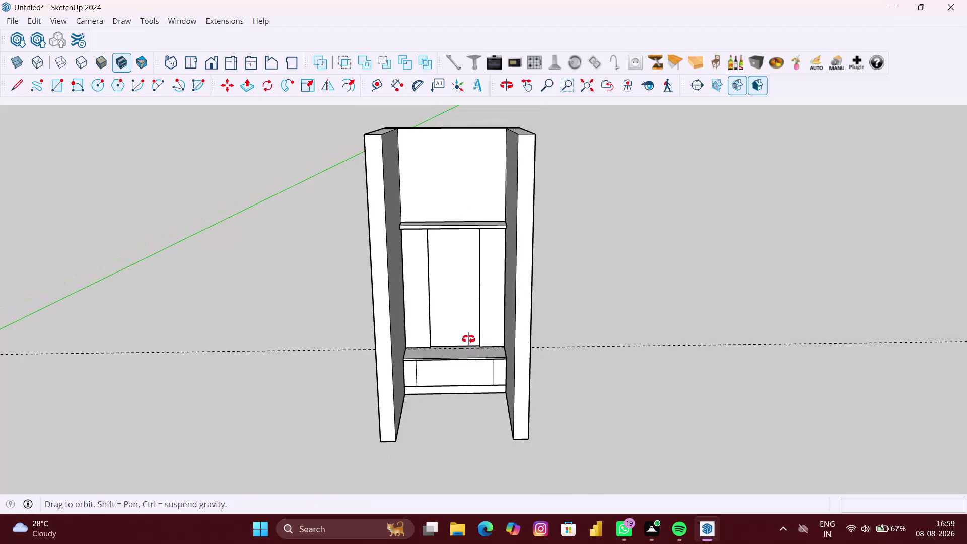
Place a guide line 18 mm in from the base shelf's back edge.
scroll(up, 3)
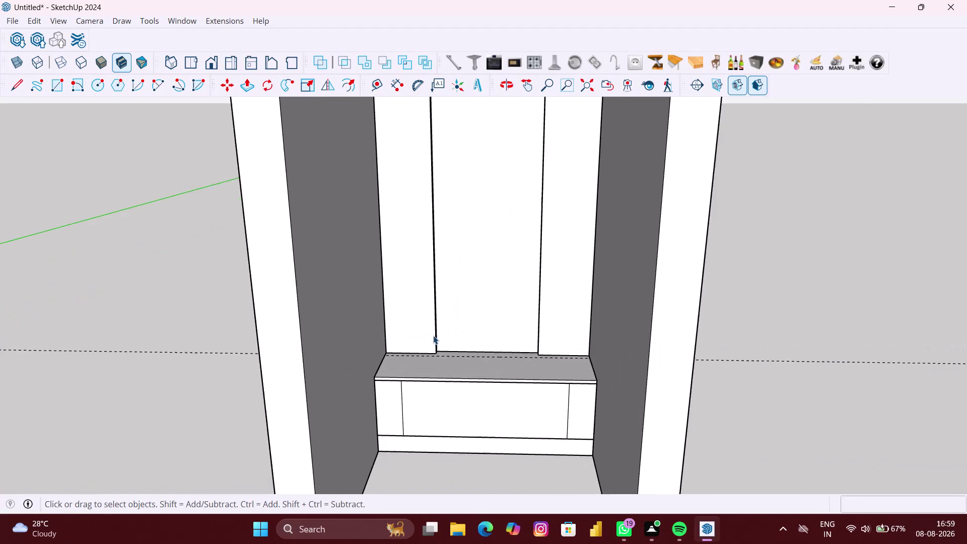
scroll(up, 3)
middle_click(434, 335)
scroll(up, 3)
middle_drag(464, 368, 465, 380)
scroll(down, 3)
scroll(down, 3)
middle_click(465, 380)
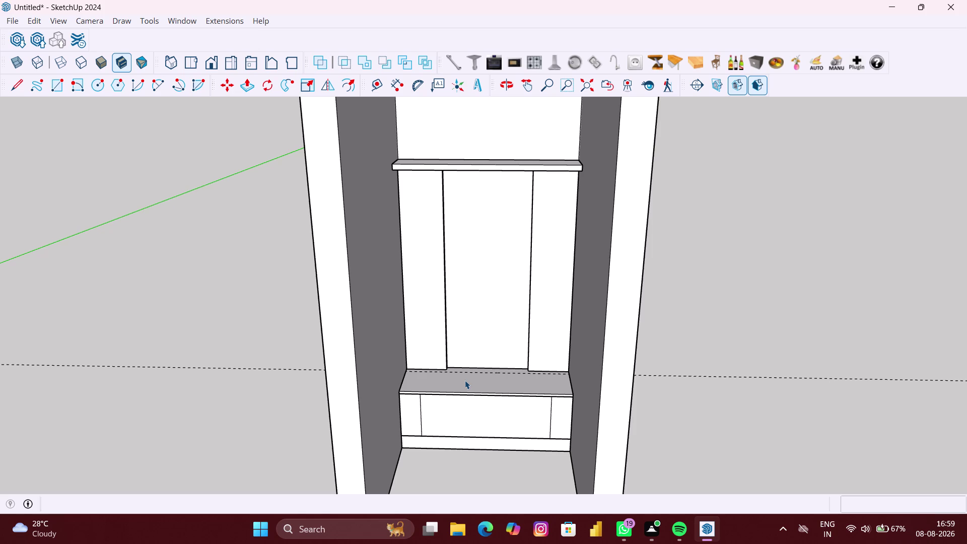
scroll(up, 3)
middle_drag(460, 369, 458, 392)
scroll(up, 3)
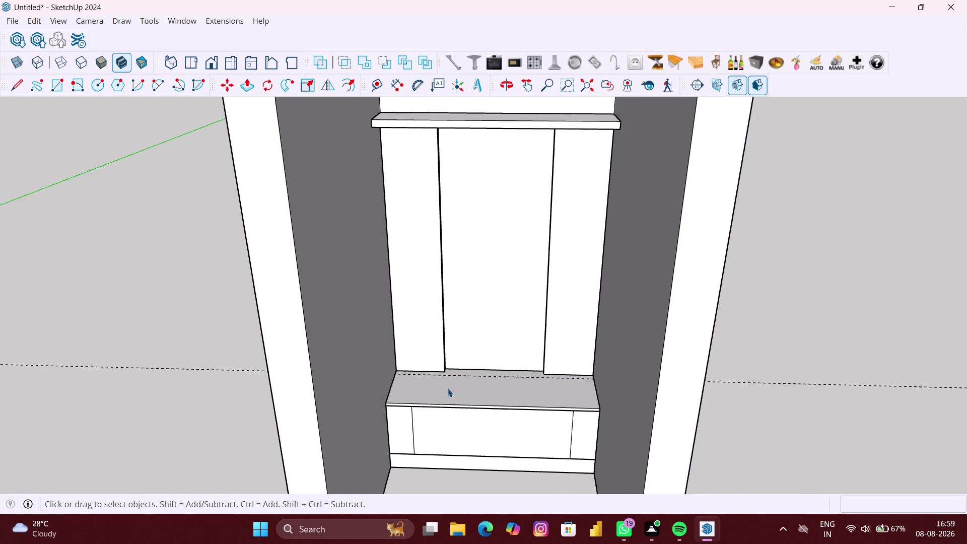
scroll(up, 3)
middle_drag(455, 371, 445, 372)
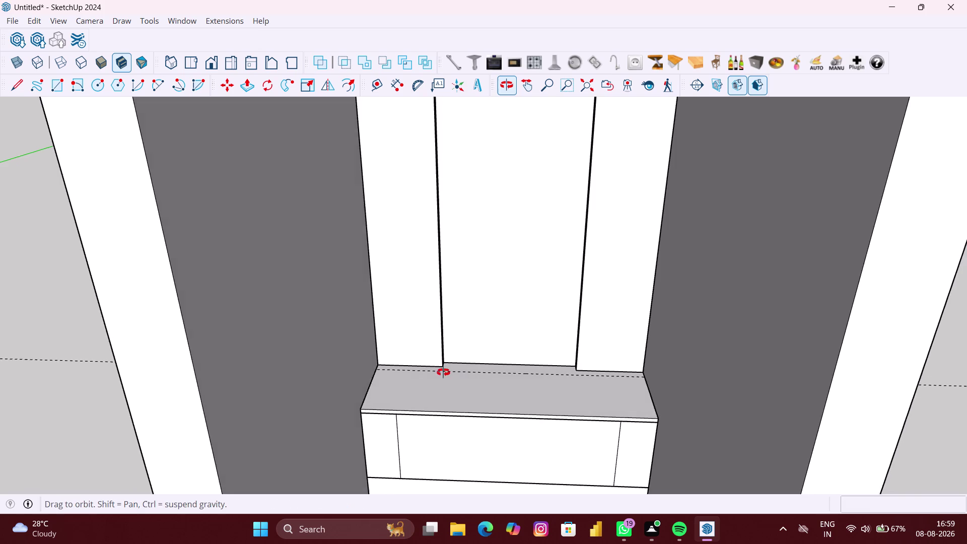
middle_drag(445, 372, 457, 381)
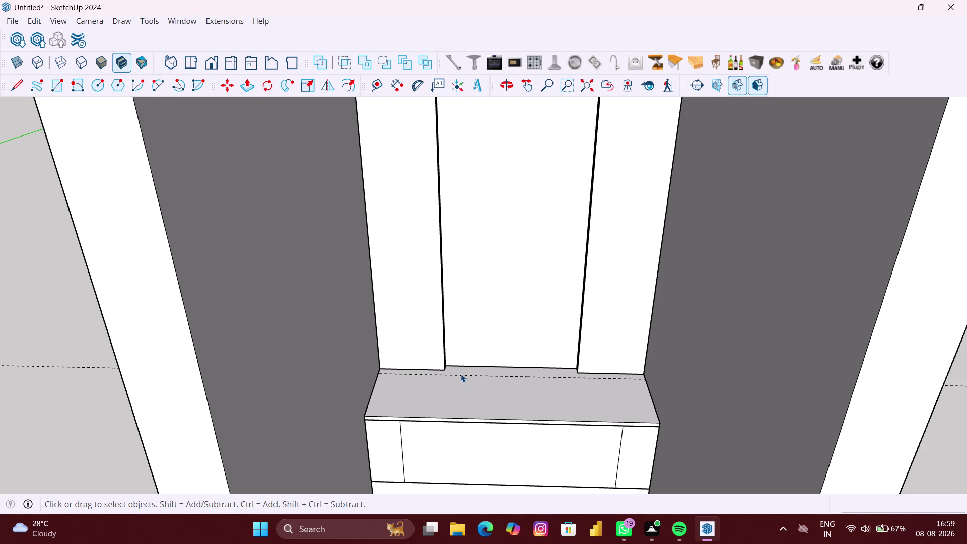
scroll(up, 3)
scroll(up, 3)
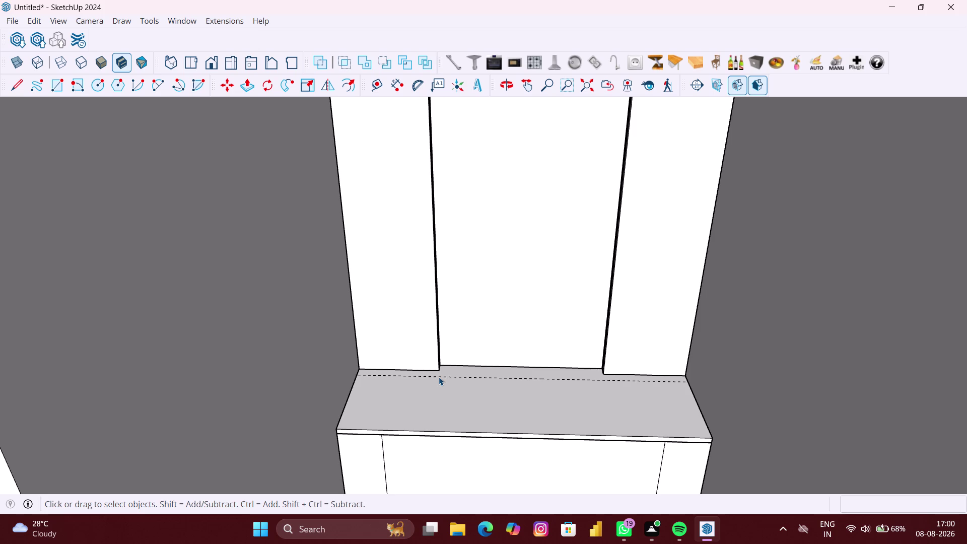
scroll(up, 3)
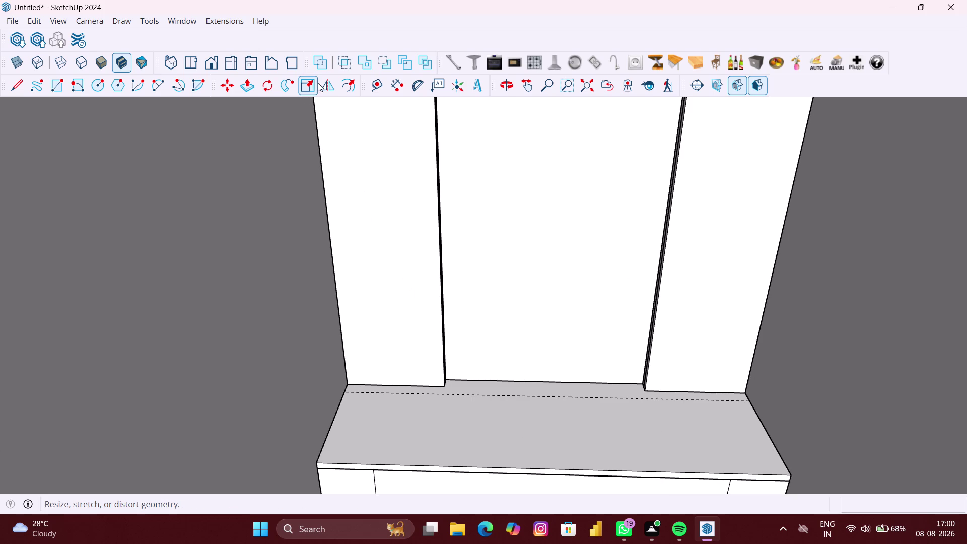
scroll(down, 3)
scroll(down, 3)
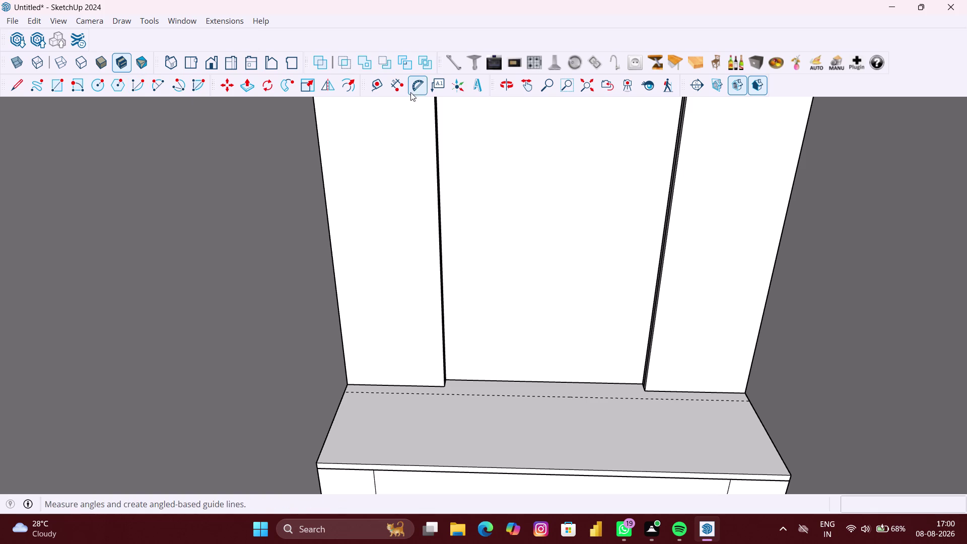
click(383, 86)
scroll(up, 3)
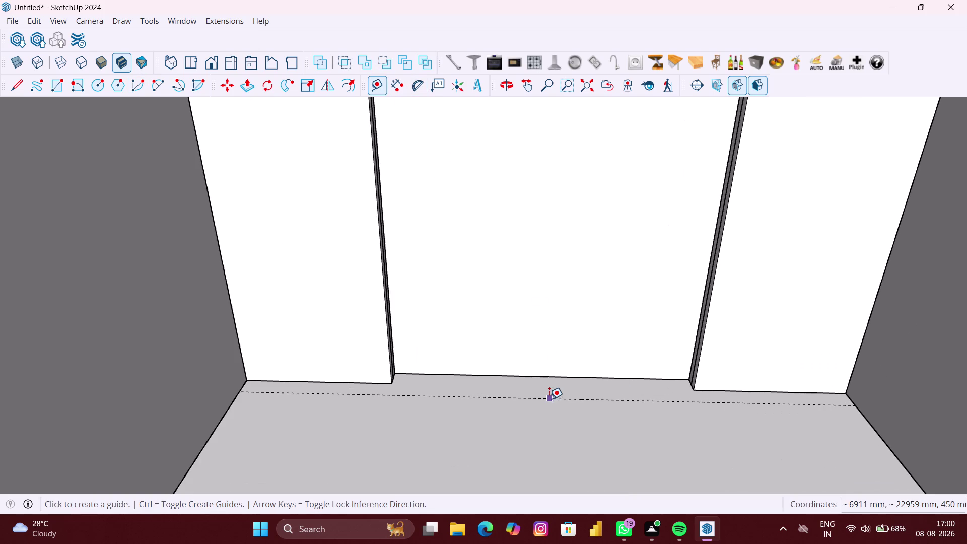
click(549, 399)
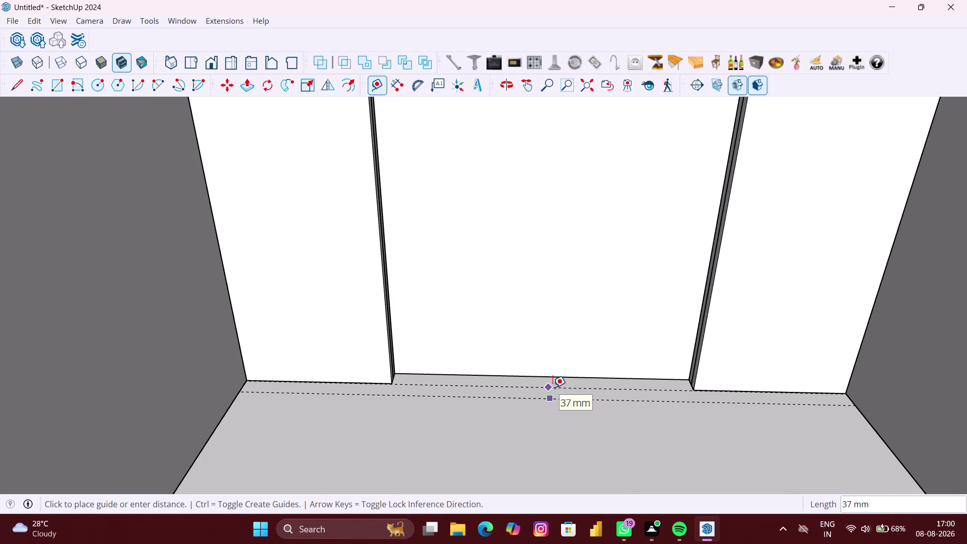
text(18)
text(M)
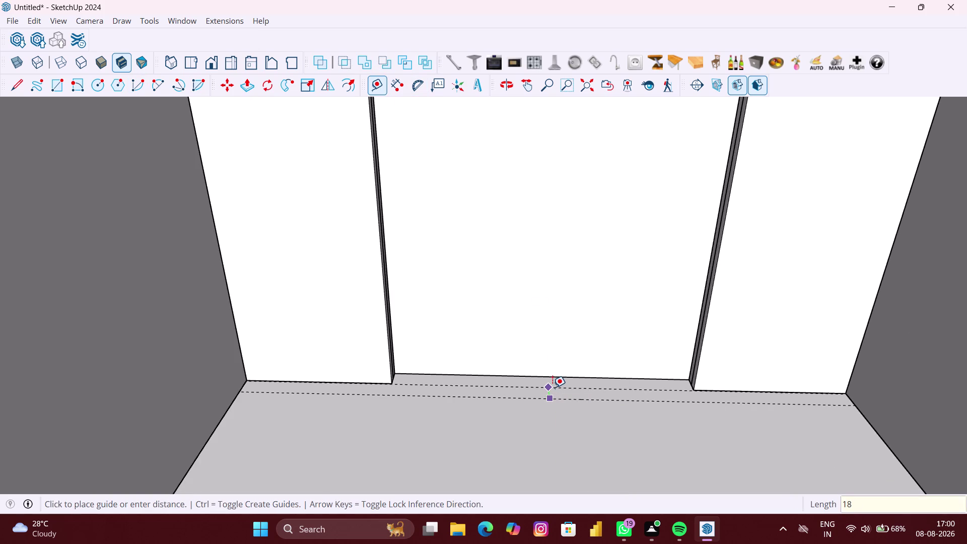
text(M)
key(Return)
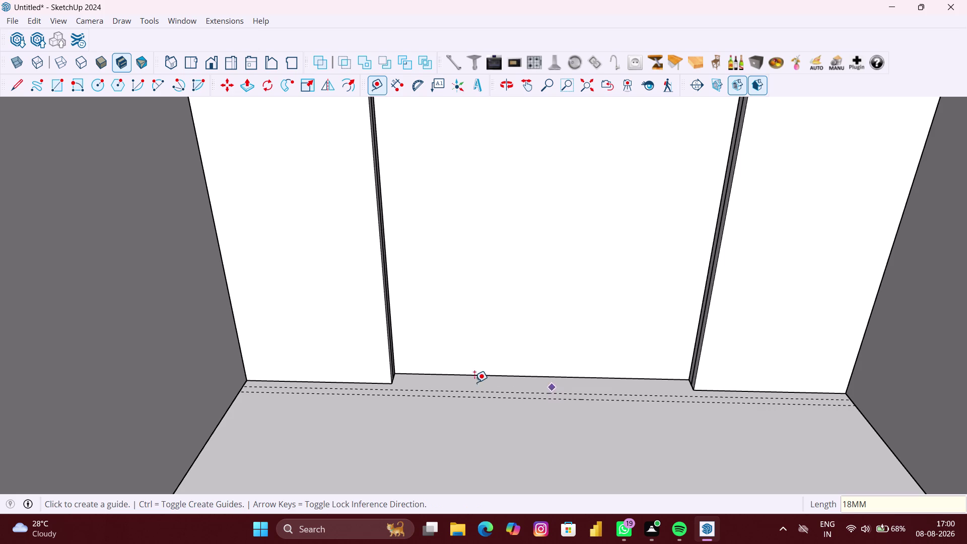
Place a guide line 6 mm out from the left divider panel's corner.
scroll(up, 3)
scroll(up, 3)
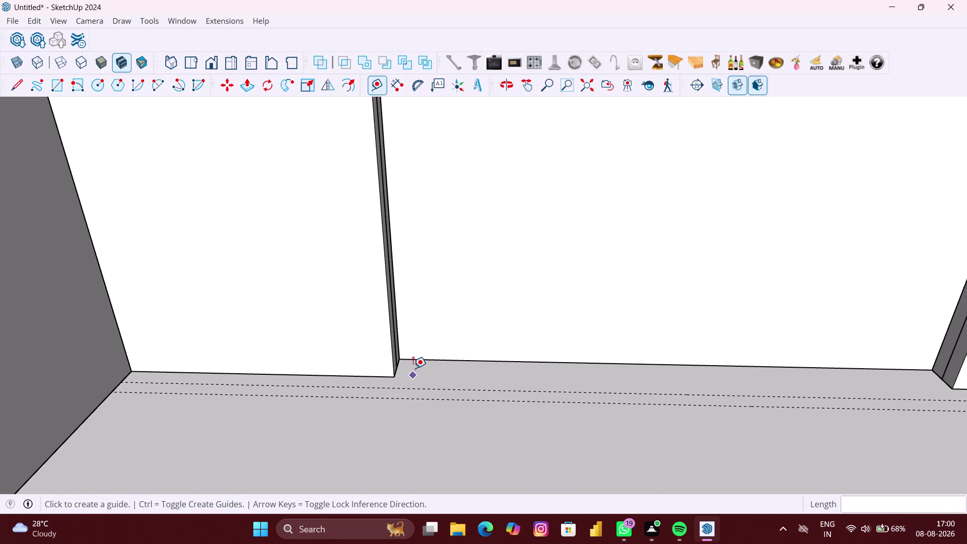
scroll(up, 3)
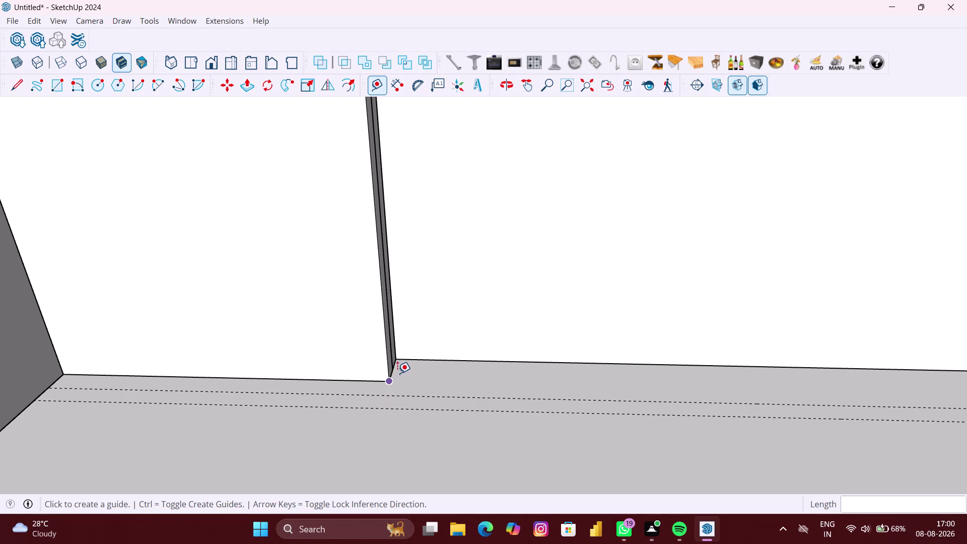
scroll(up, 3)
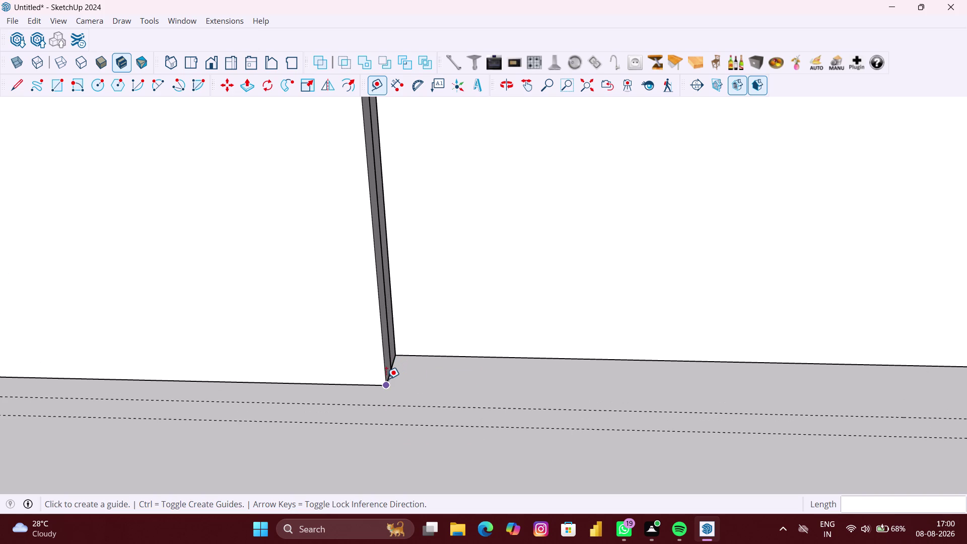
scroll(up, 3)
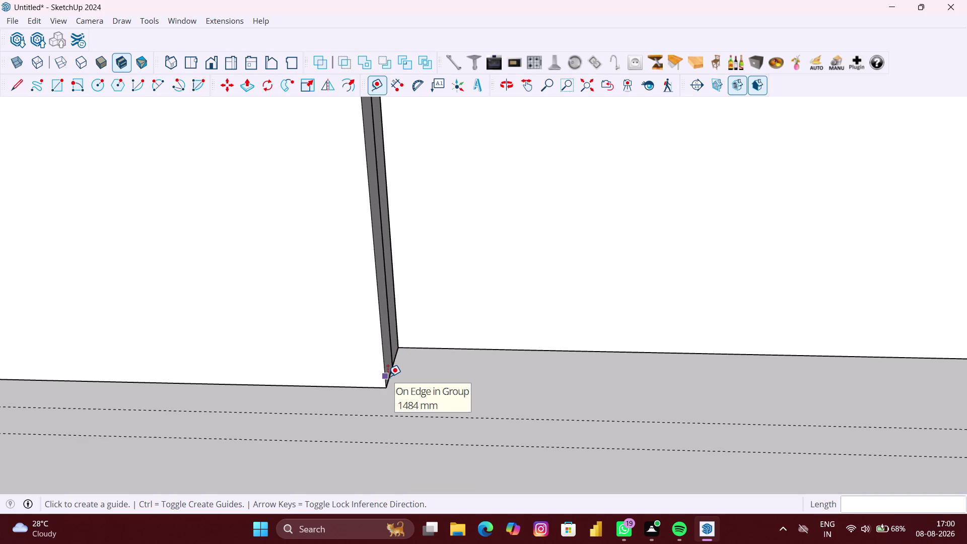
scroll(up, 3)
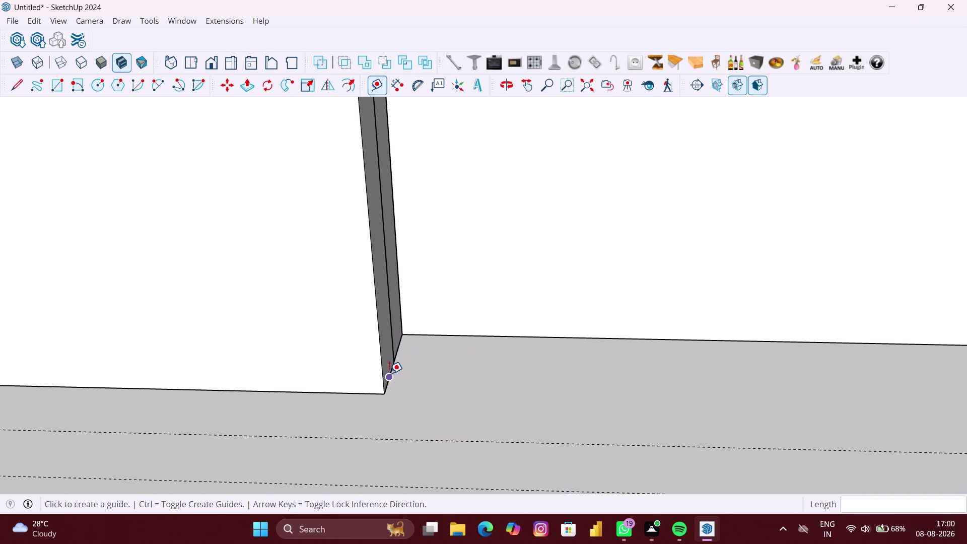
scroll(up, 3)
click(389, 370)
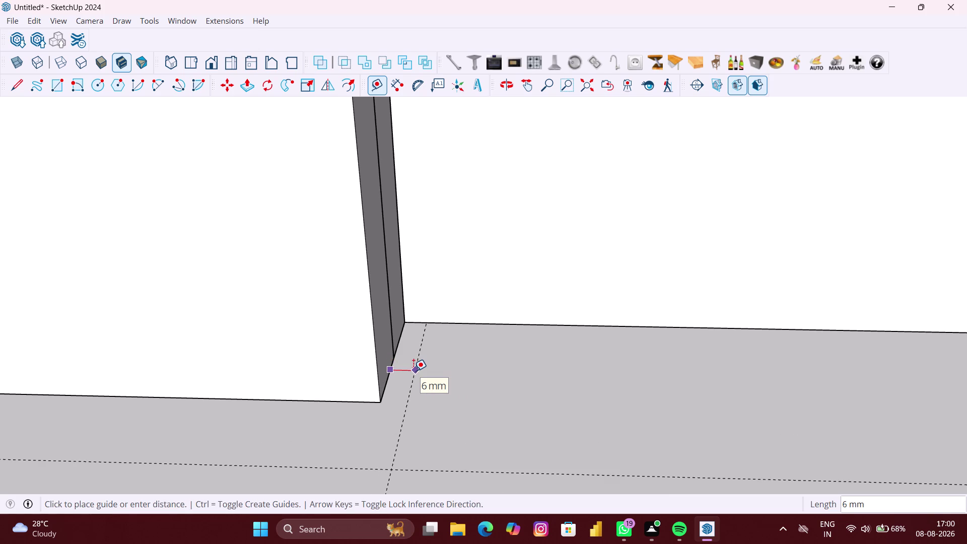
key(6)
text(MM)
key(Return)
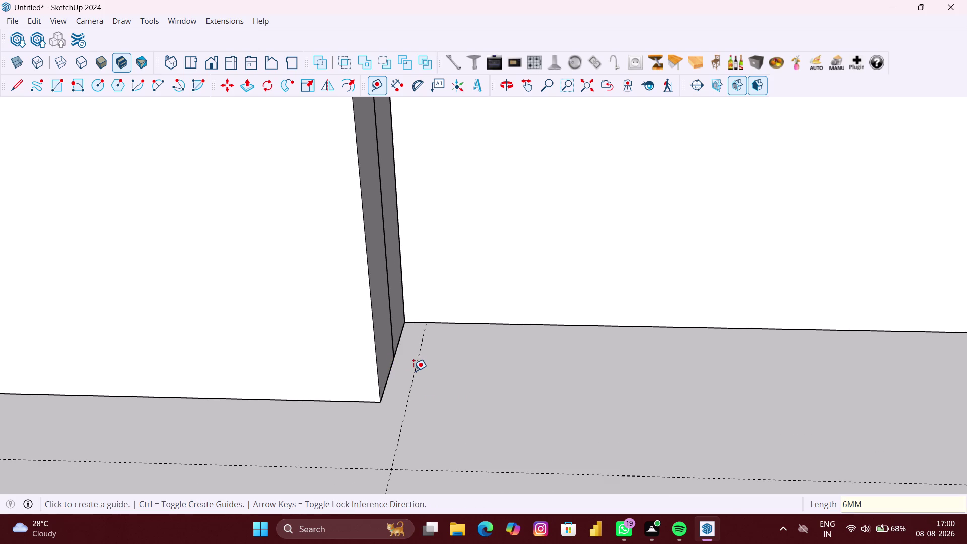
scroll(down, 3)
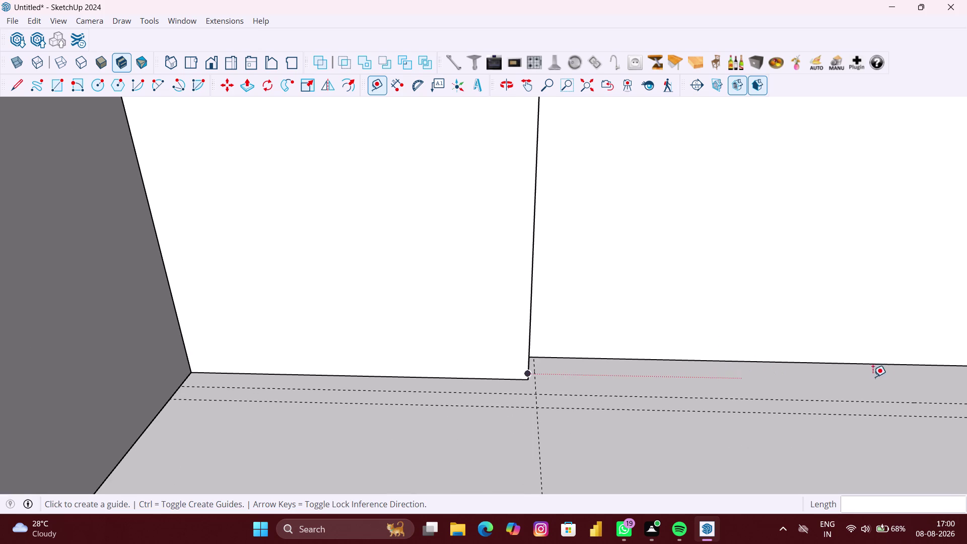
Add a 6 mm guide beside the right divider panel's corner and exit Tape Measure.
middle_drag(879, 377, 765, 361)
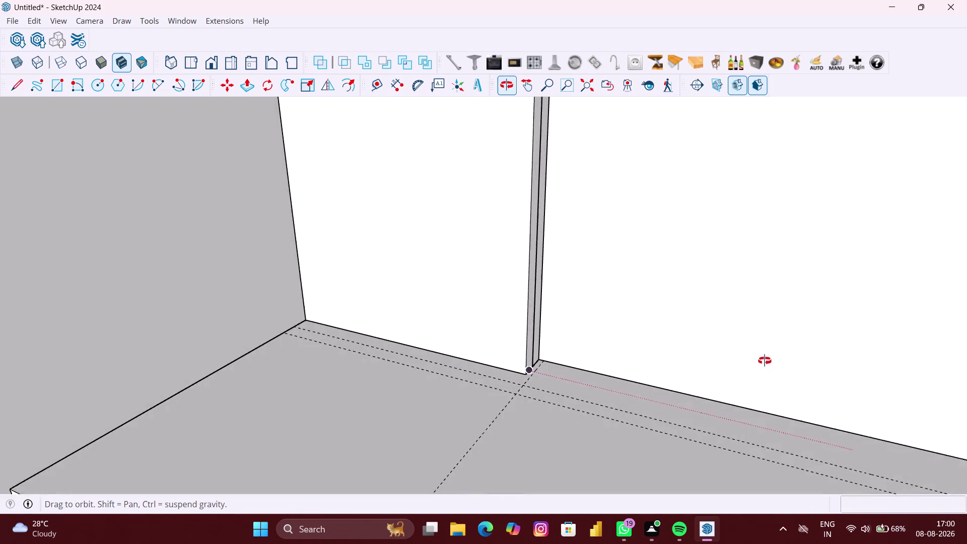
middle_drag(764, 360, 865, 390)
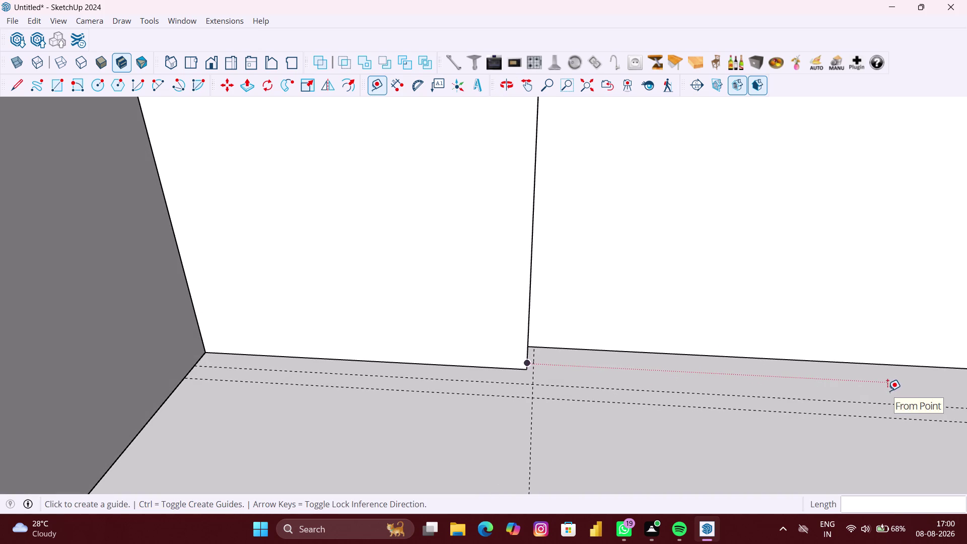
middle_click(888, 391)
middle_drag(886, 393, 376, 361)
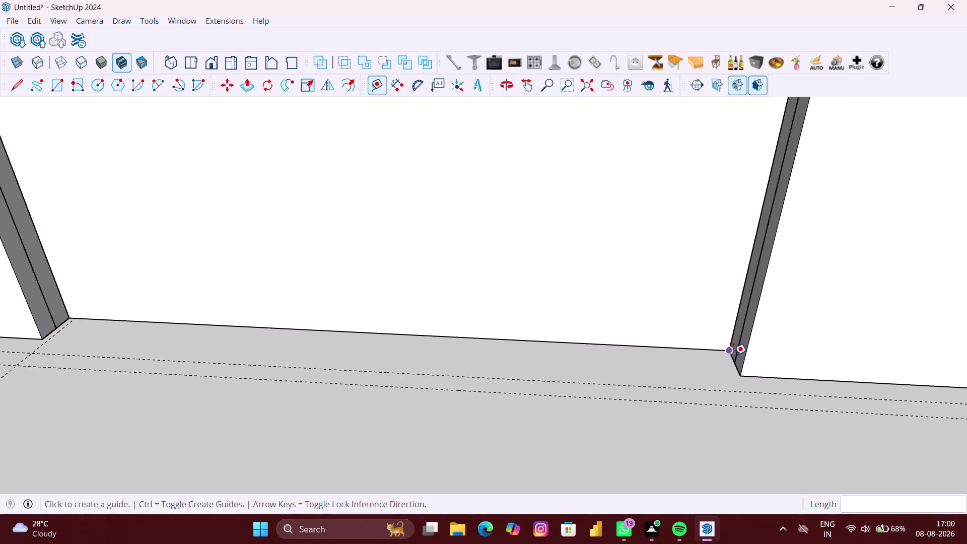
scroll(up, 3)
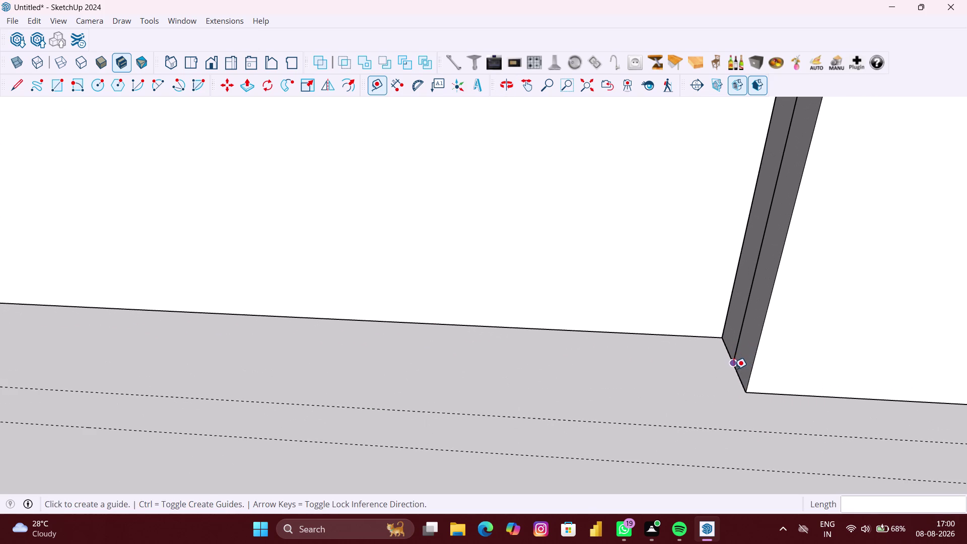
scroll(up, 3)
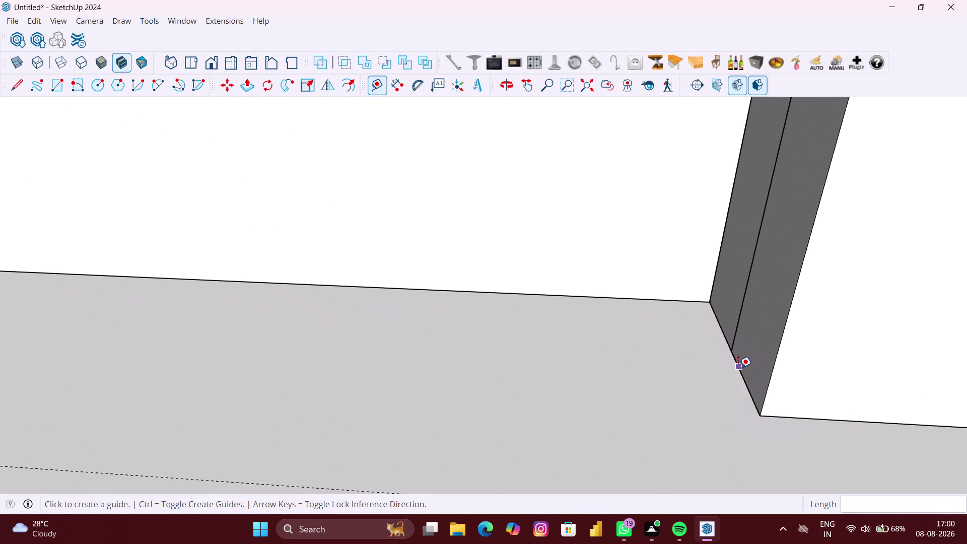
click(739, 368)
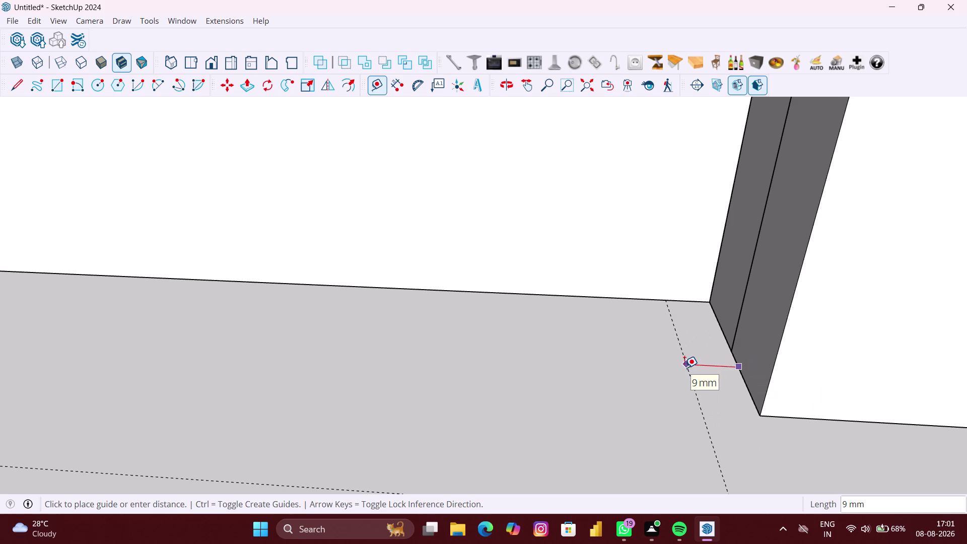
key(6)
text(MM)
key(Return)
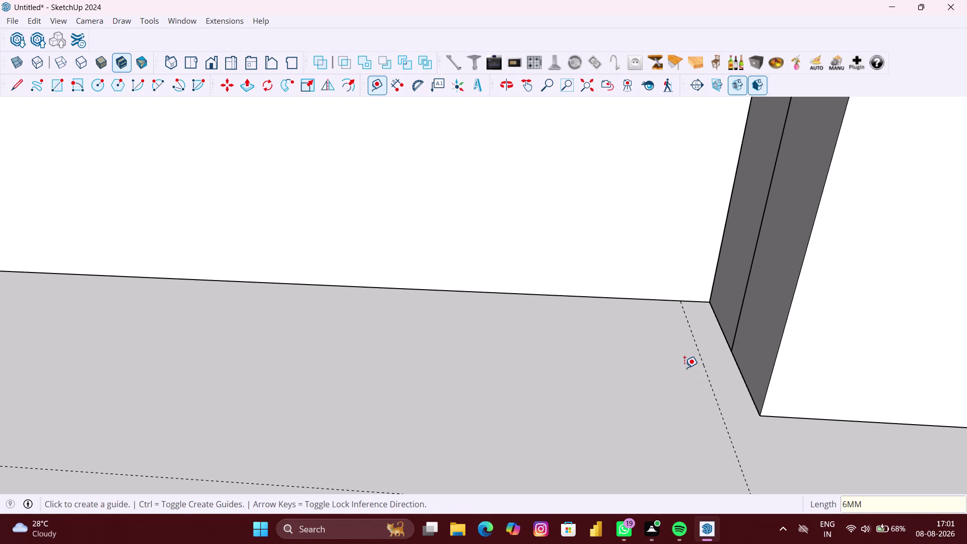
key(space)
Zoom out and bring up the context actions for the shelf group.
scroll(down, 3)
scroll(down, 3)
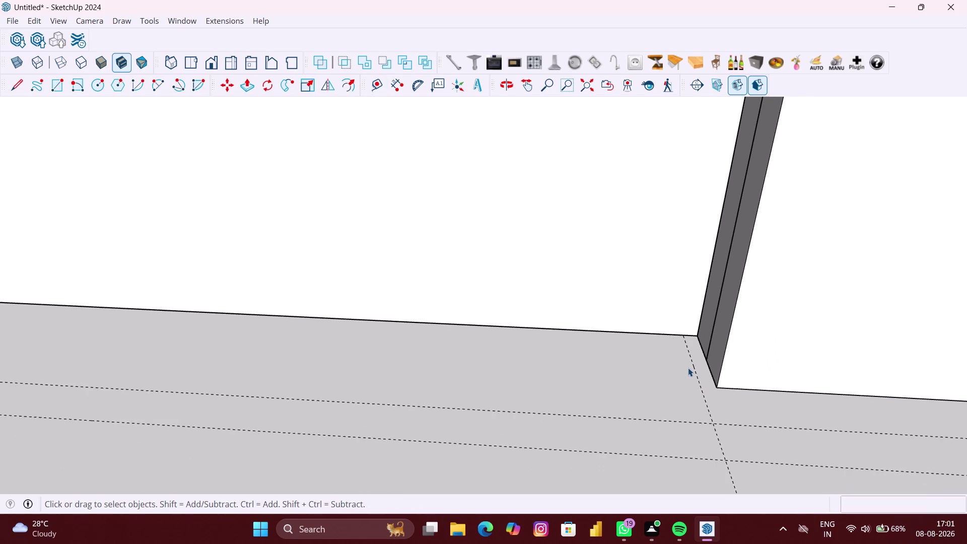
scroll(down, 3)
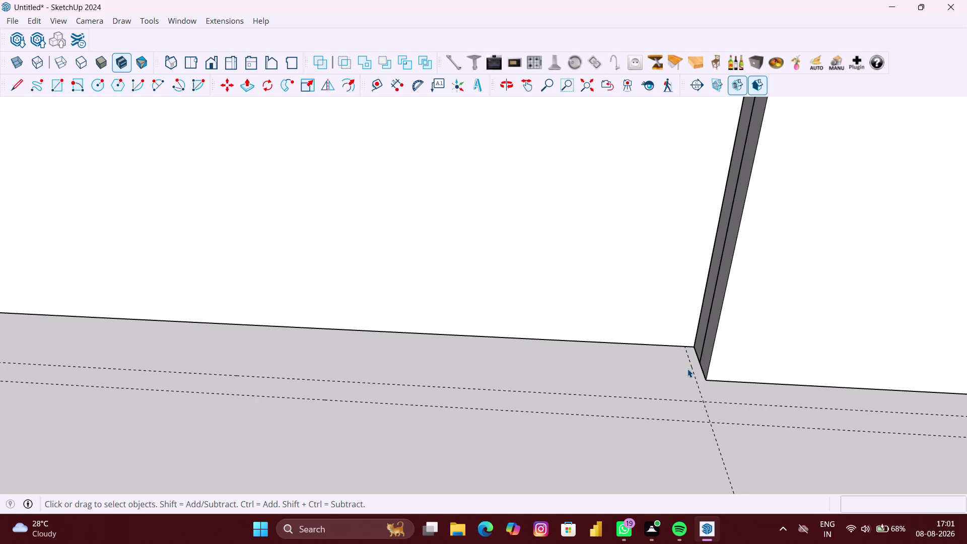
scroll(down, 3)
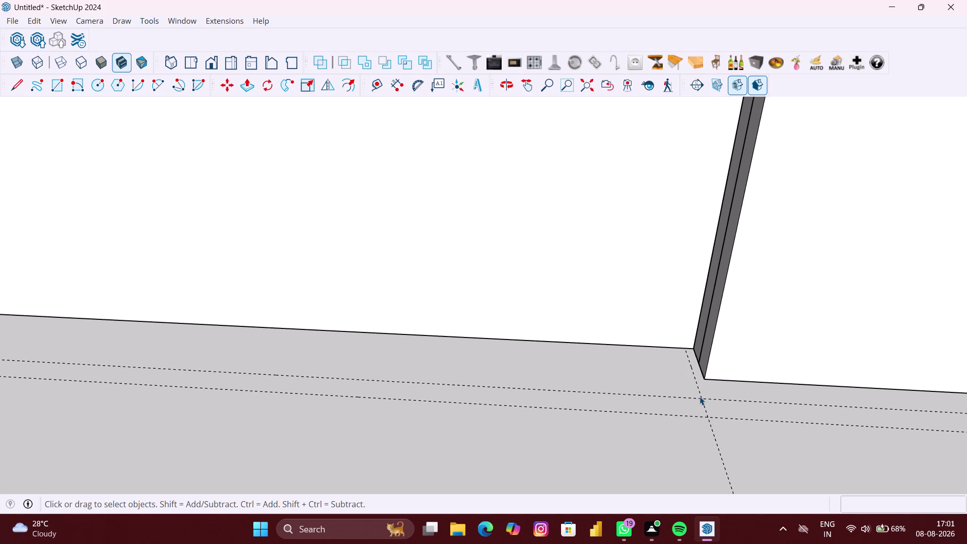
right_click(787, 434)
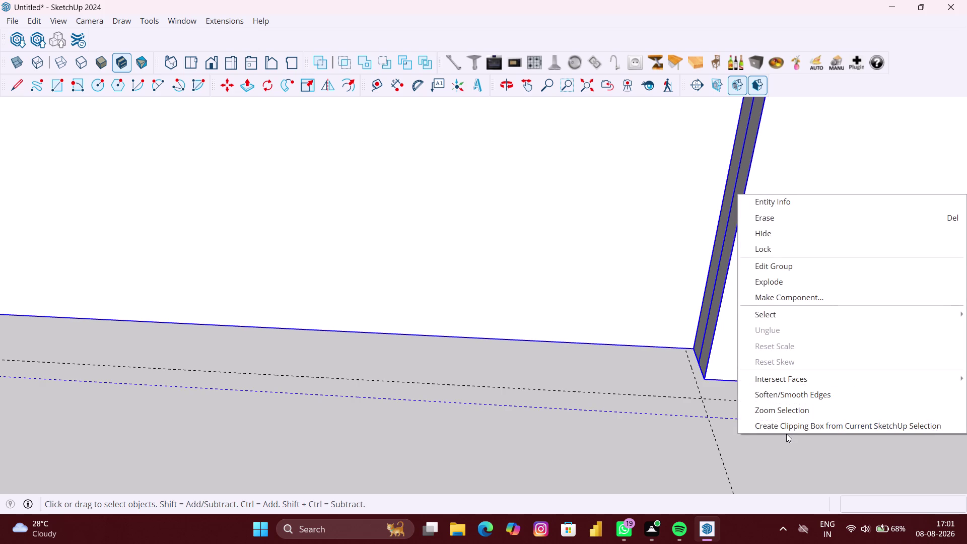
click(695, 349)
click(680, 402)
scroll(down, 3)
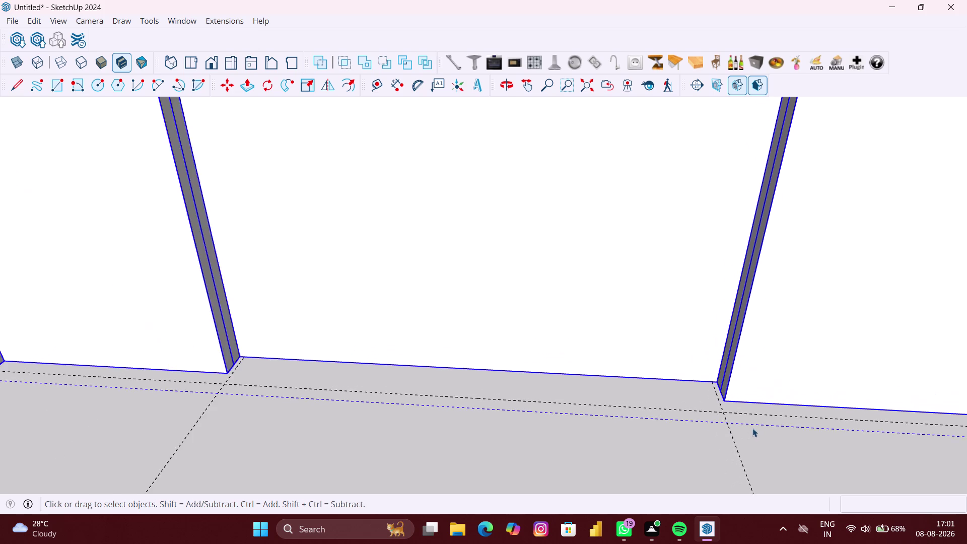
scroll(down, 3)
click(490, 402)
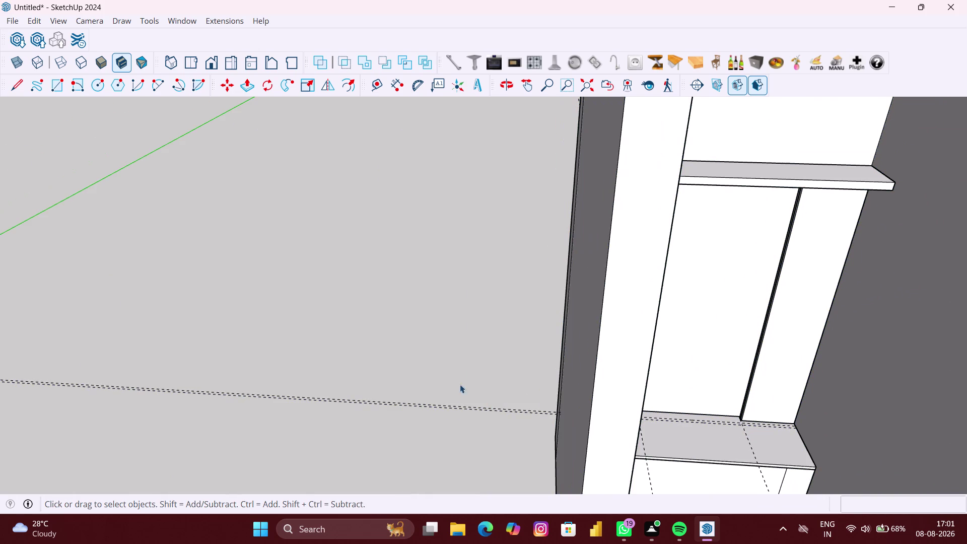
right_click(469, 359)
click(499, 396)
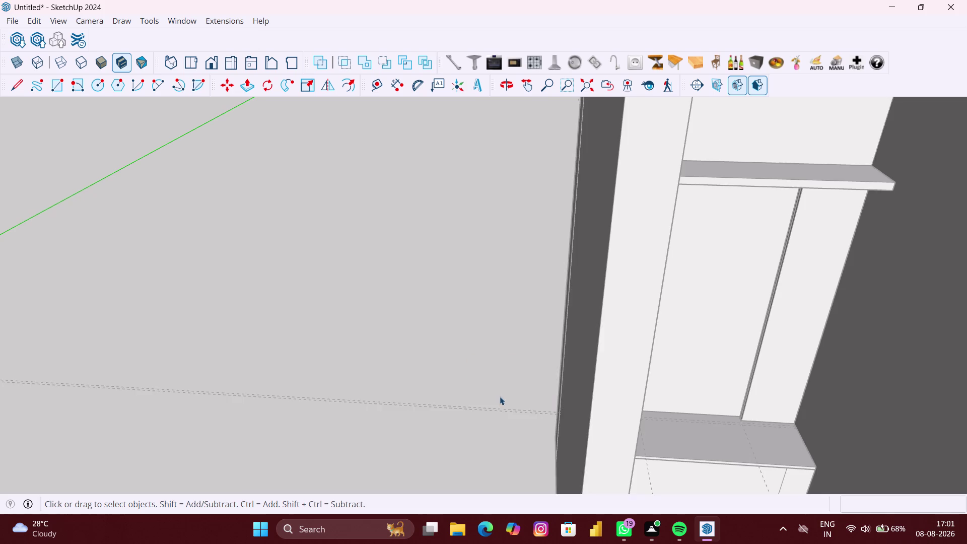
scroll(up, 3)
middle_drag(721, 426, 686, 427)
scroll(up, 3)
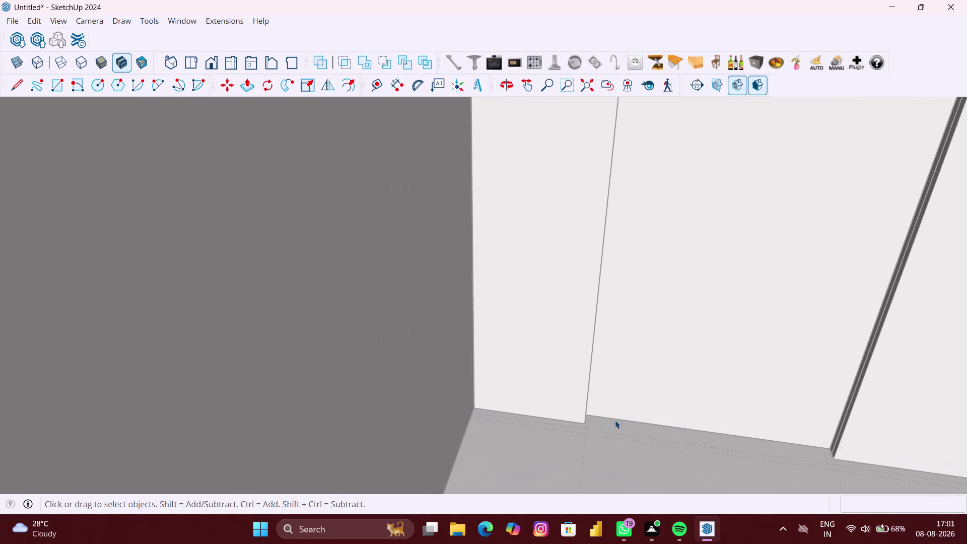
scroll(up, 3)
Draw a small rectangle at the base of the first divider panel.
key(r)
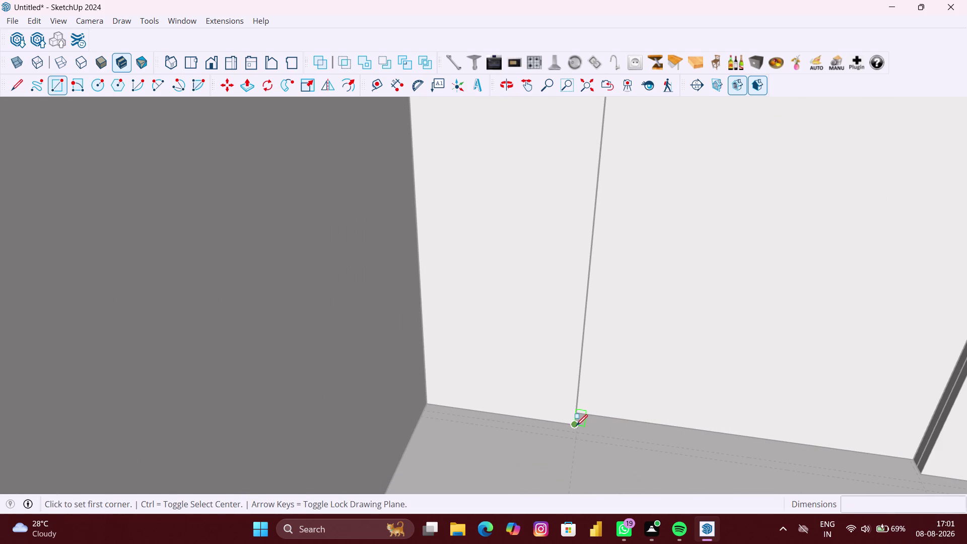
scroll(up, 3)
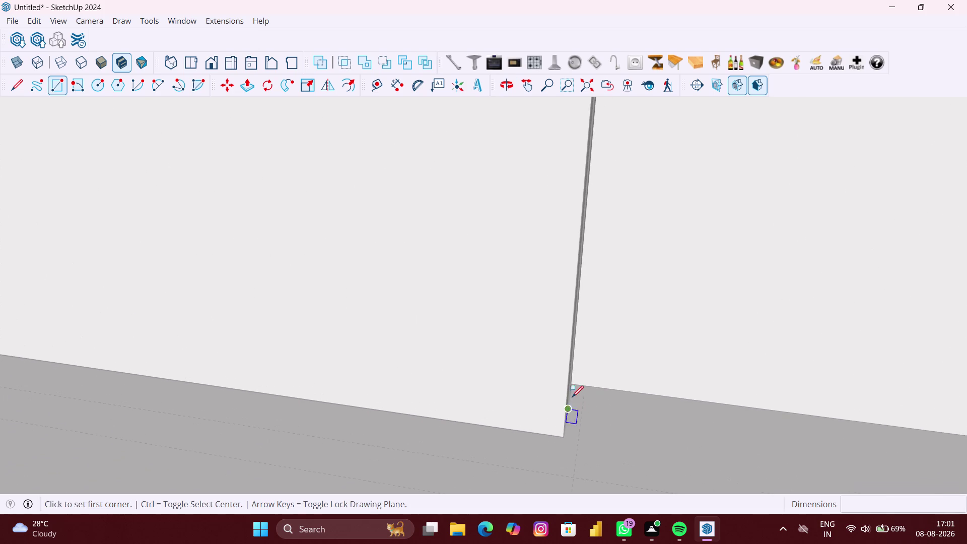
middle_drag(572, 389, 550, 399)
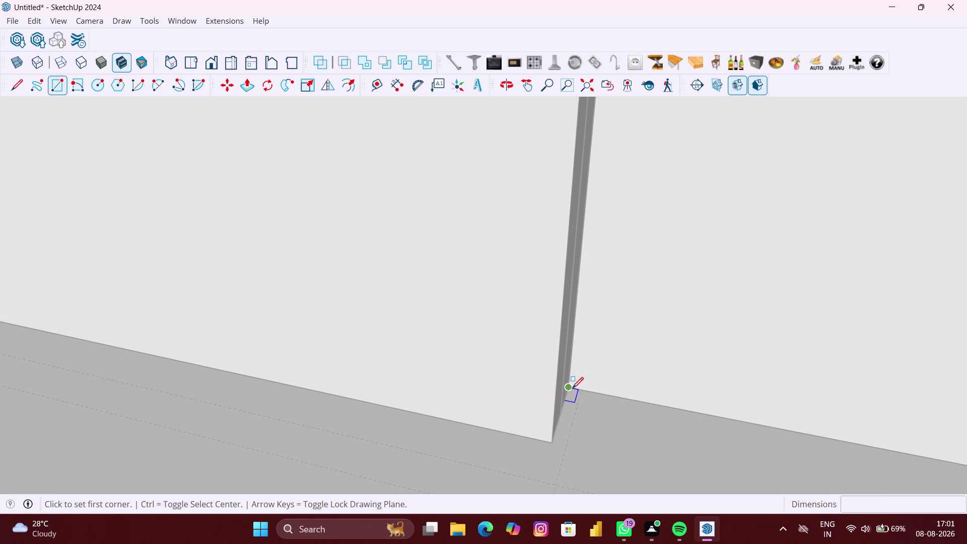
click(572, 387)
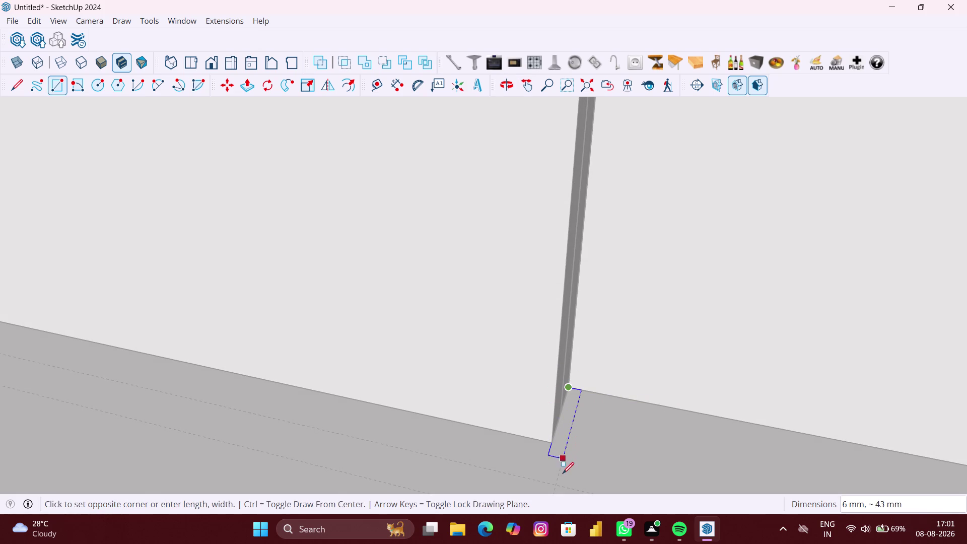
click(553, 486)
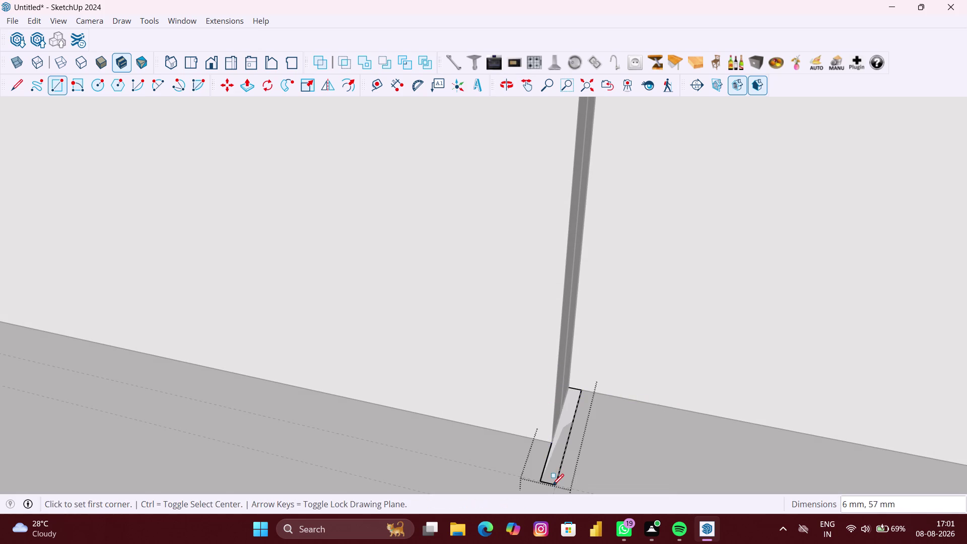
scroll(down, 3)
middle_drag(590, 470, 585, 445)
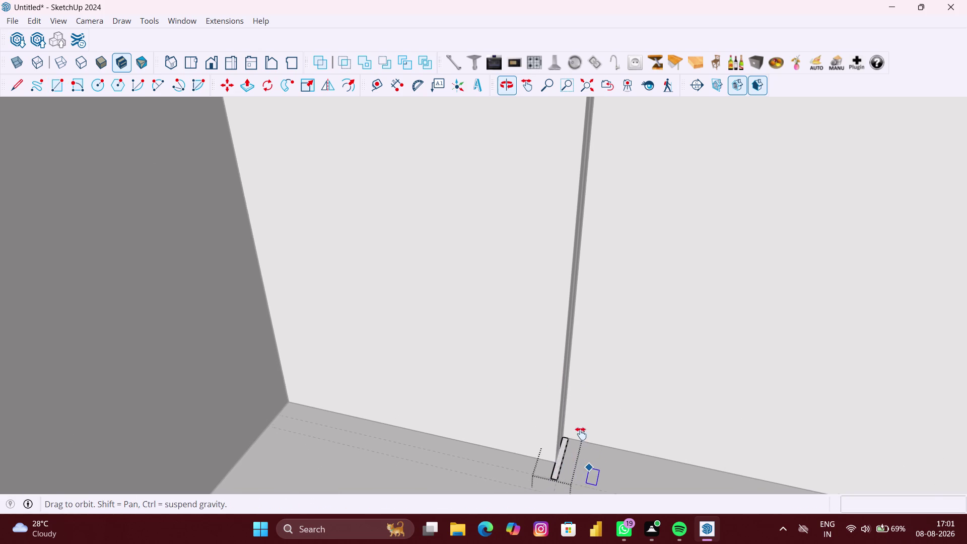
middle_drag(585, 445, 459, 295)
middle_drag(907, 375, 695, 332)
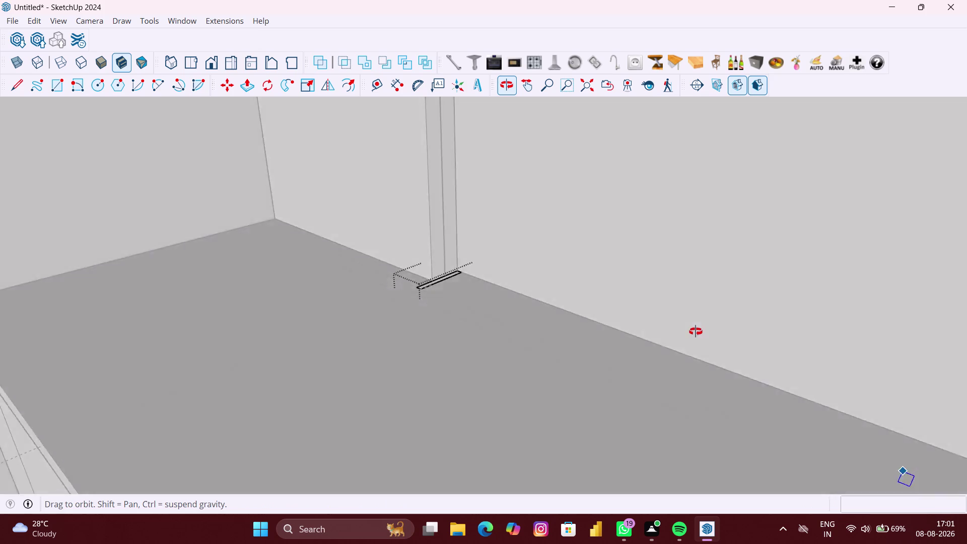
middle_drag(696, 332, 946, 363)
middle_drag(927, 364, 916, 377)
drag(947, 374, 925, 372)
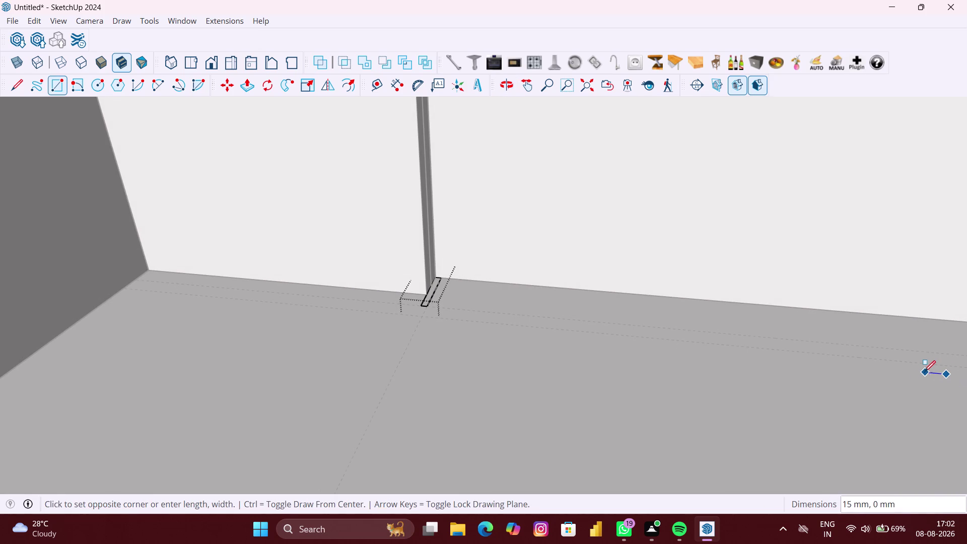
drag(925, 372, 924, 372)
scroll(down, 3)
scroll(down, 3)
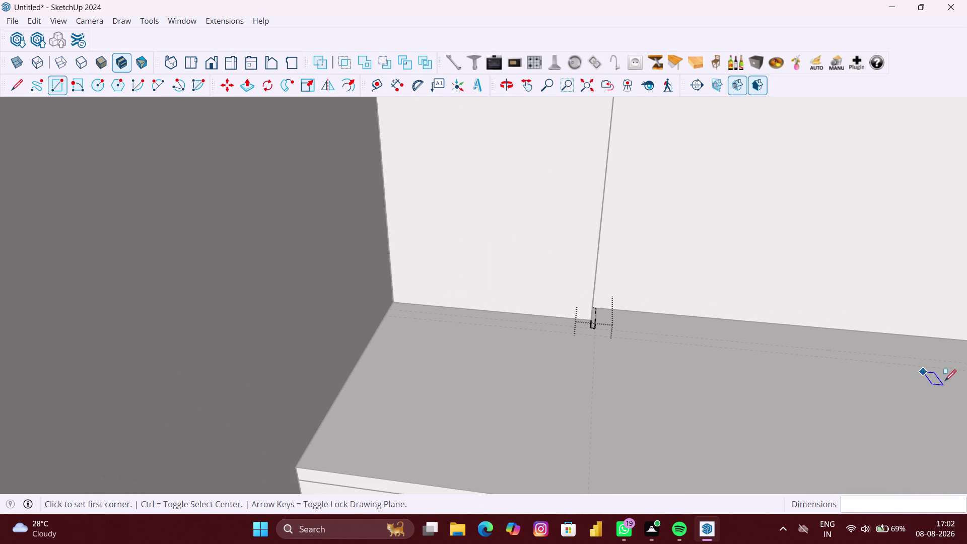
Draw a matching rectangle at the second divider panel's base, then return to Select.
middle_drag(896, 394, 542, 374)
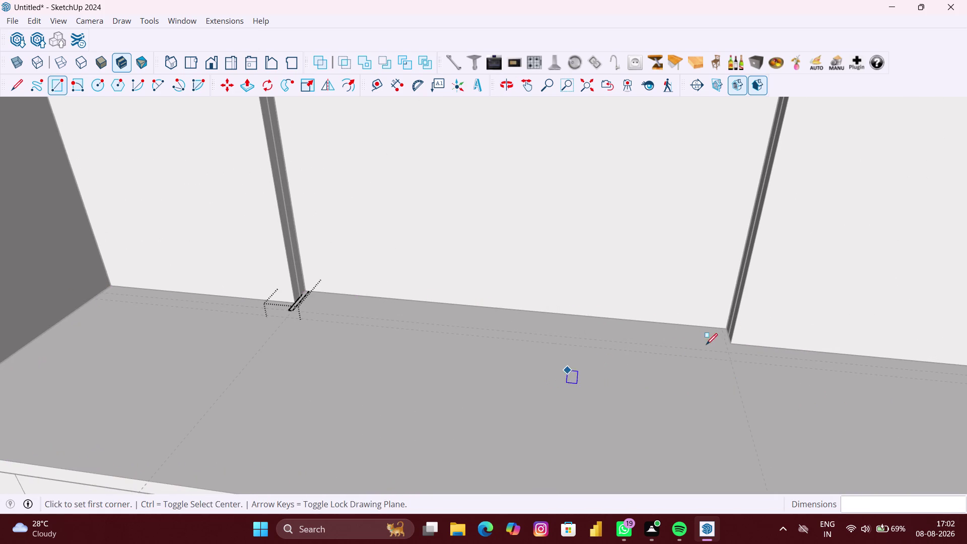
scroll(up, 3)
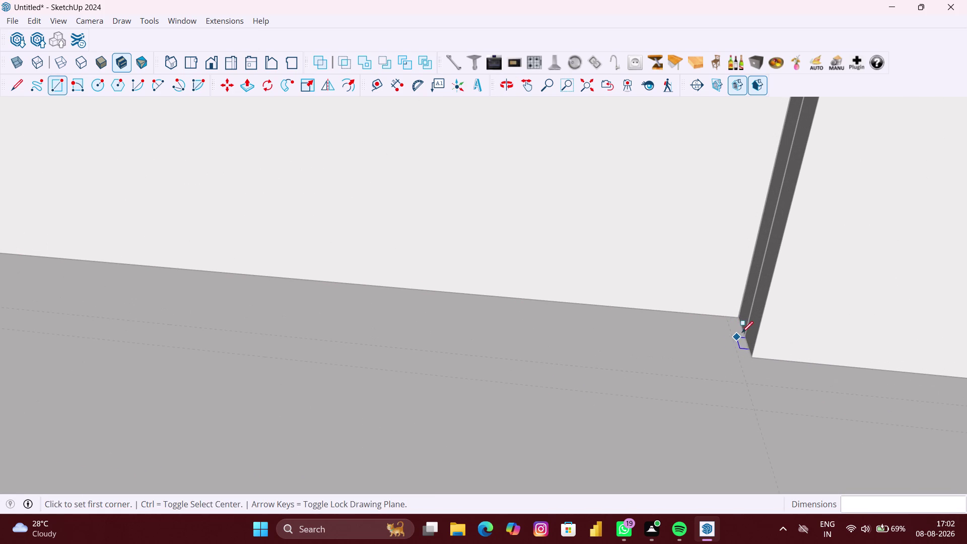
click(730, 320)
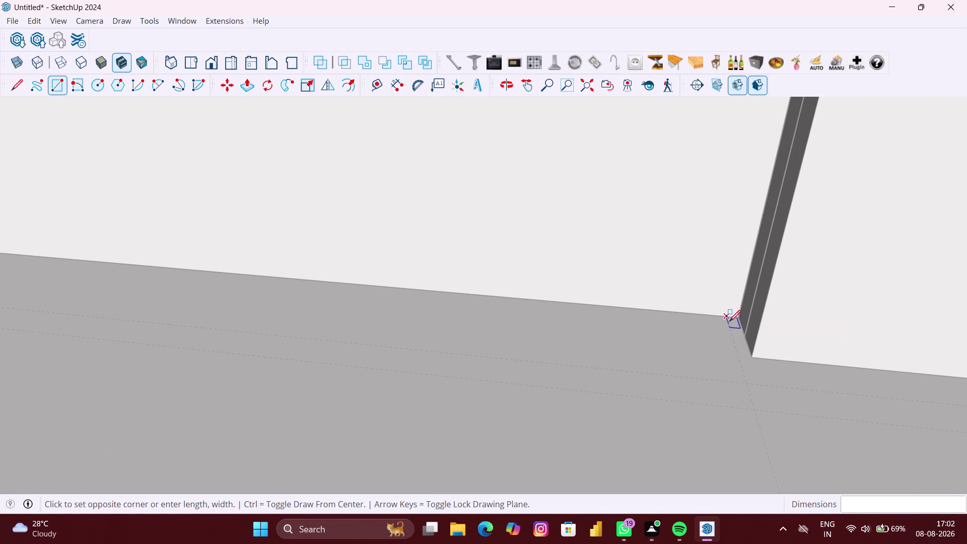
click(758, 385)
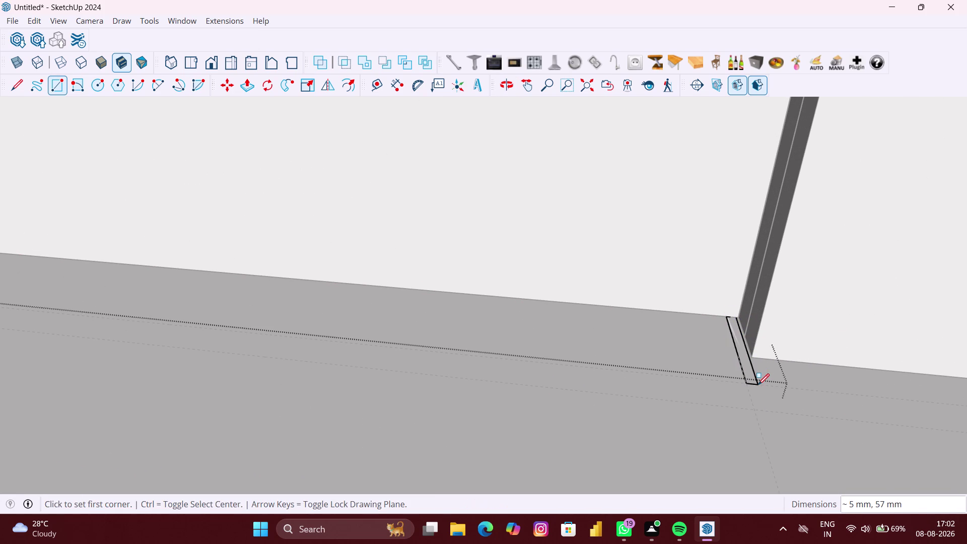
scroll(down, 3)
scroll(down, 3)
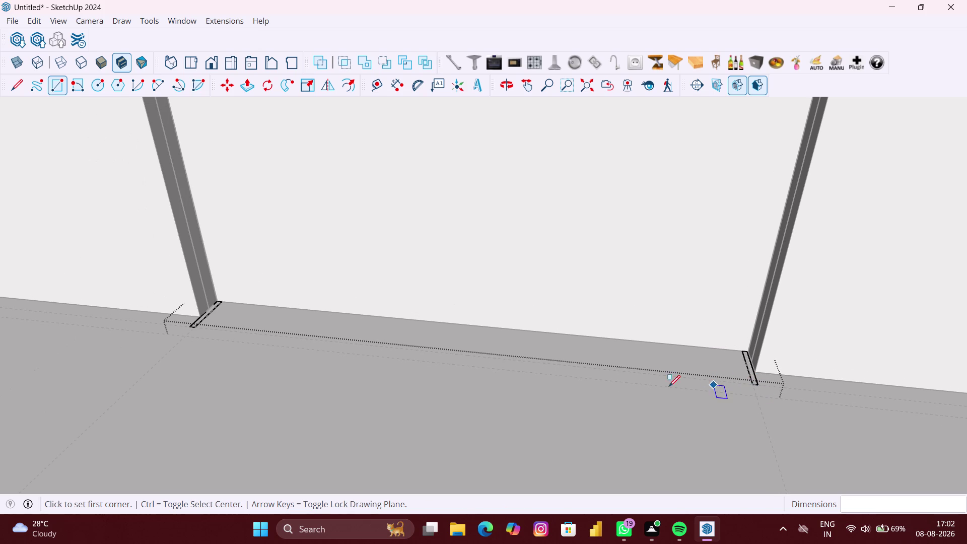
middle_drag(240, 364, 242, 446)
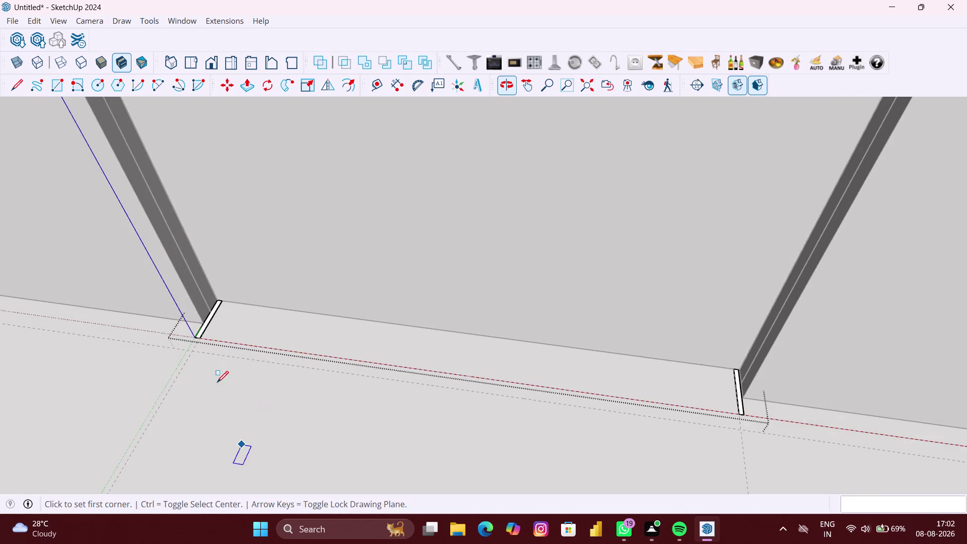
scroll(up, 3)
key(space)
click(230, 352)
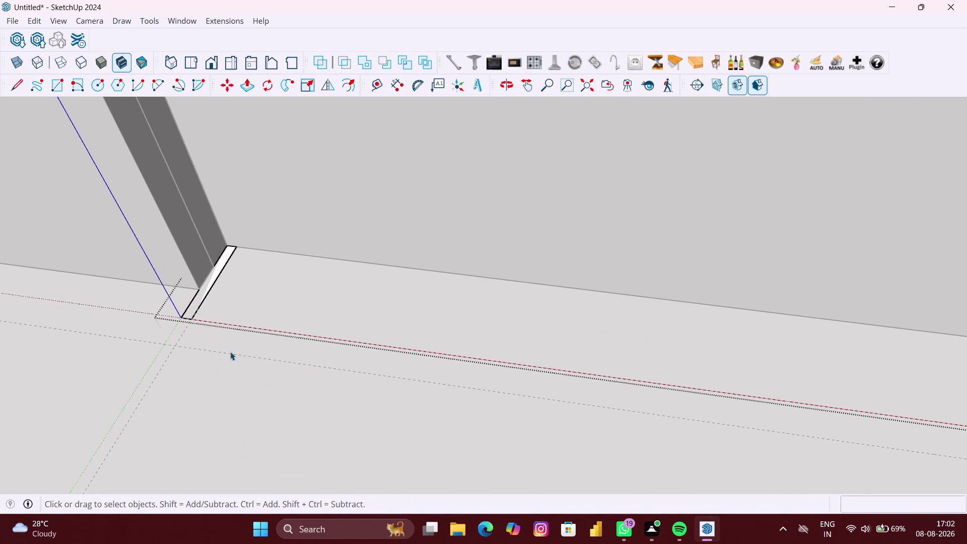
scroll(down, 3)
scroll(down, 3)
scroll(down, 3)
scroll(down, 3)
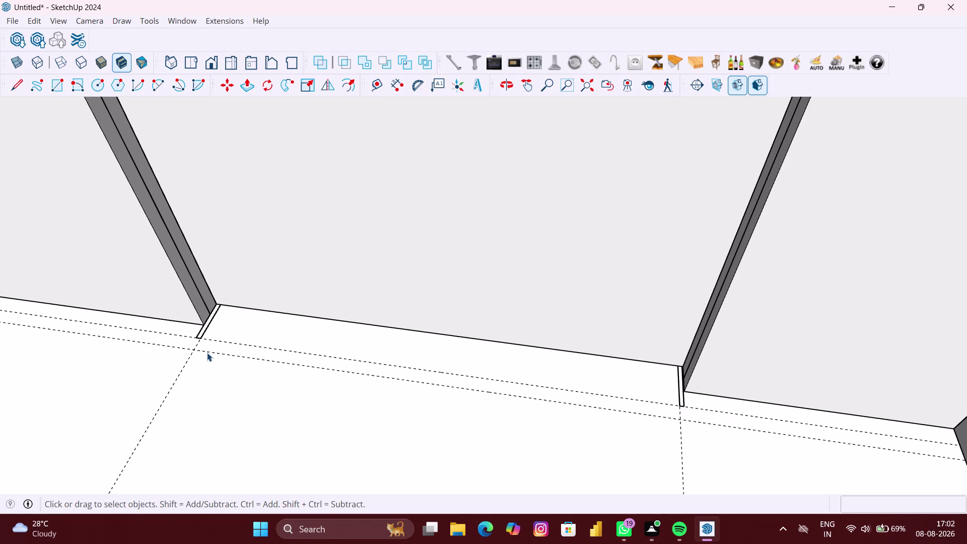
scroll(down, 3)
middle_drag(209, 352, 260, 306)
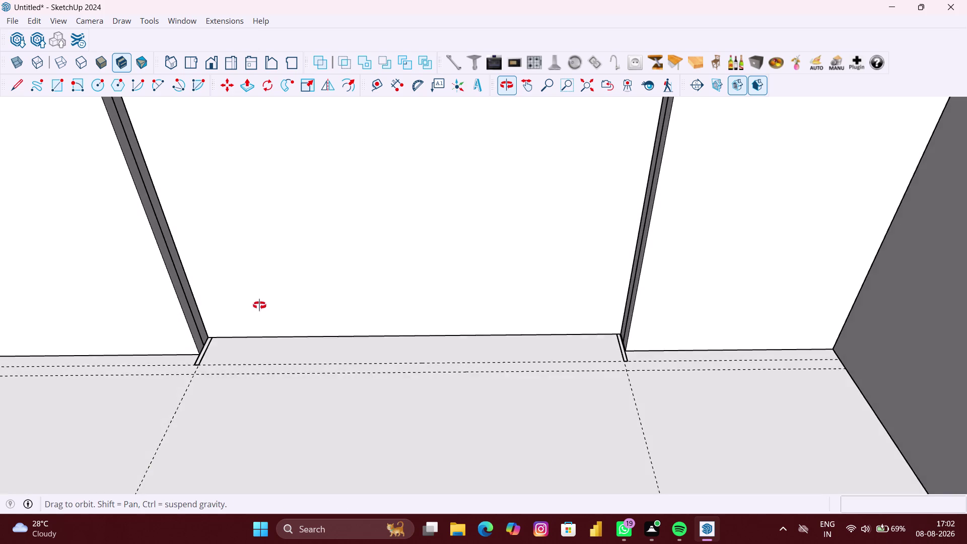
middle_drag(260, 305, 265, 304)
scroll(down, 3)
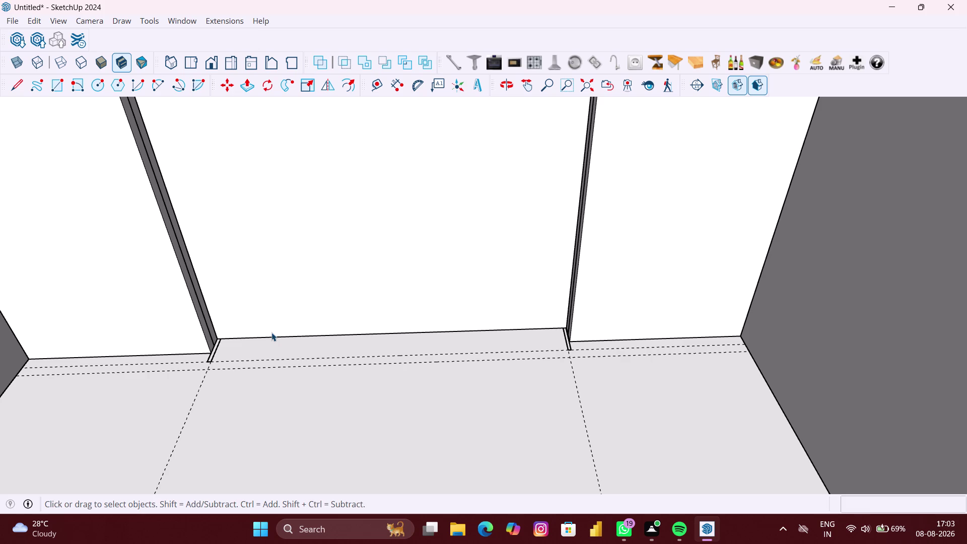
scroll(down, 3)
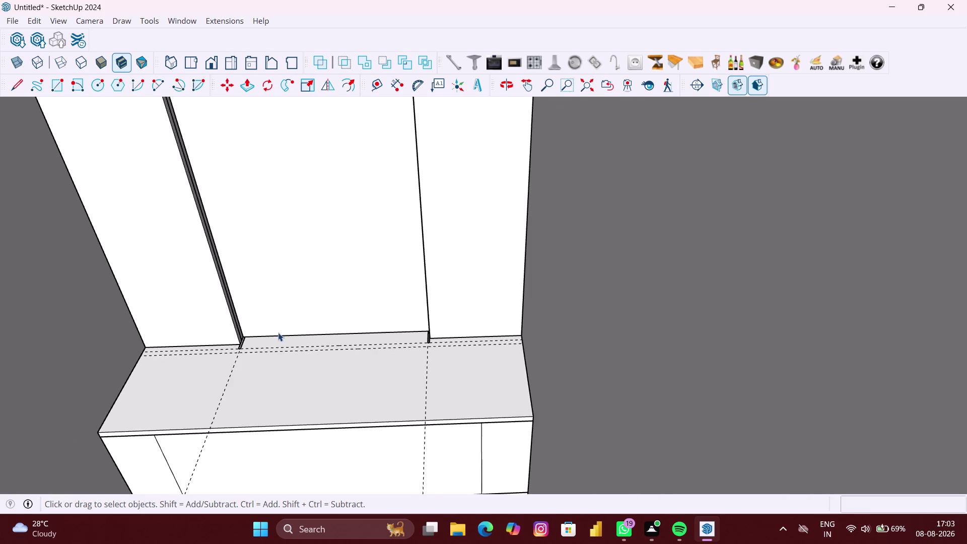
middle_drag(281, 333, 293, 319)
scroll(up, 3)
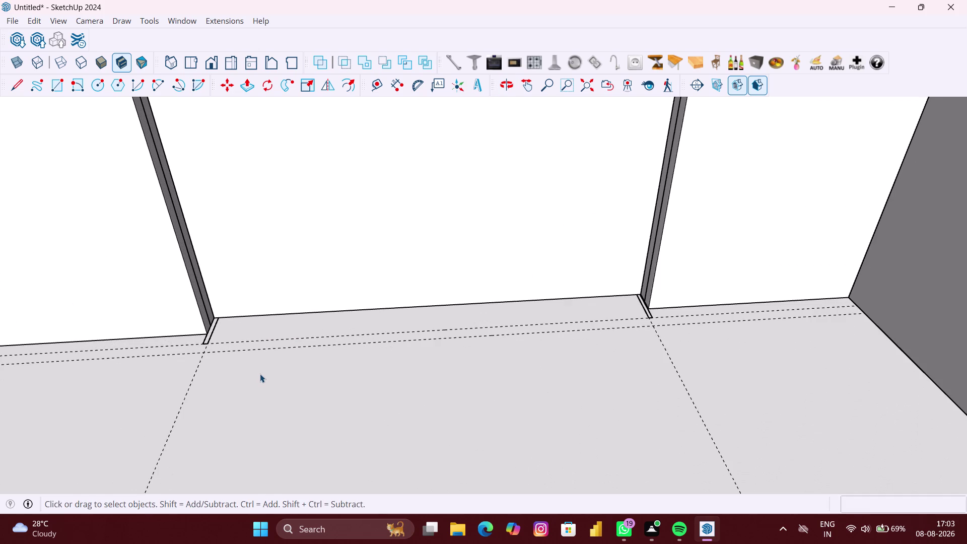
key(r)
Draw a narrow ~599 mm floor strip from the left panel's base to the right panel's base.
click(204, 348)
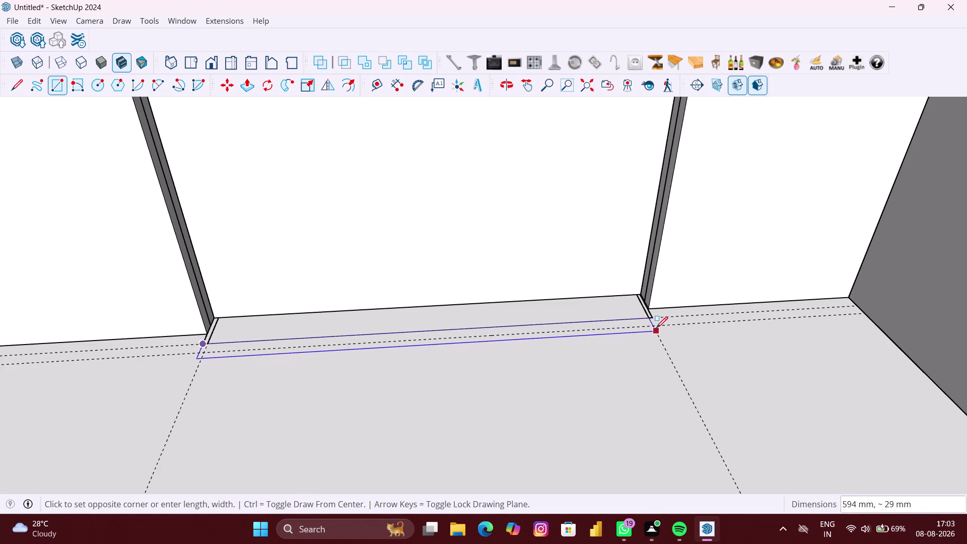
scroll(up, 3)
scroll(up, 3)
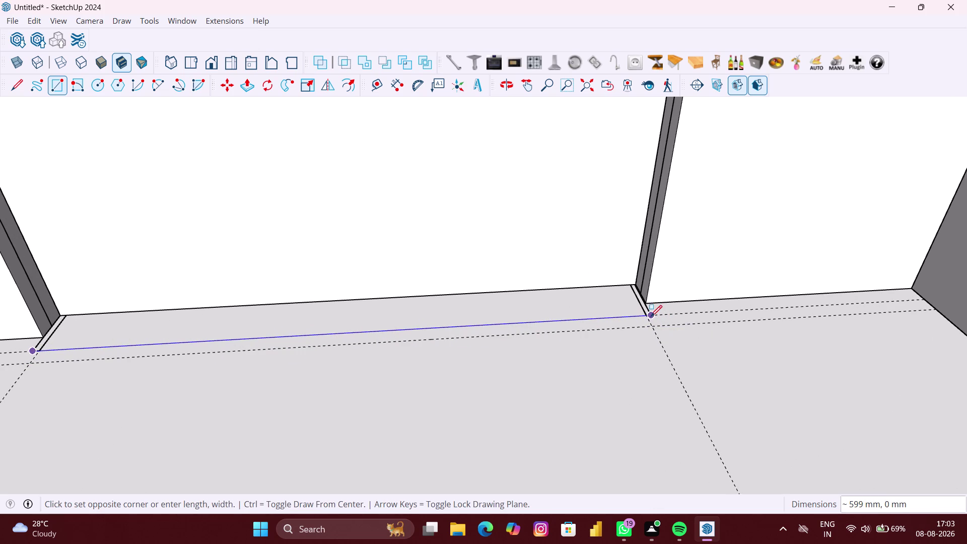
scroll(up, 3)
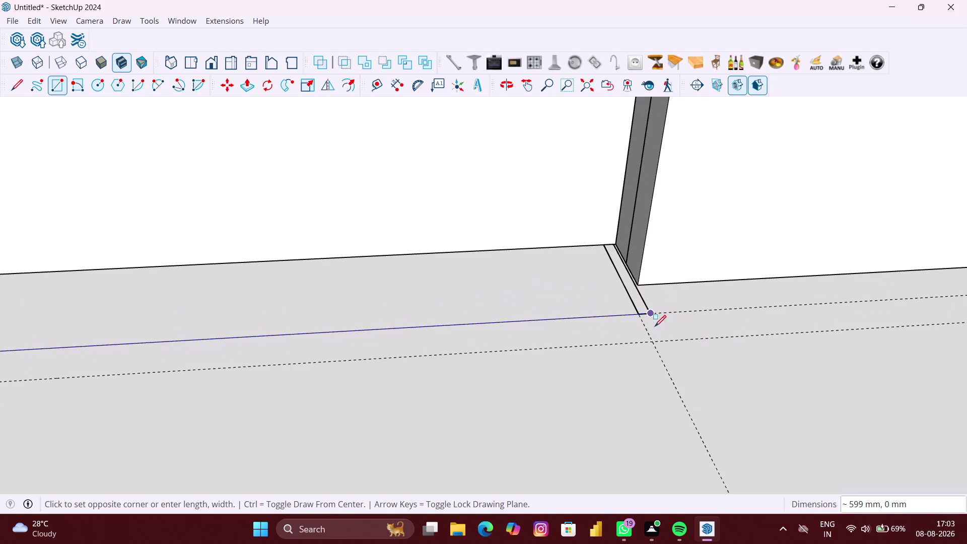
click(663, 342)
scroll(down, 3)
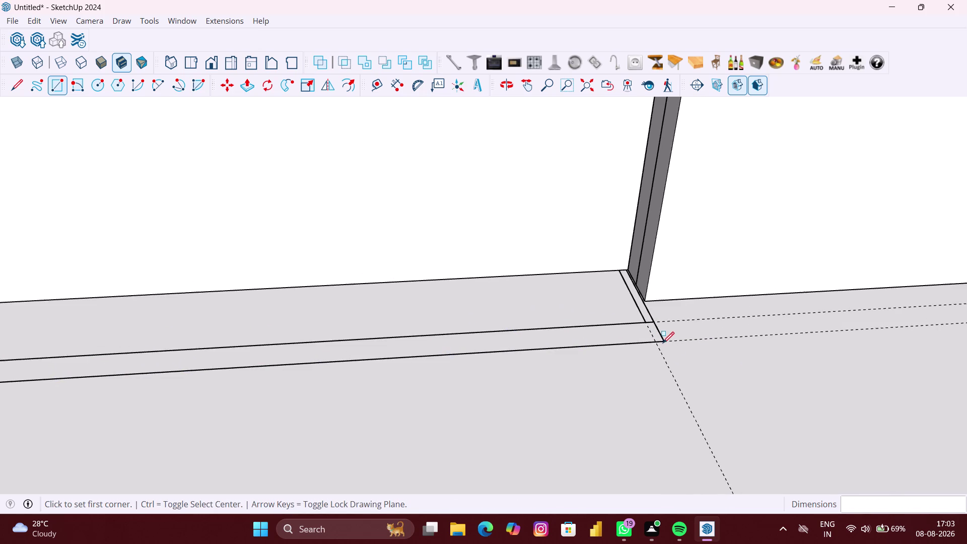
scroll(down, 3)
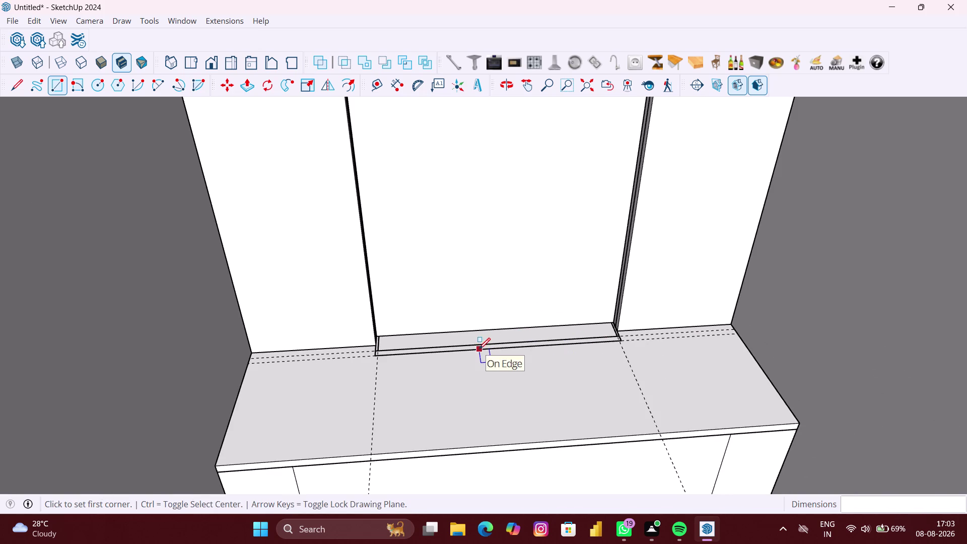
key(space)
scroll(down, 3)
middle_drag(477, 350, 469, 298)
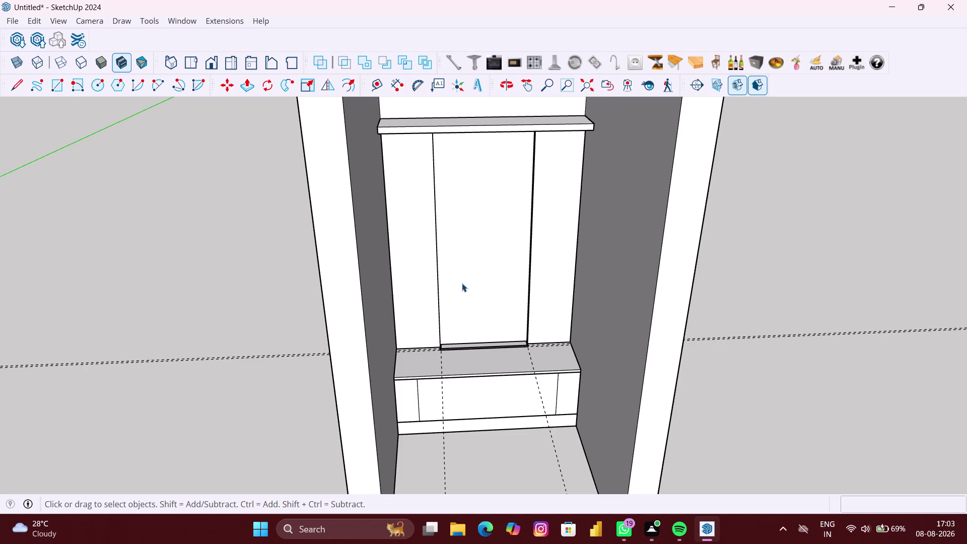
scroll(down, 3)
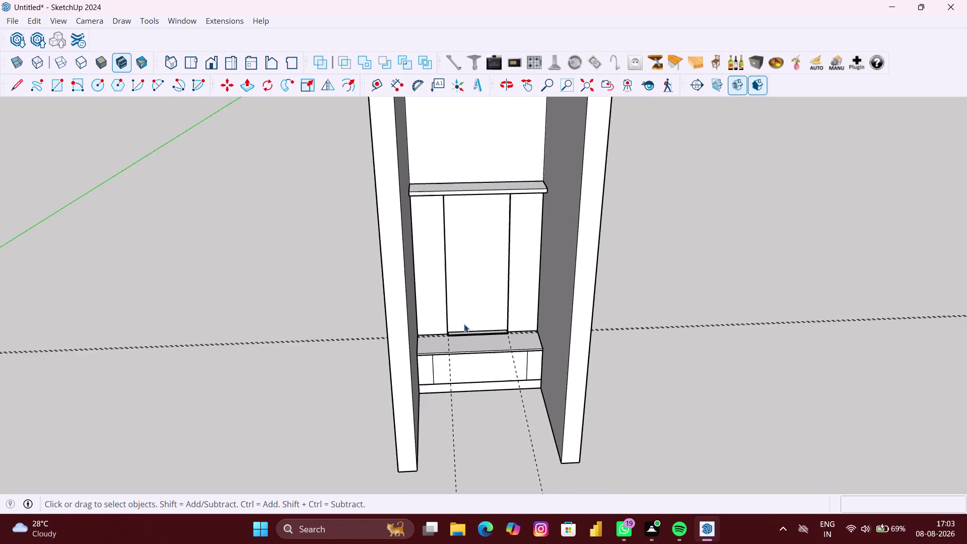
scroll(down, 3)
middle_drag(465, 309, 460, 252)
scroll(up, 3)
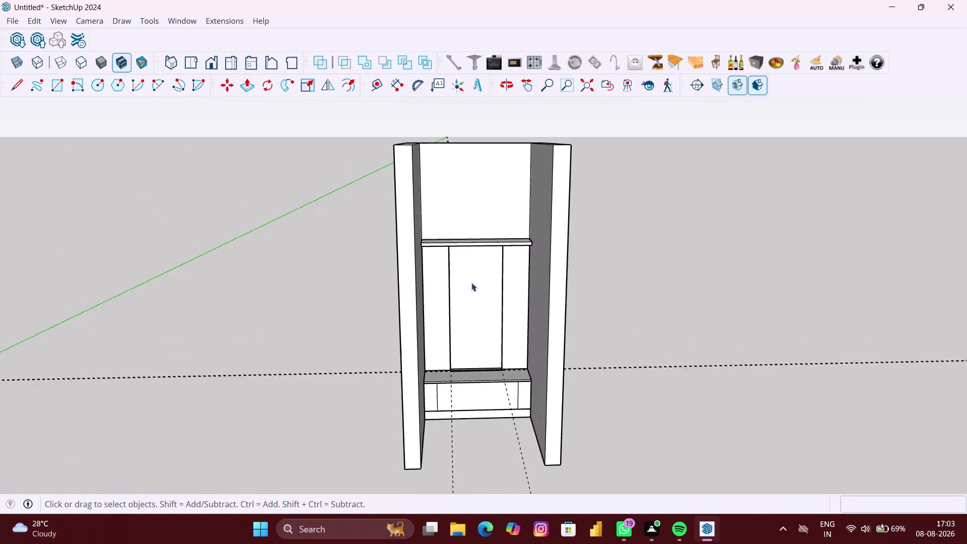
middle_drag(471, 287, 437, 280)
scroll(up, 3)
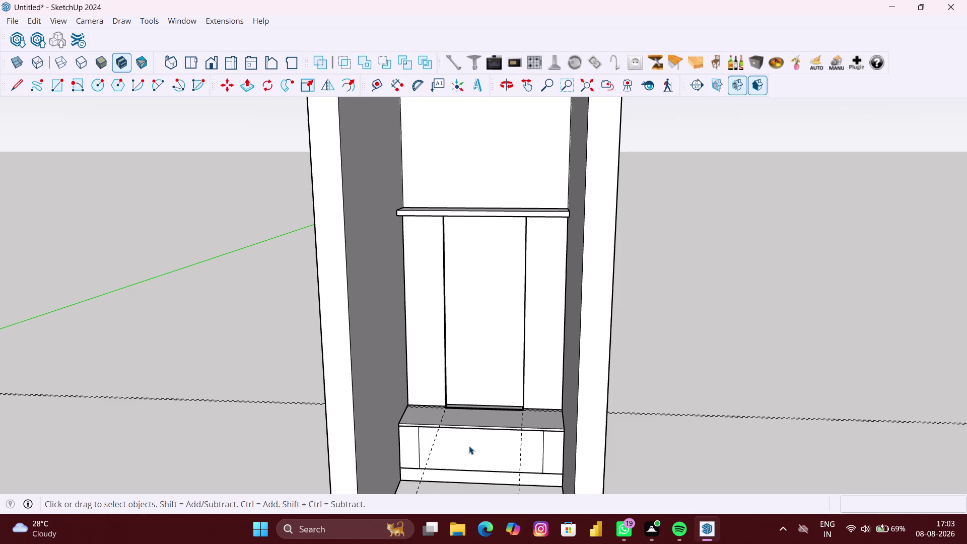
middle_drag(463, 445, 470, 387)
middle_drag(460, 397, 469, 421)
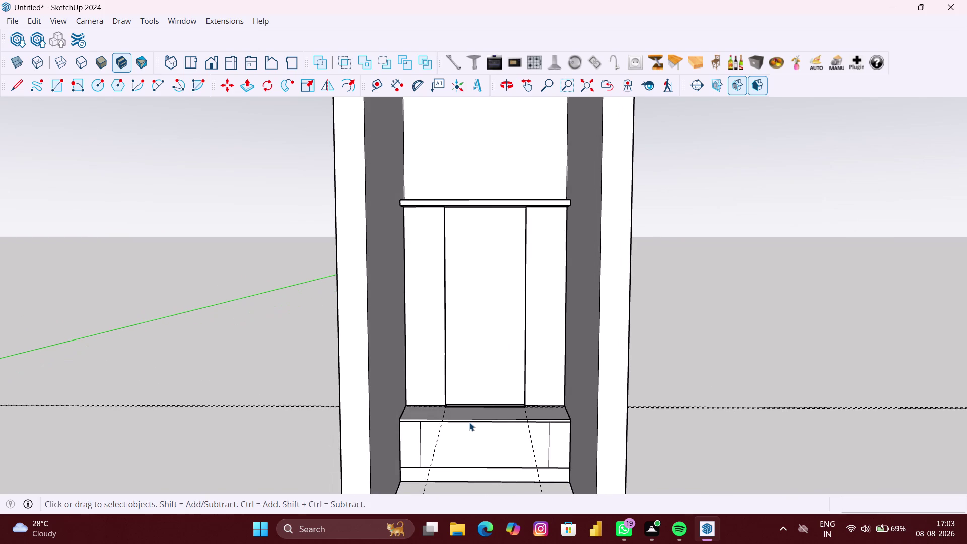
scroll(down, 3)
scroll(down, 3)
middle_drag(470, 423, 464, 425)
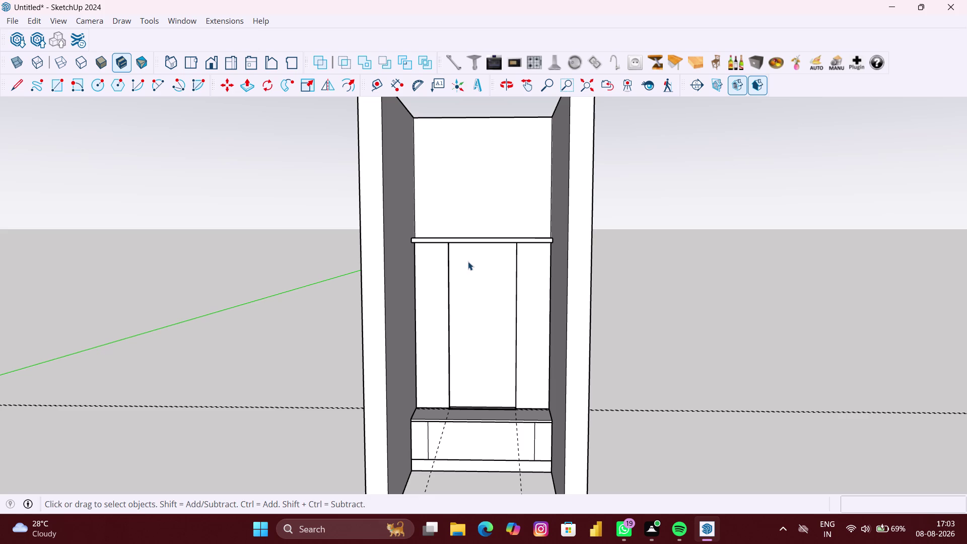
middle_drag(474, 262, 474, 284)
scroll(down, 3)
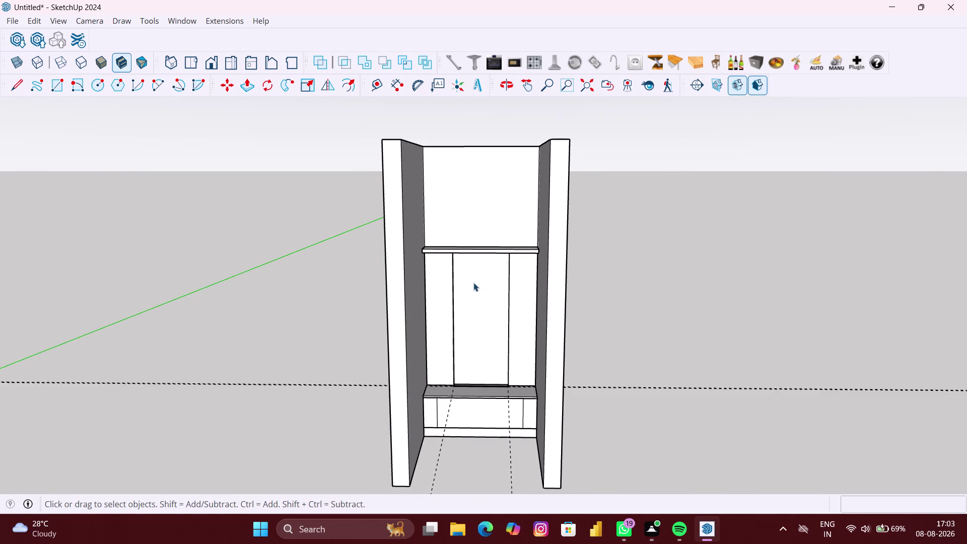
scroll(down, 3)
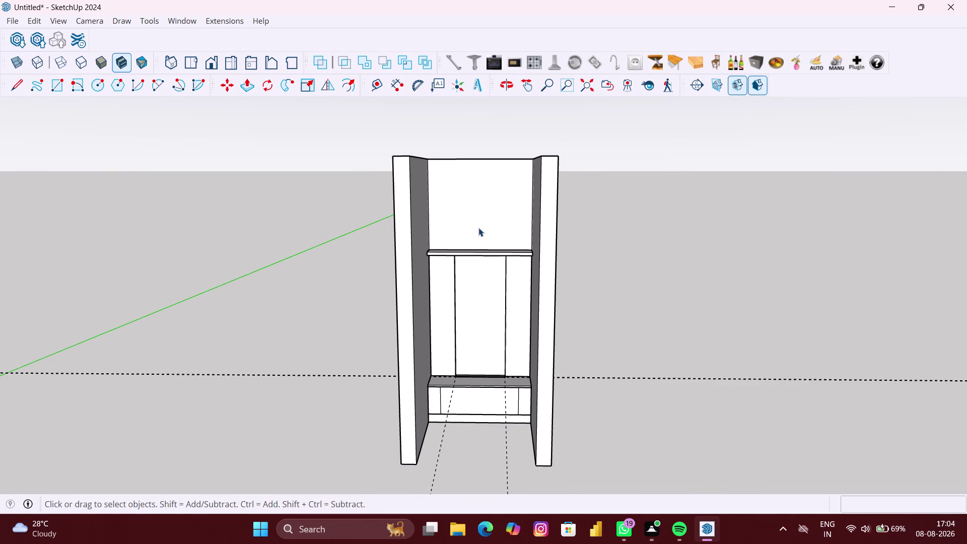
right_click(615, 218)
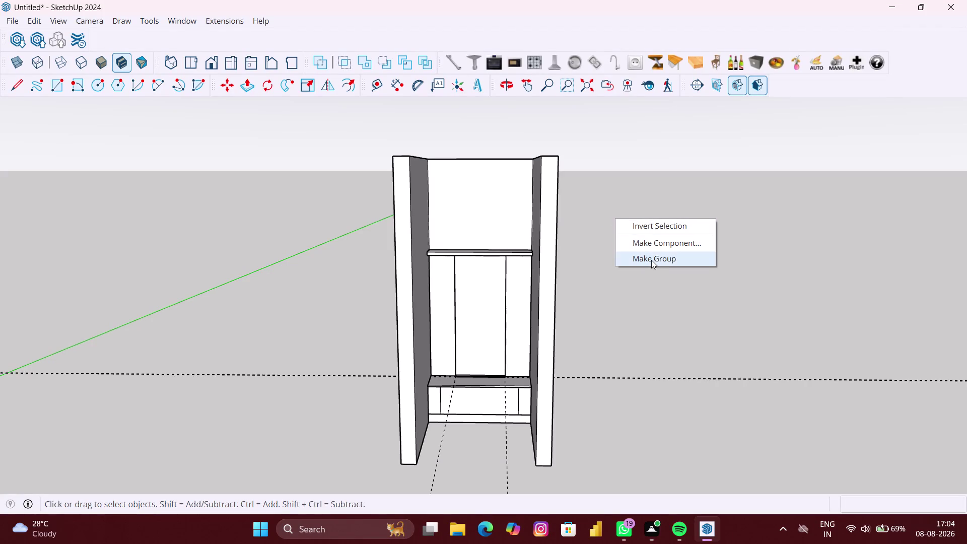
click(652, 260)
key(r)
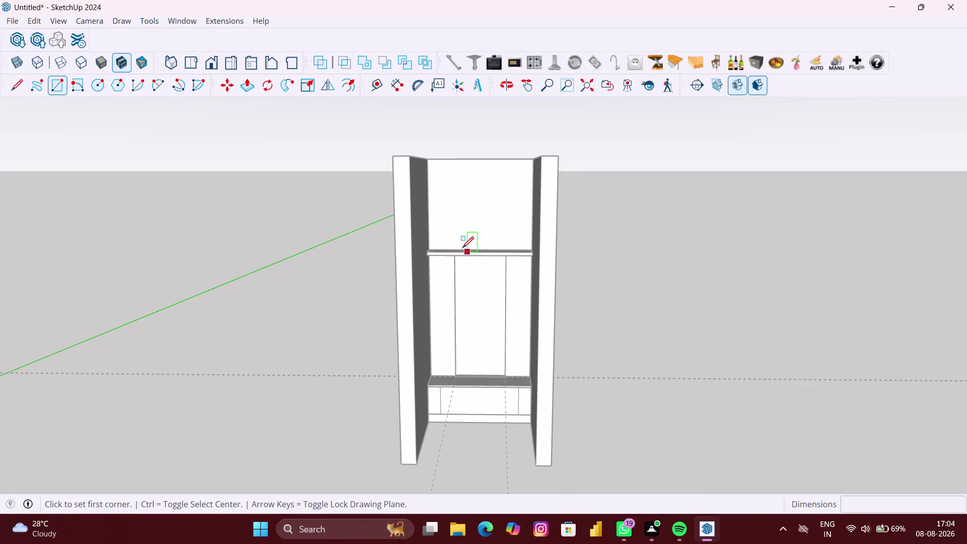
scroll(up, 3)
middle_drag(462, 248, 465, 280)
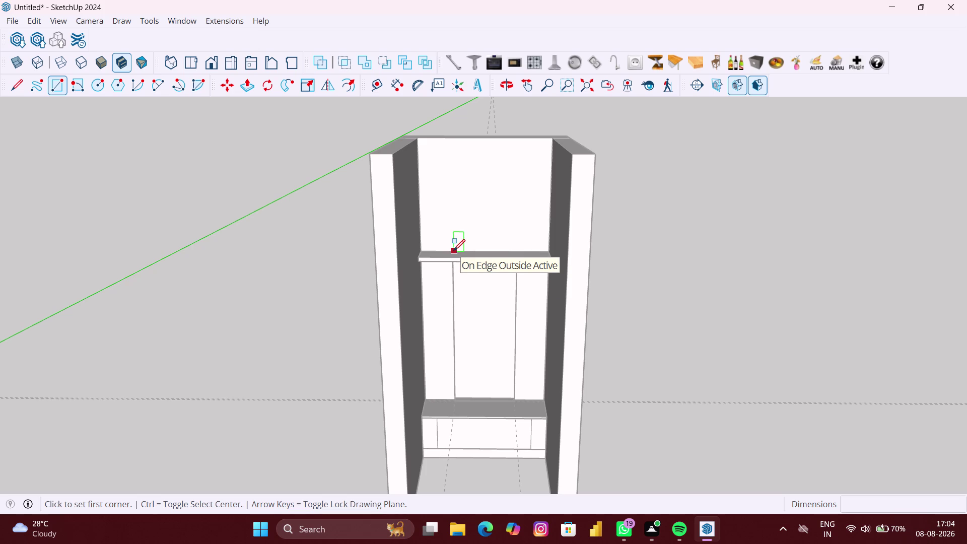
middle_drag(454, 251, 454, 209)
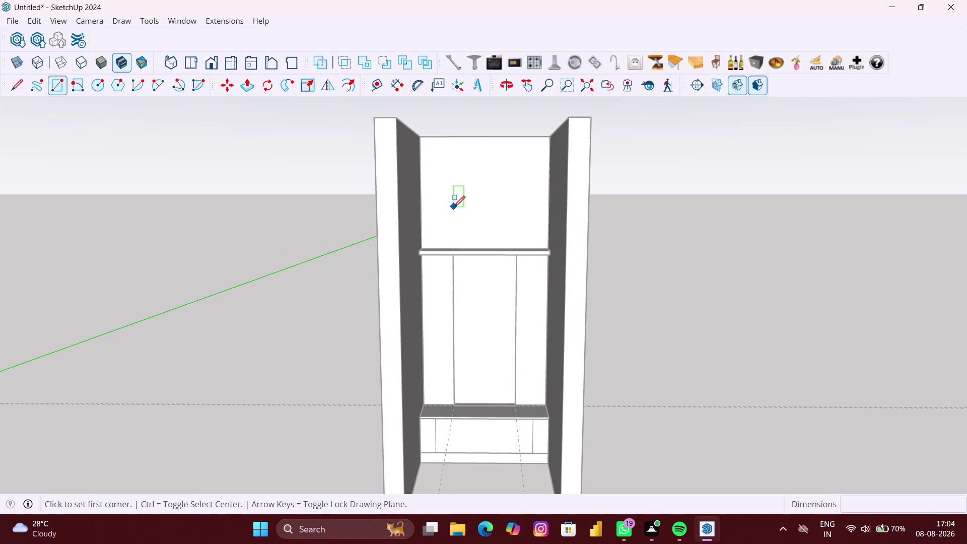
click(452, 247)
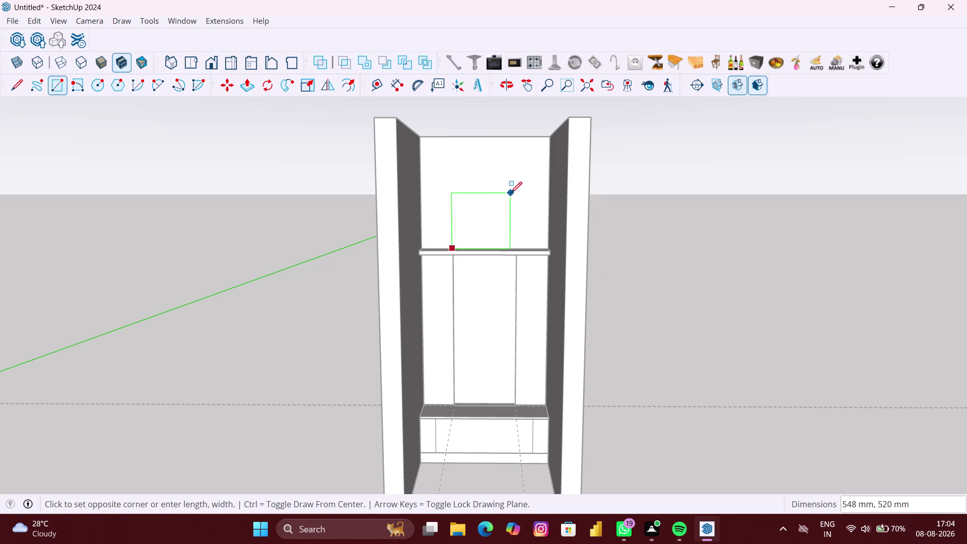
key(space)
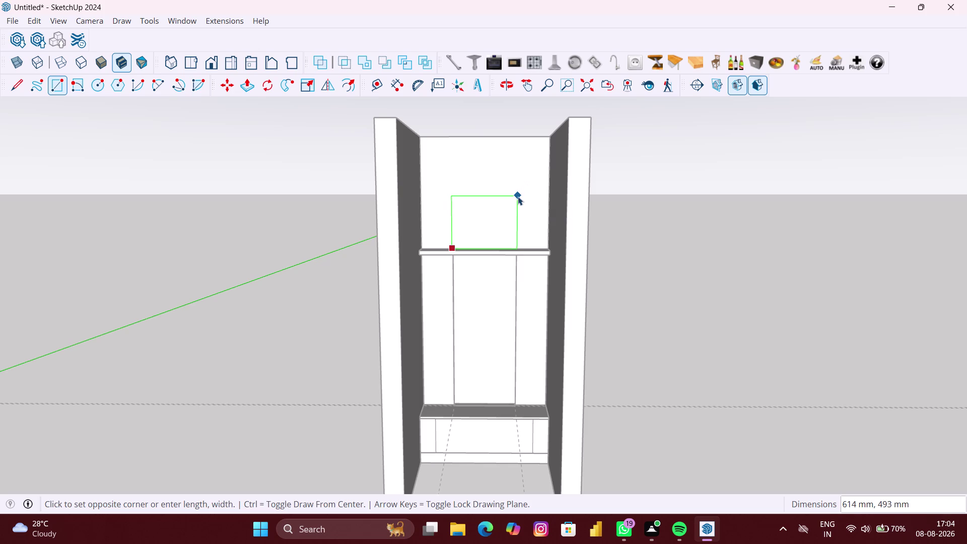
scroll(down, 3)
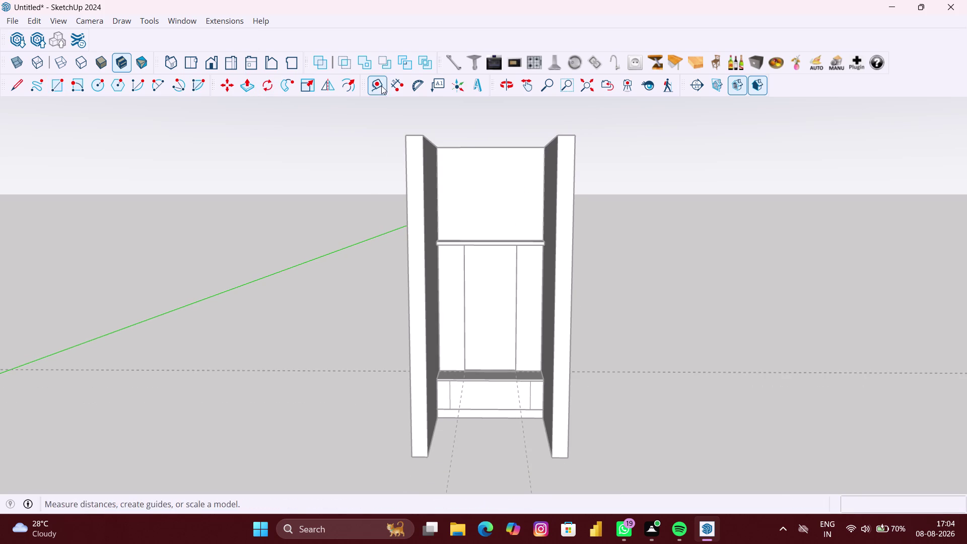
Place a vertical guide about 280 mm in from the back panel's left edge.
click(378, 87)
scroll(up, 3)
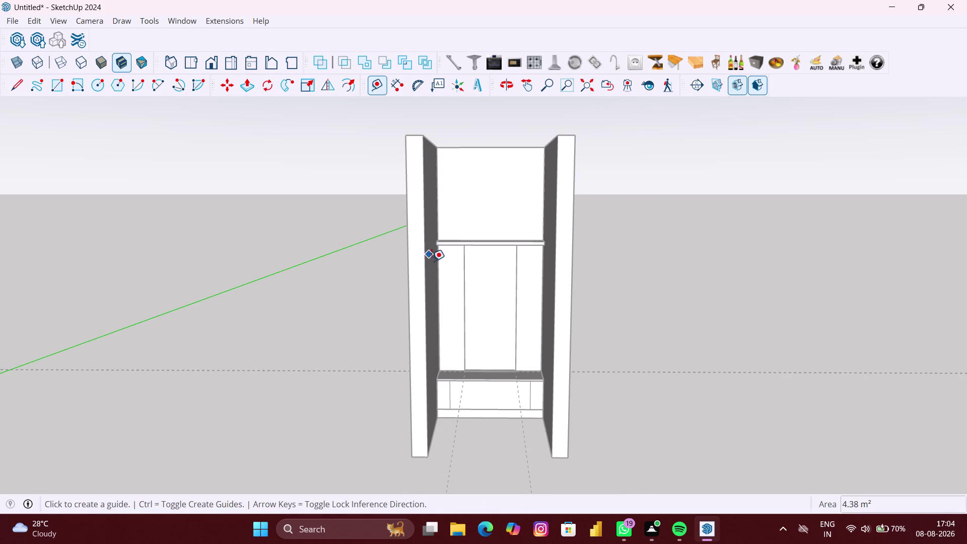
scroll(up, 3)
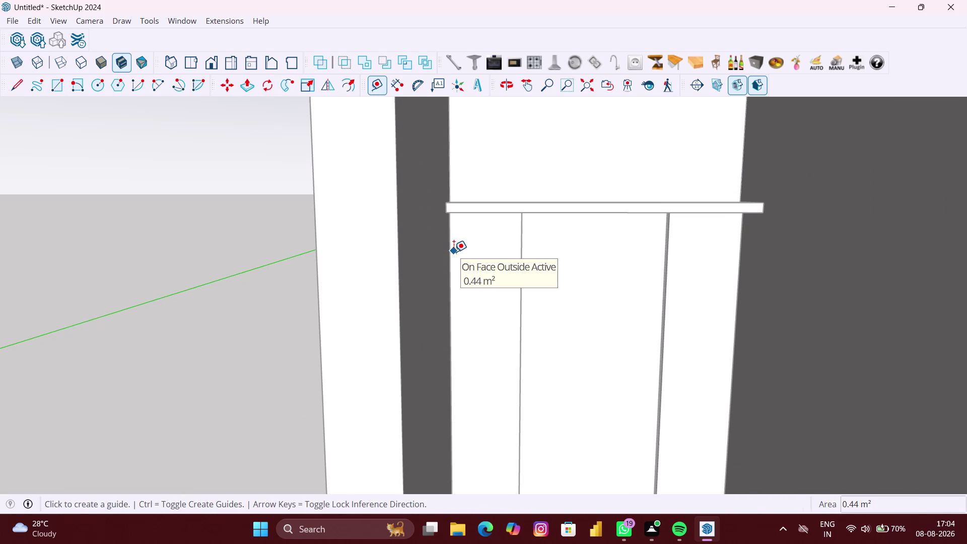
click(449, 252)
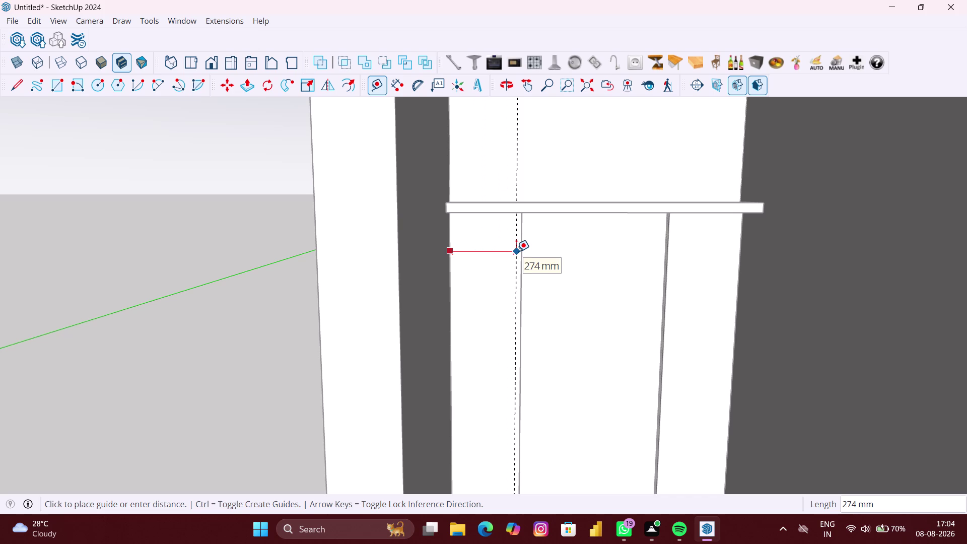
scroll(up, 3)
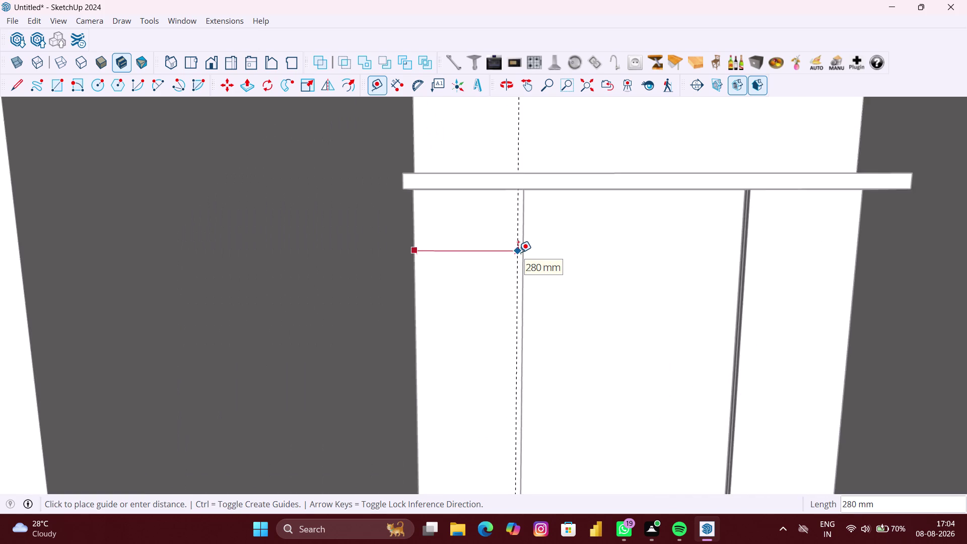
scroll(up, 3)
click(526, 252)
Place a vertical guide about 295 mm in from the right edge and start a shelf guide.
scroll(down, 3)
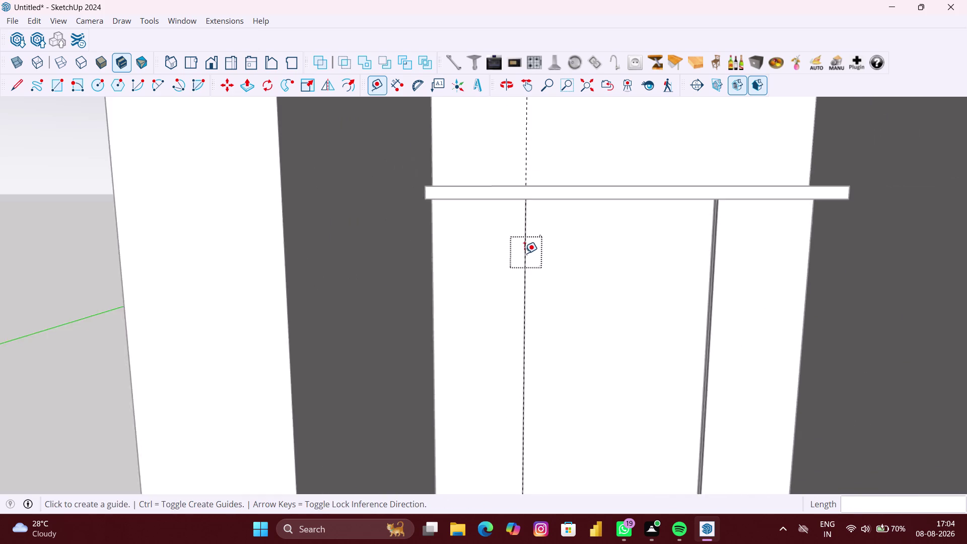
scroll(down, 3)
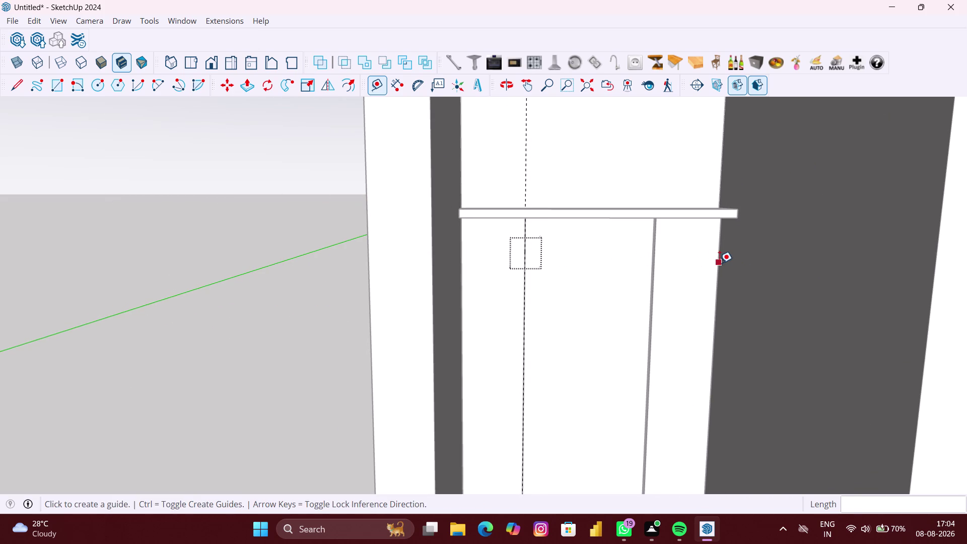
click(719, 263)
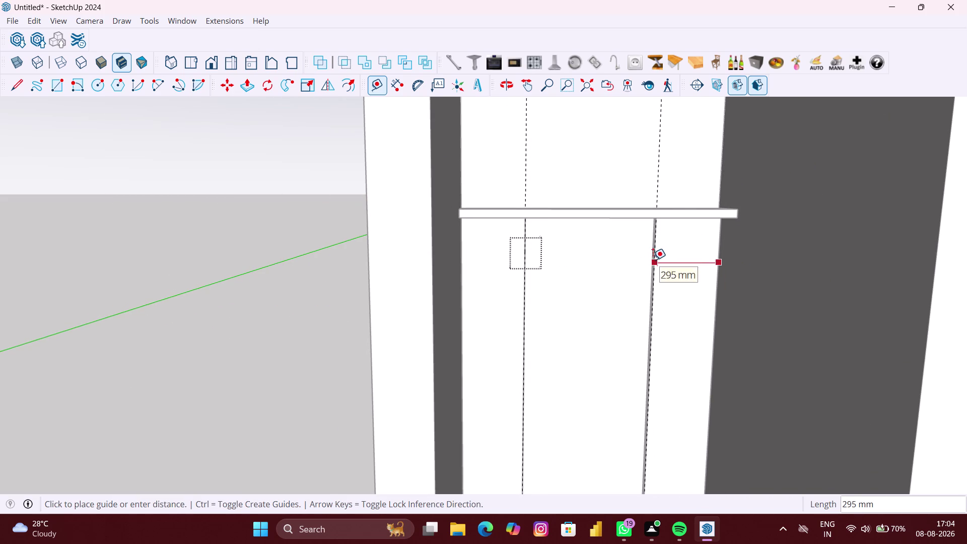
click(651, 260)
scroll(down, 3)
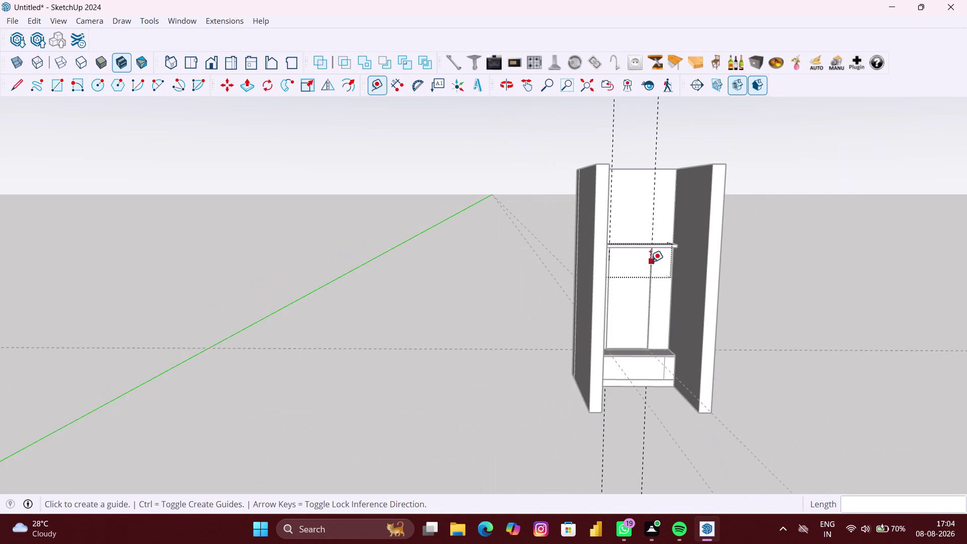
key(v)
click(509, 273)
scroll(down, 3)
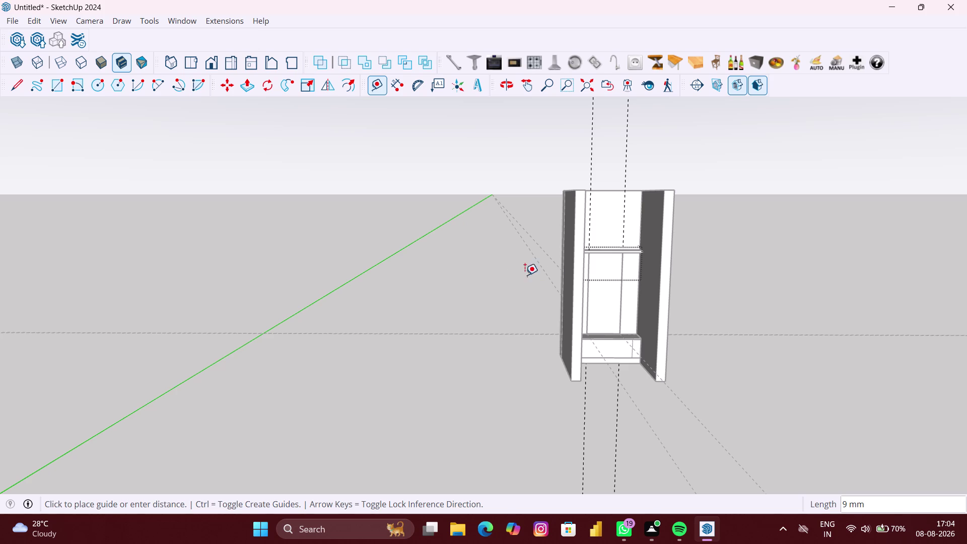
Draw a roughly 600 by 677 mm window rectangle on the back panel above the shelf.
key(r)
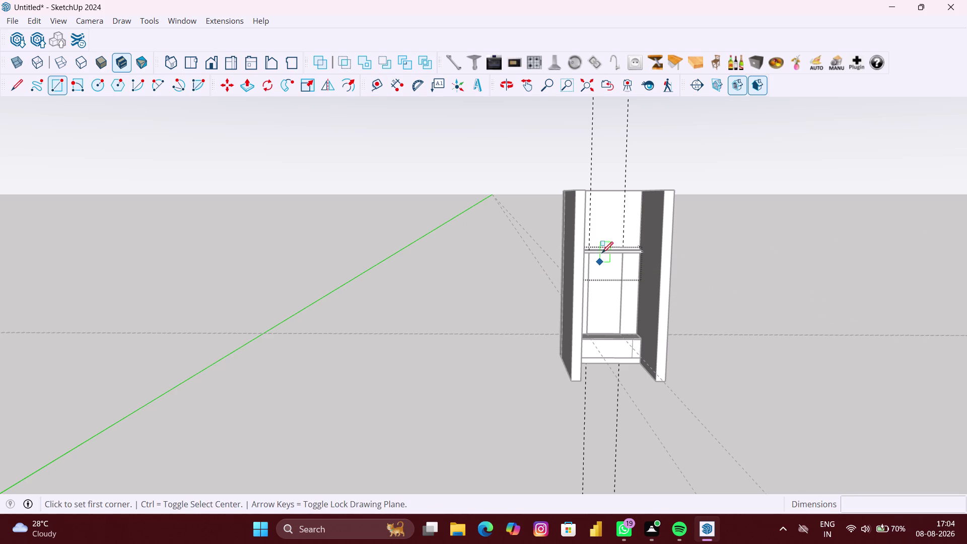
middle_drag(591, 252, 547, 264)
scroll(up, 3)
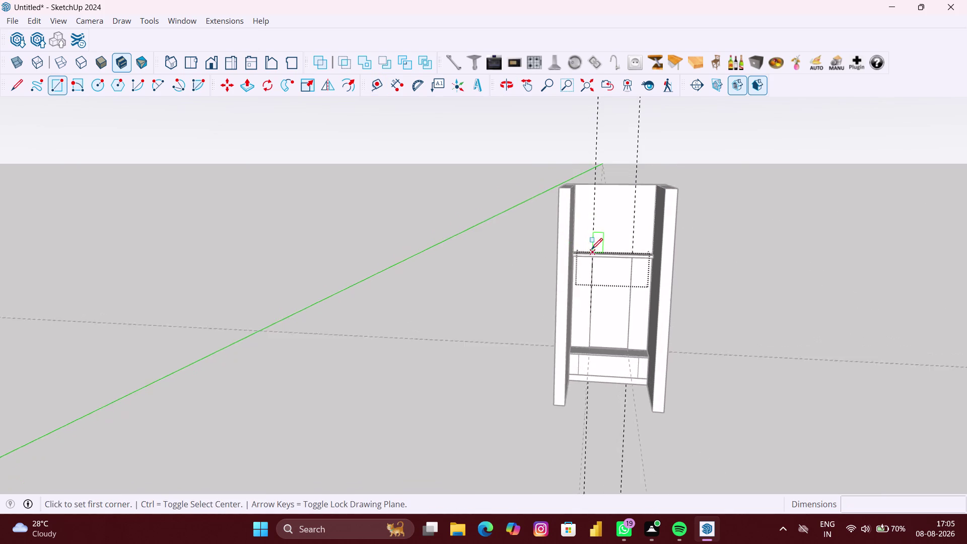
scroll(up, 3)
click(596, 256)
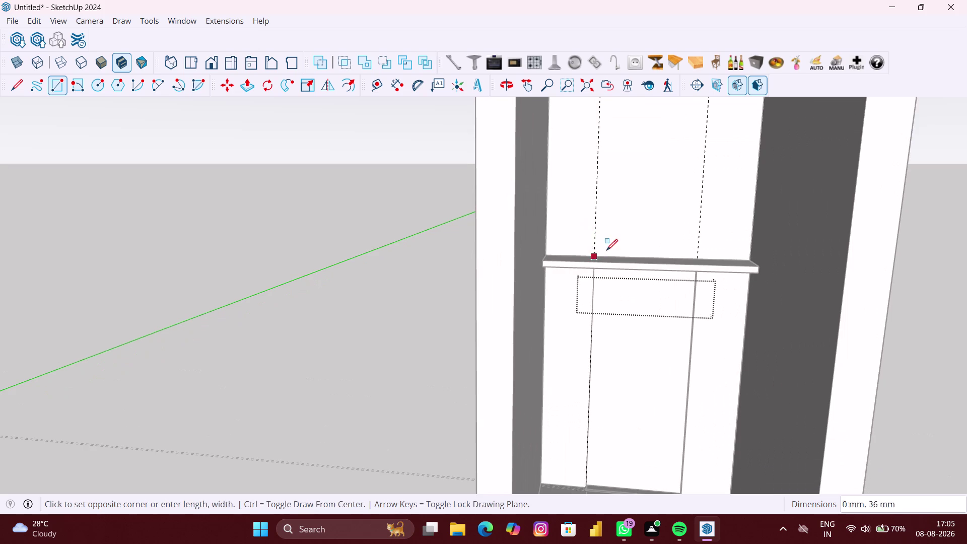
scroll(down, 3)
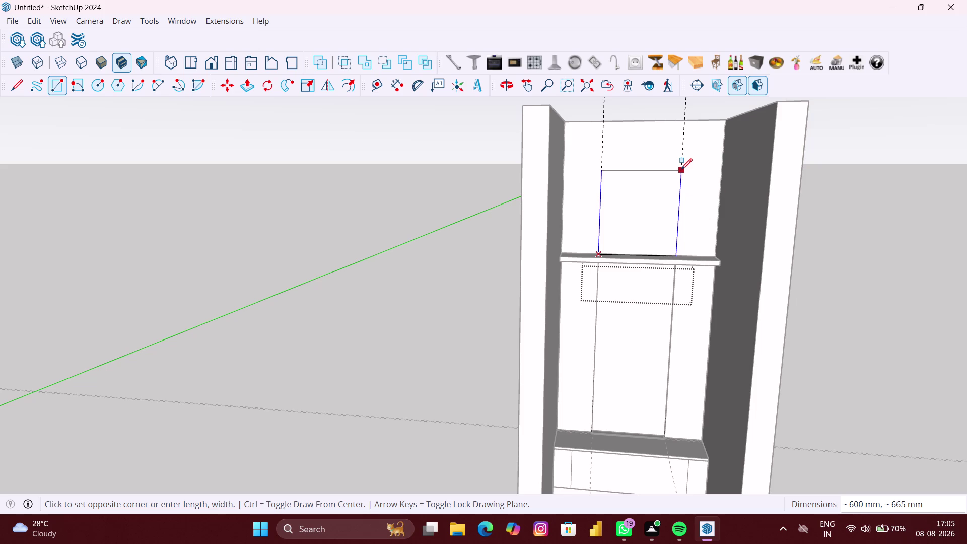
click(682, 168)
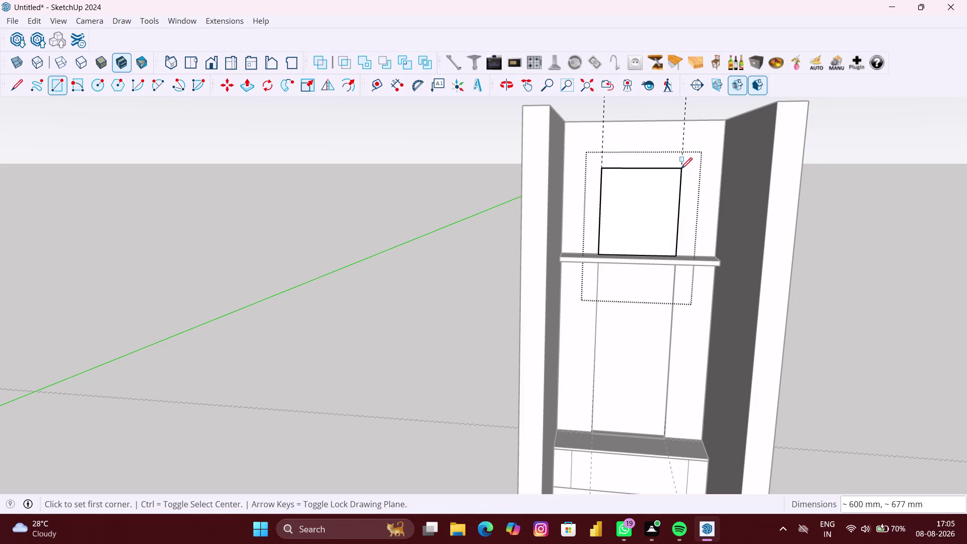
key(space)
scroll(down, 3)
middle_drag(664, 183, 663, 193)
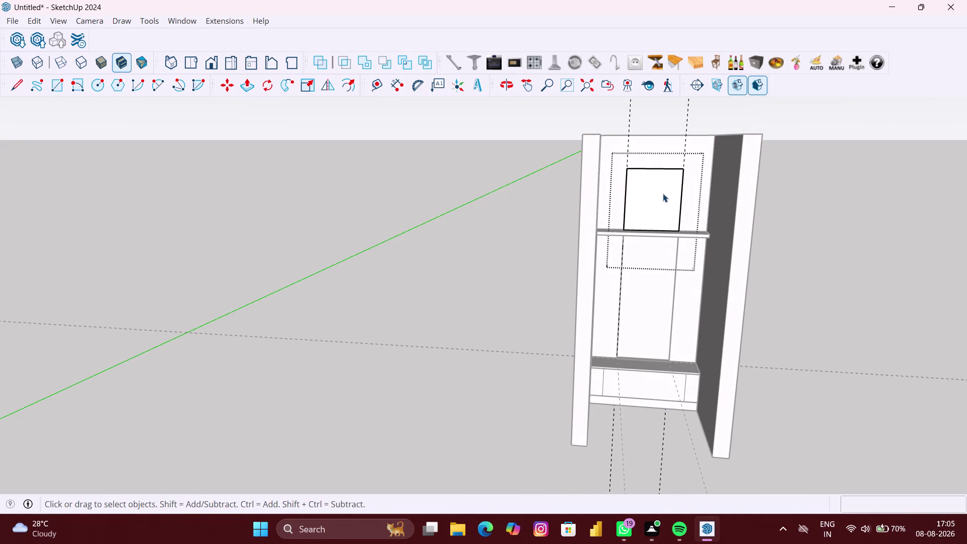
Remove all guide lines with Edit > Delete Guides.
key(space)
click(522, 214)
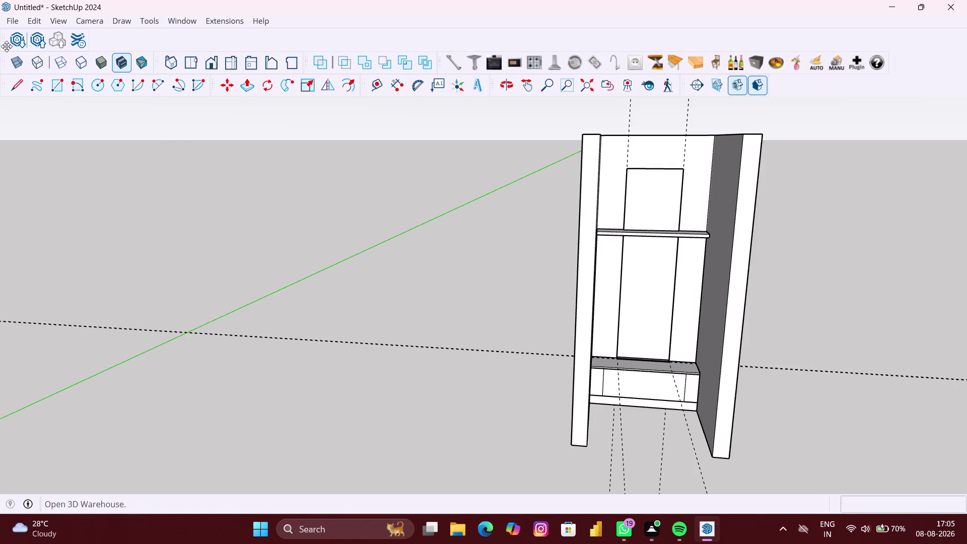
click(38, 21)
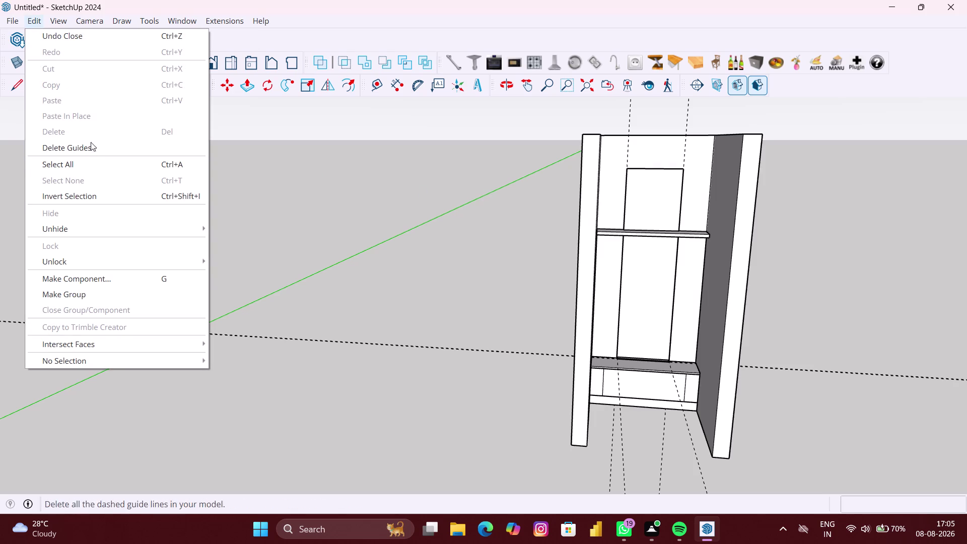
click(92, 137)
click(89, 150)
Zoom in and select the window rectangle's face on the back panel.
scroll(down, 3)
middle_drag(585, 225, 532, 220)
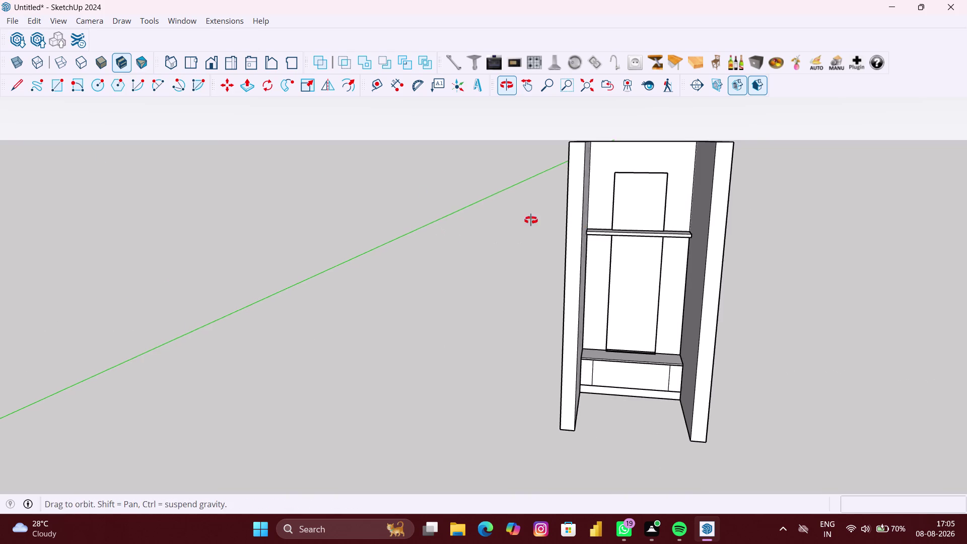
middle_drag(532, 221, 531, 221)
scroll(up, 3)
click(653, 216)
scroll(up, 3)
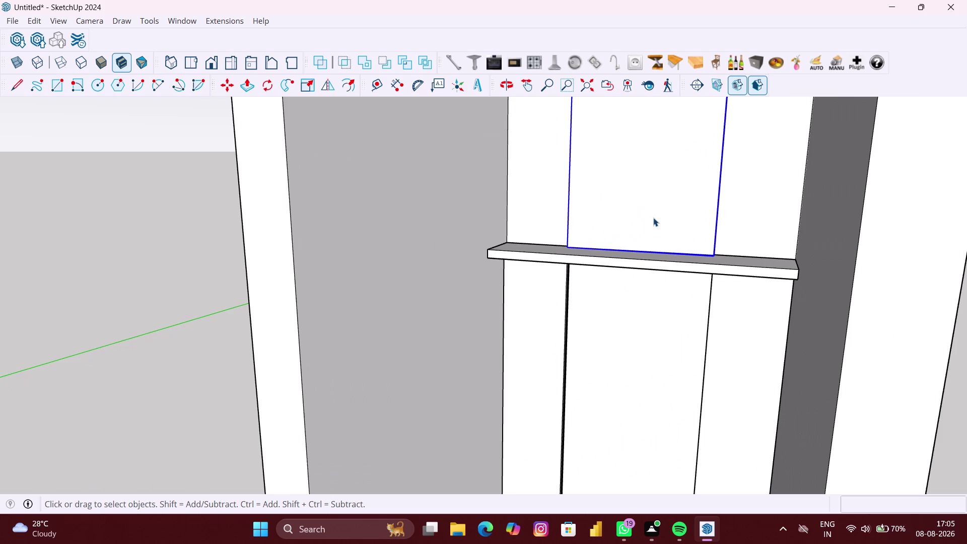
double_click(654, 218)
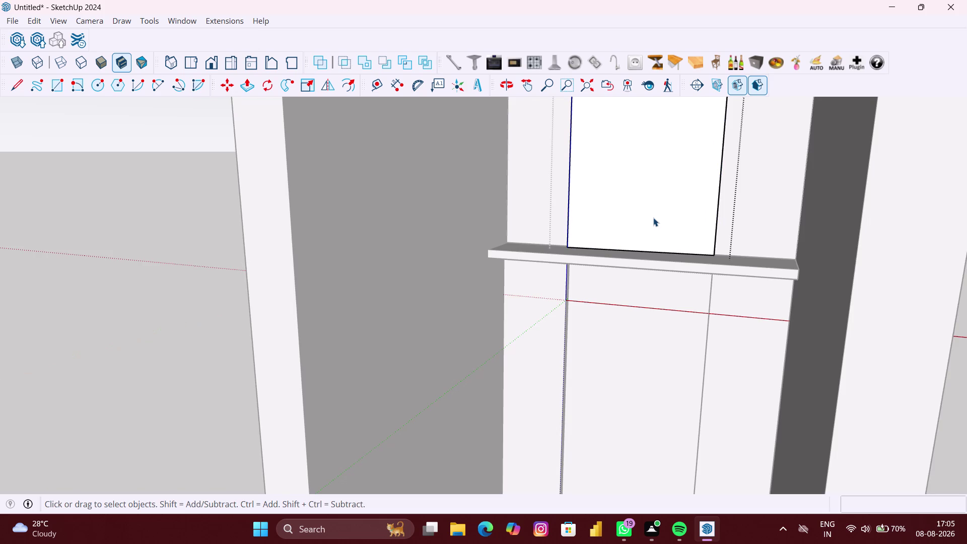
click(652, 217)
Offset the window edge inward about 49 mm and select the inner panel face.
key(f)
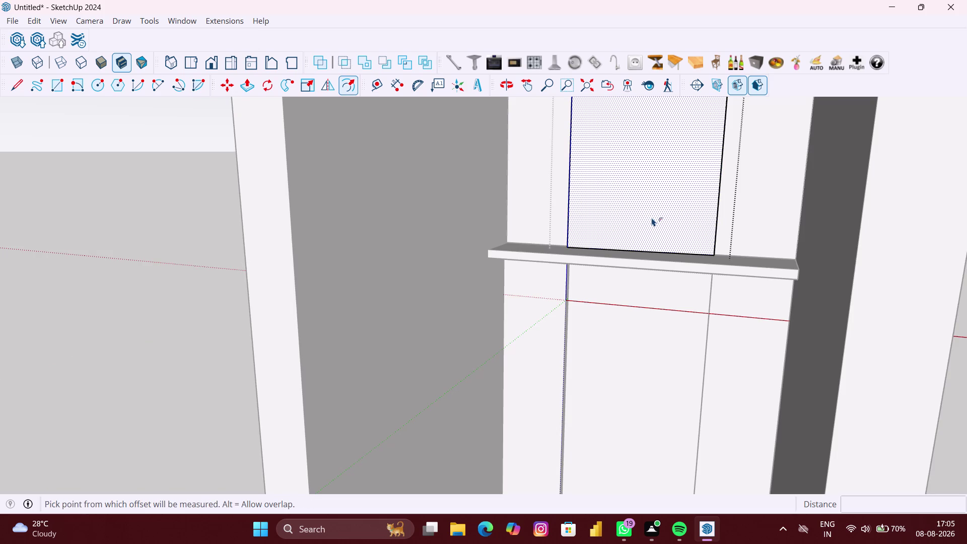
click(659, 213)
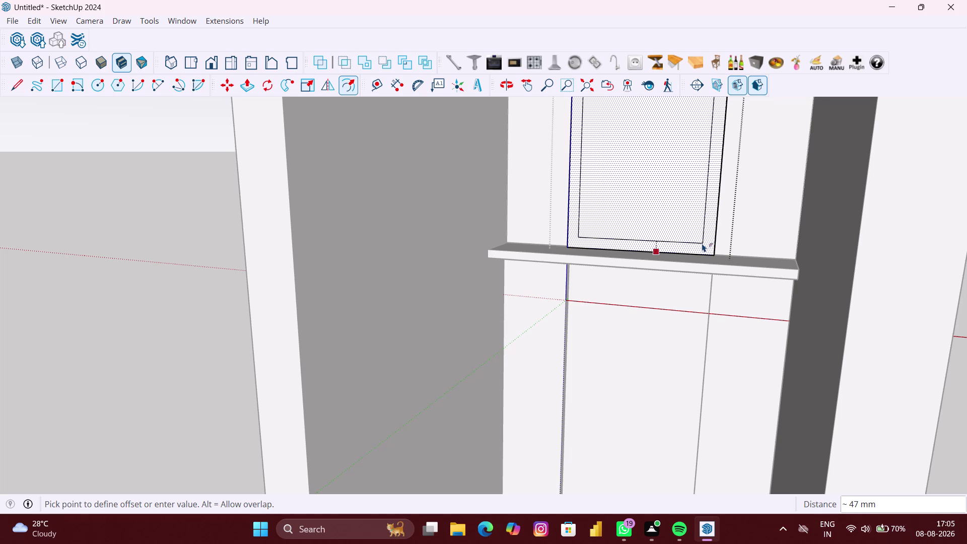
click(703, 243)
scroll(down, 3)
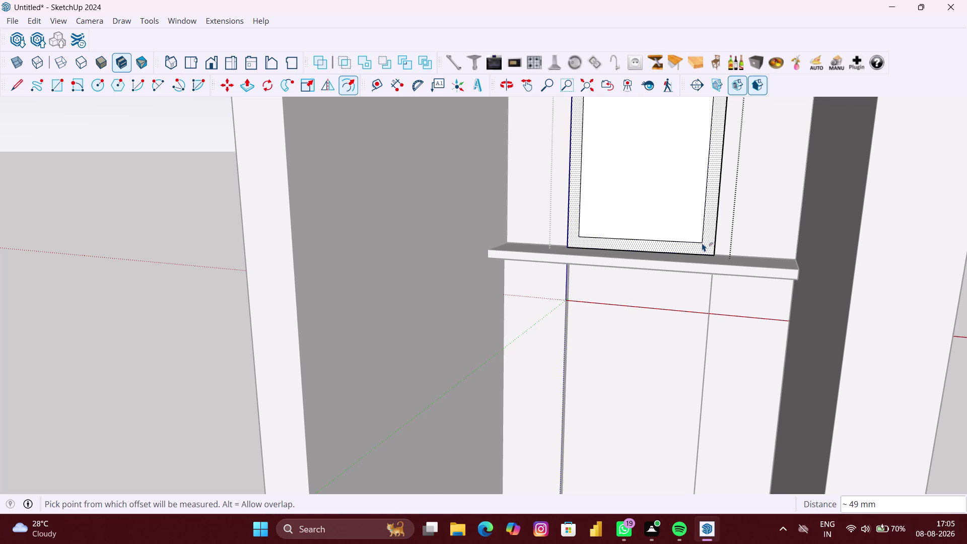
scroll(down, 3)
scroll(down, 3)
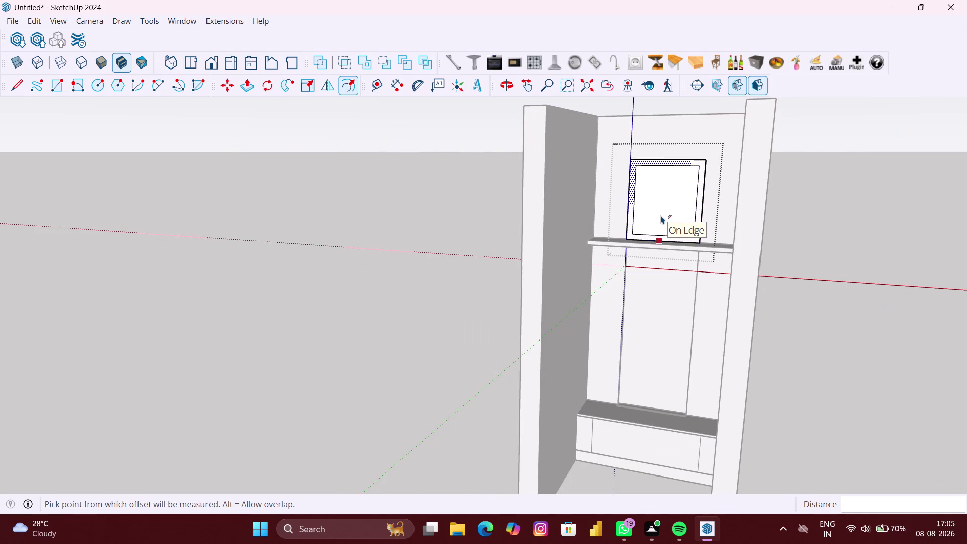
key(space)
click(661, 215)
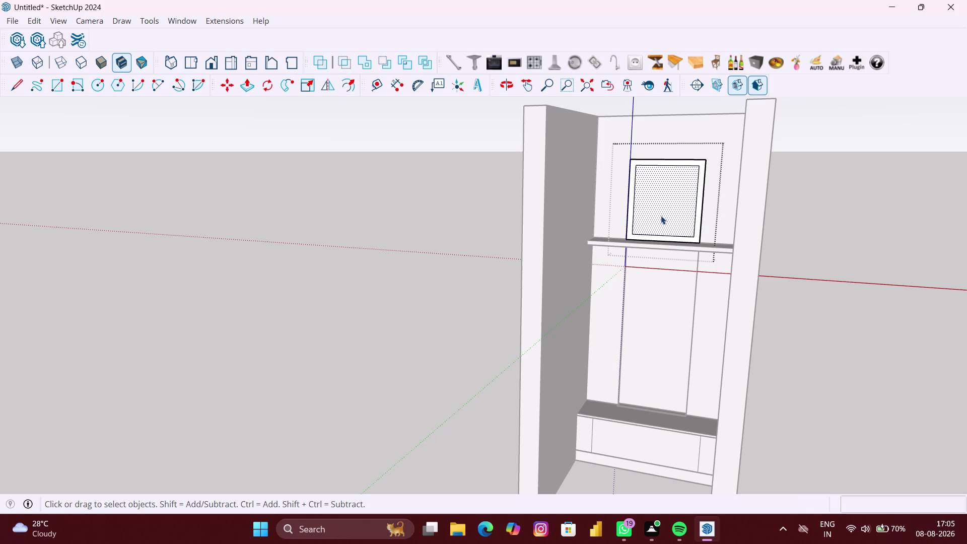
Start push-pulling the inner window panel while orbiting to check the cabinet's back.
key(p)
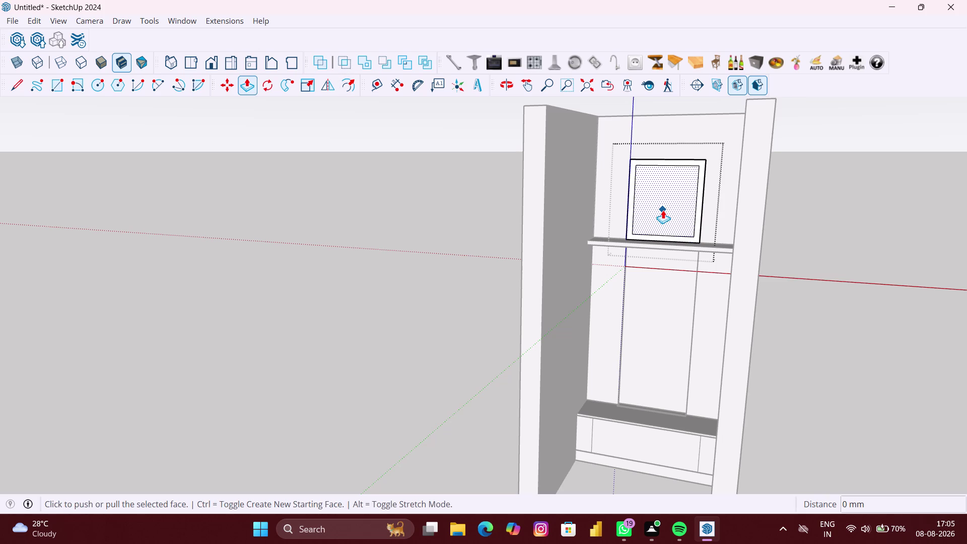
click(663, 210)
scroll(down, 3)
middle_drag(663, 210, 663, 230)
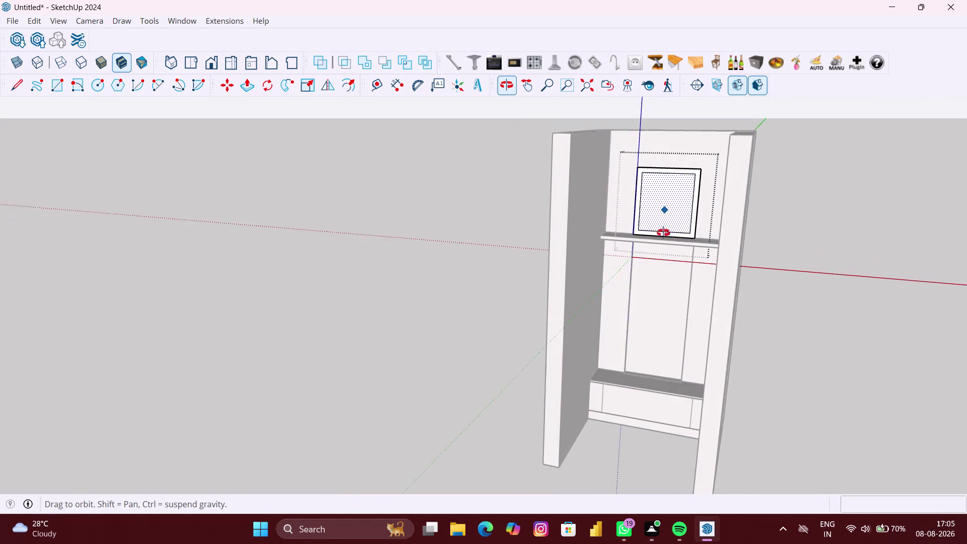
middle_drag(663, 230, 666, 246)
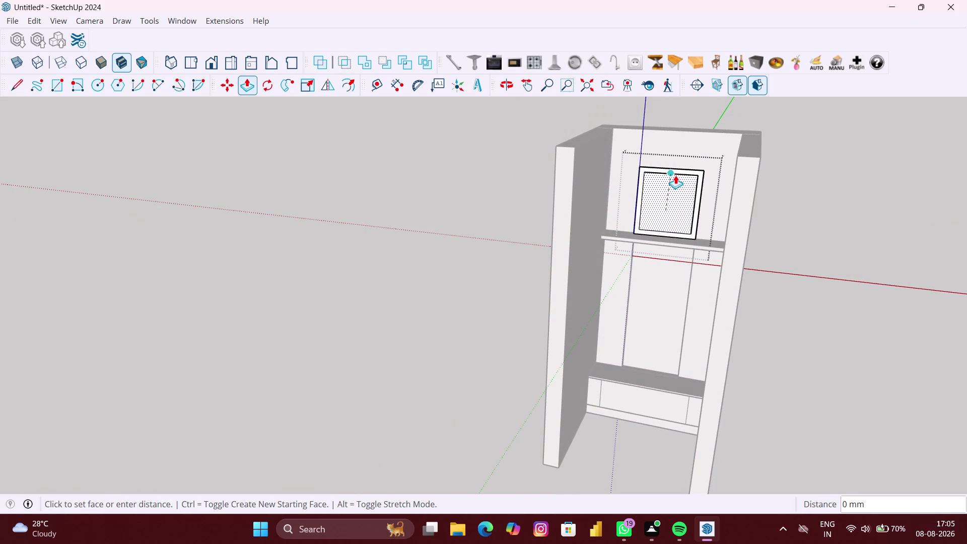
middle_drag(676, 176, 801, 191)
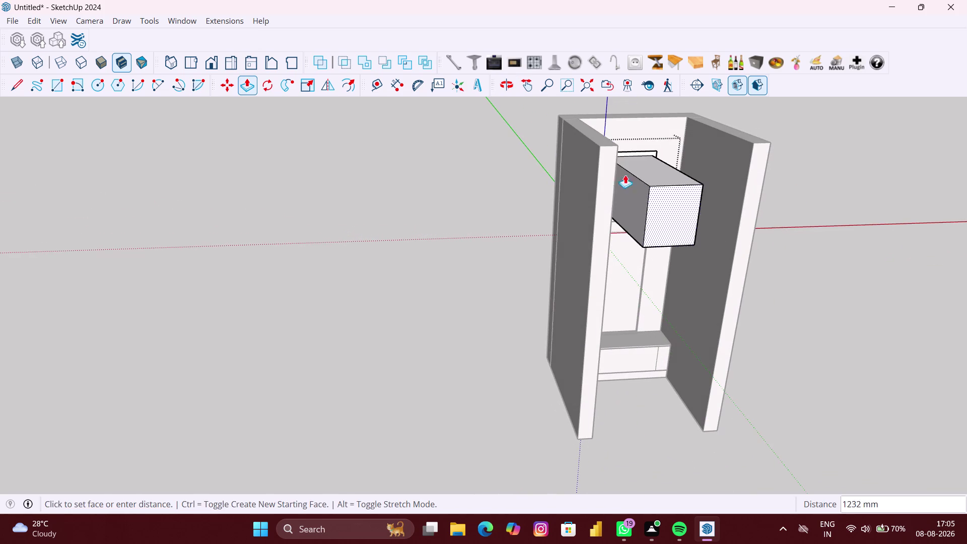
middle_drag(570, 160, 773, 179)
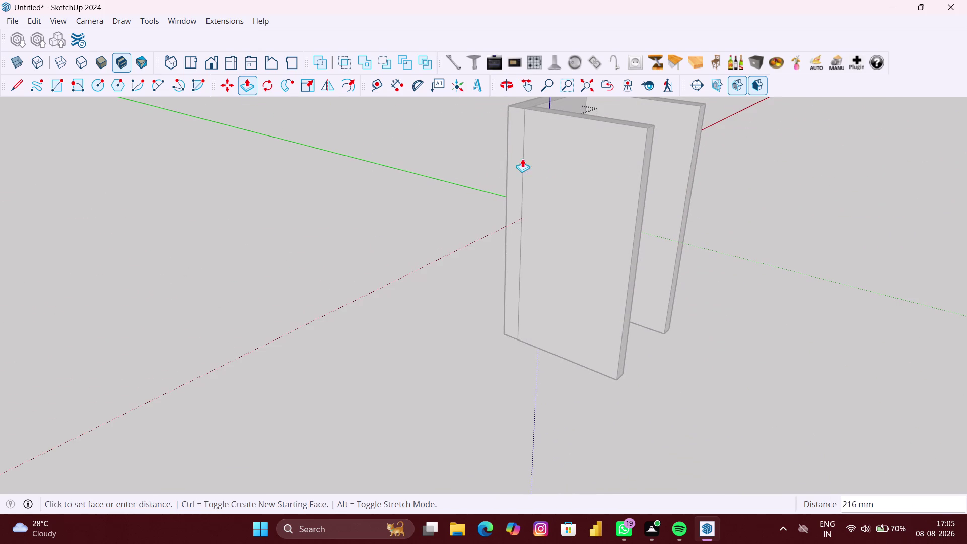
middle_drag(507, 155, 526, 157)
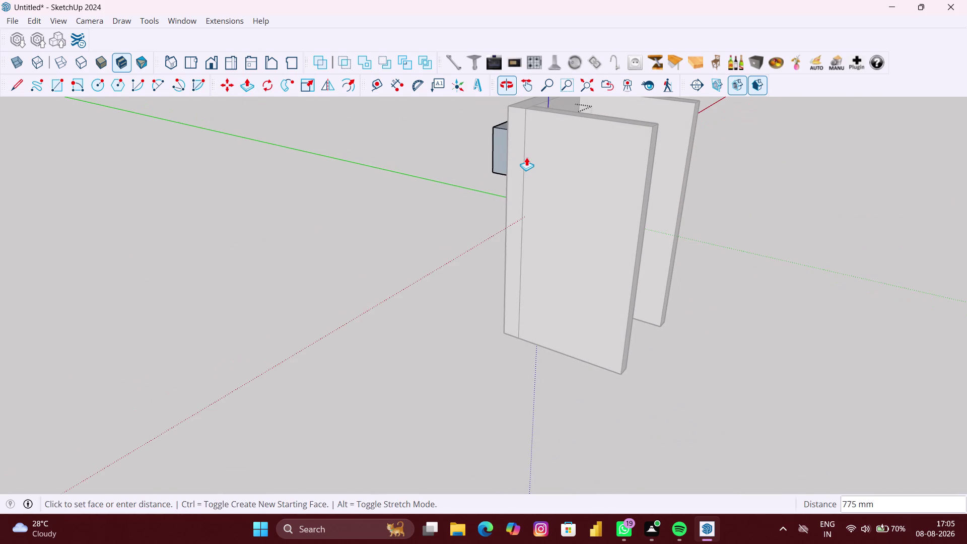
Enter a 9 mm push distance and orbit back to the cabinet front.
text(9)
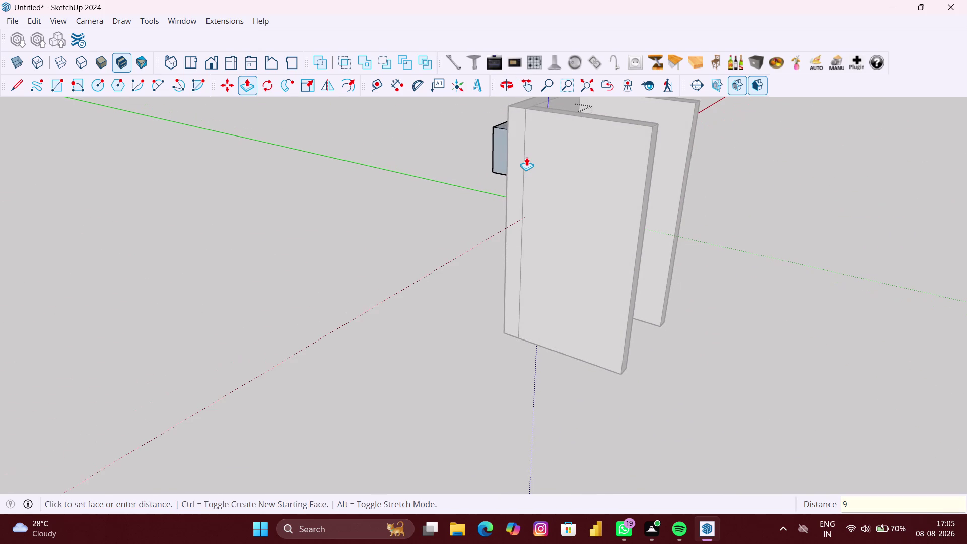
text(MM)
key(Return)
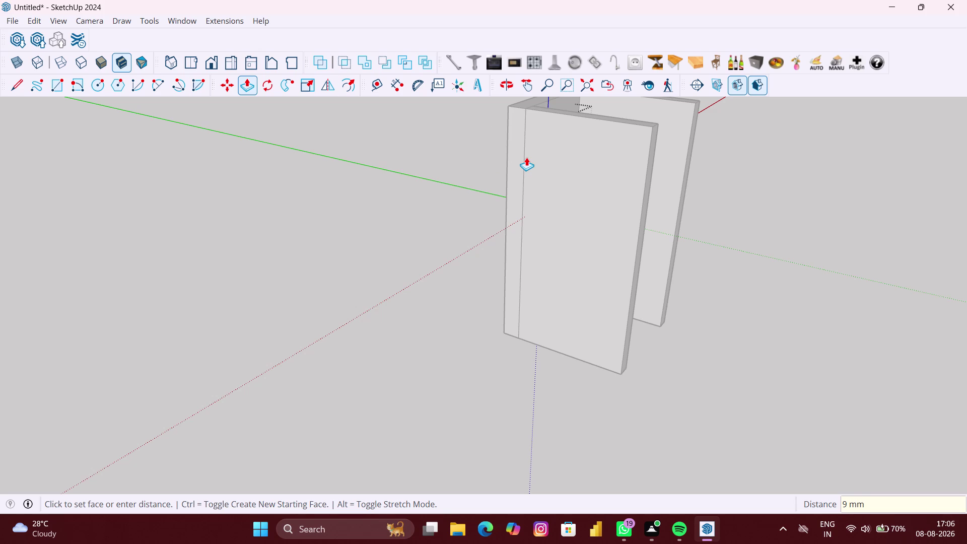
scroll(down, 3)
middle_drag(612, 189, 315, 180)
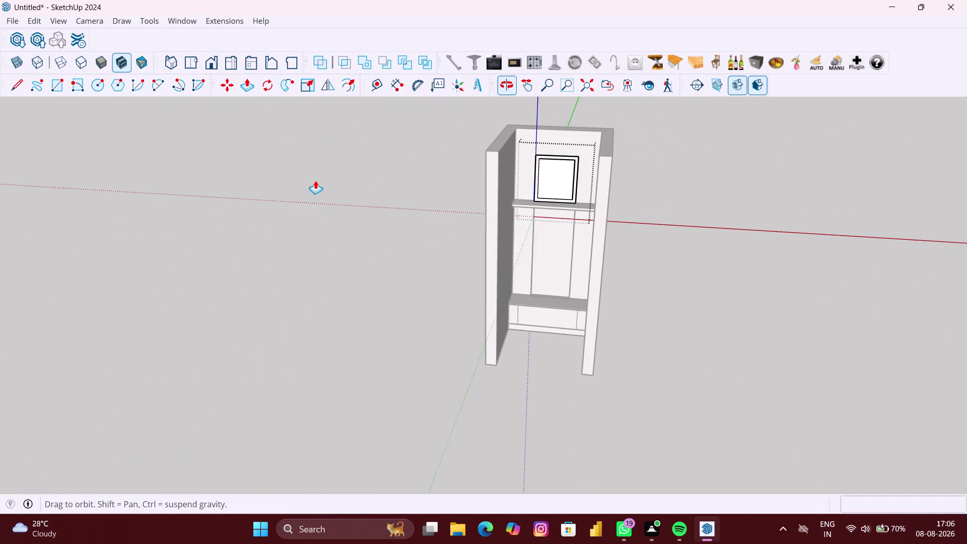
key(space)
Select the window's inner panel and try Push/Pull on it, then cancel.
scroll(up, 3)
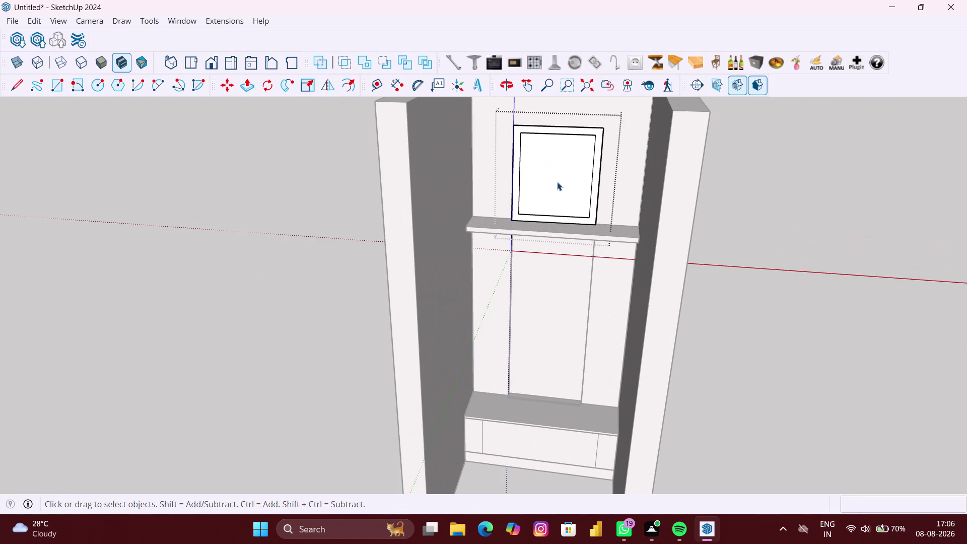
click(558, 182)
scroll(down, 3)
key(p)
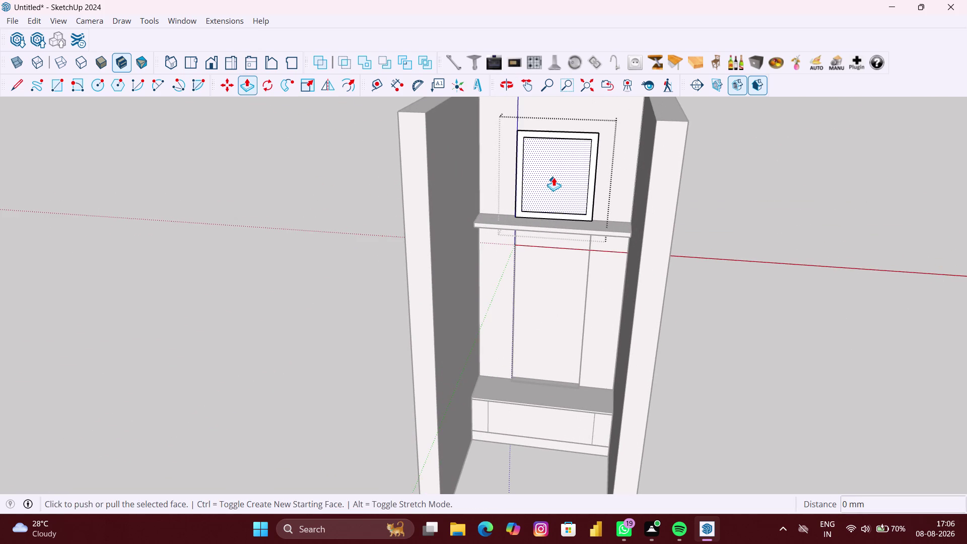
click(554, 177)
scroll(down, 3)
key(space)
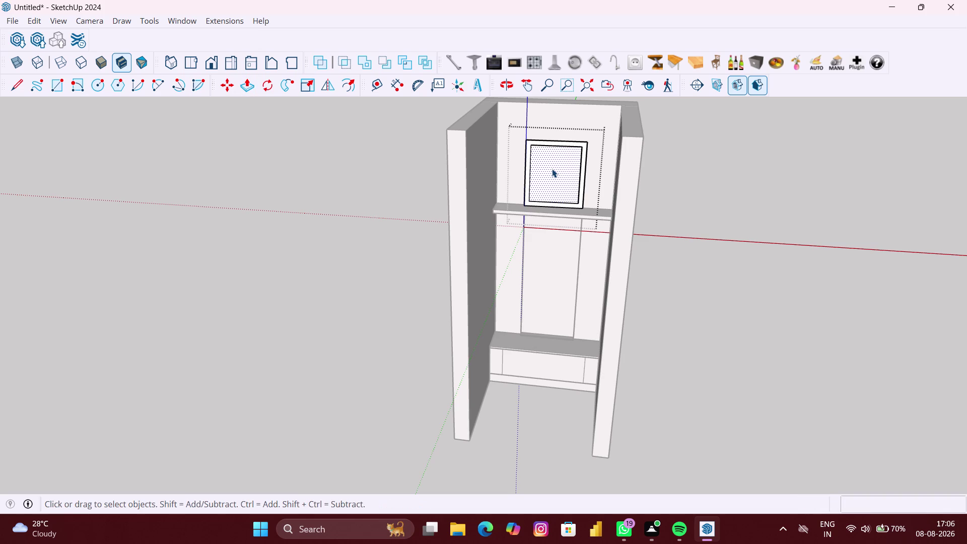
Try selecting the inner panel with its edges, then clear the selection.
click(552, 168)
double_click(553, 169)
scroll(up, 3)
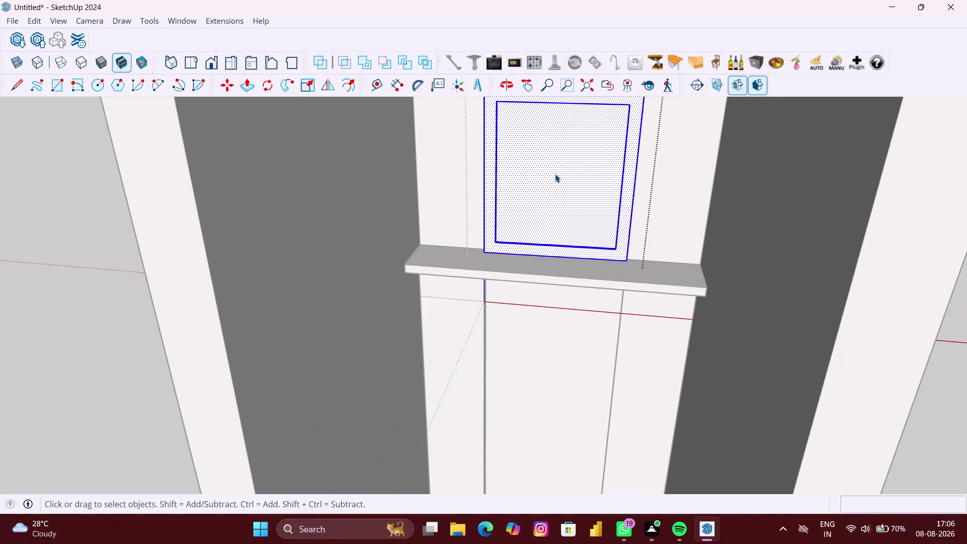
double_click(555, 174)
scroll(up, 3)
click(567, 182)
scroll(up, 3)
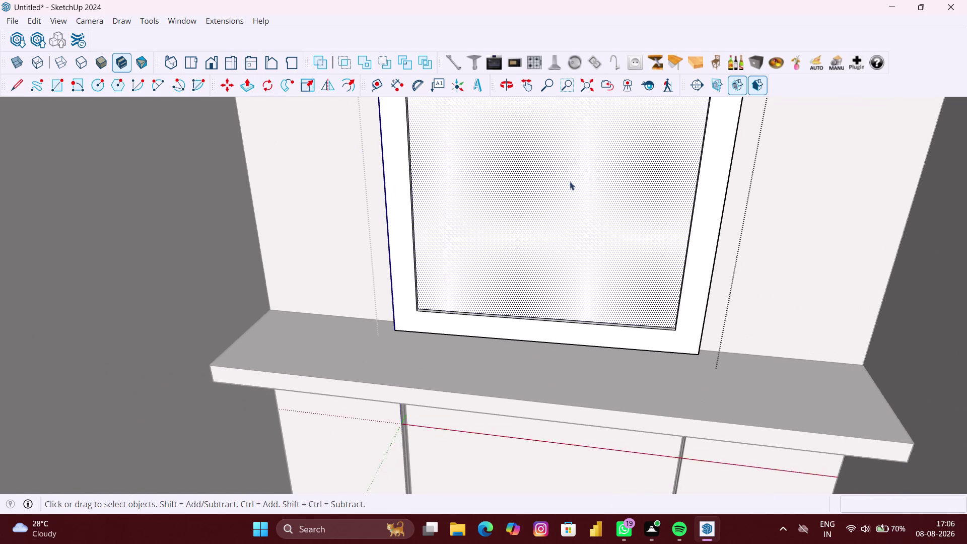
click(586, 216)
scroll(up, 3)
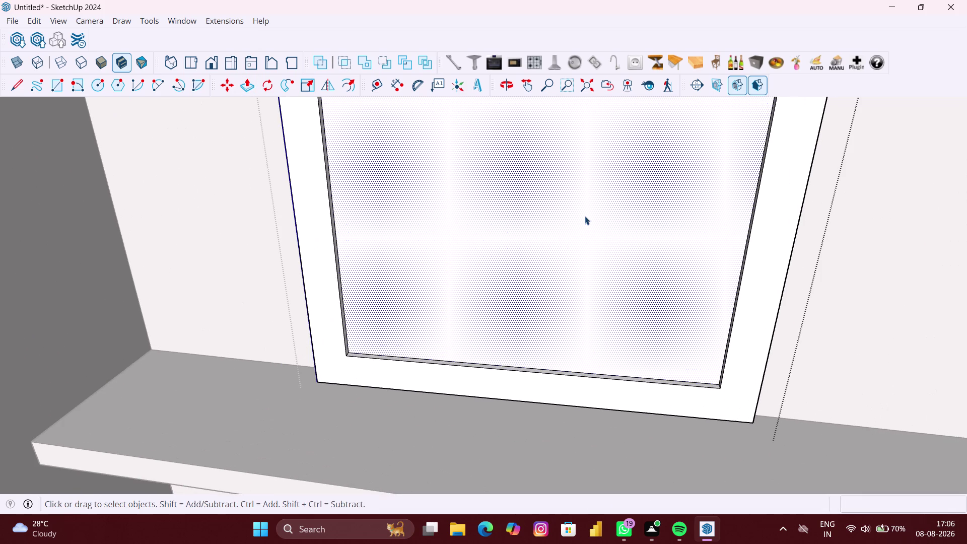
double_click(585, 217)
click(282, 345)
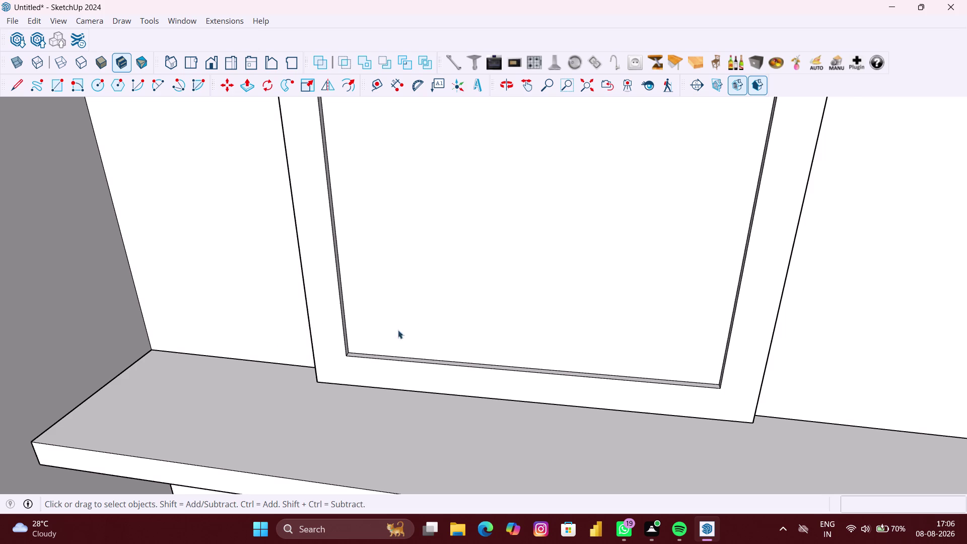
Select the inner panel and push it back a further 9 mm.
click(436, 309)
click(485, 303)
click(485, 303)
click(504, 296)
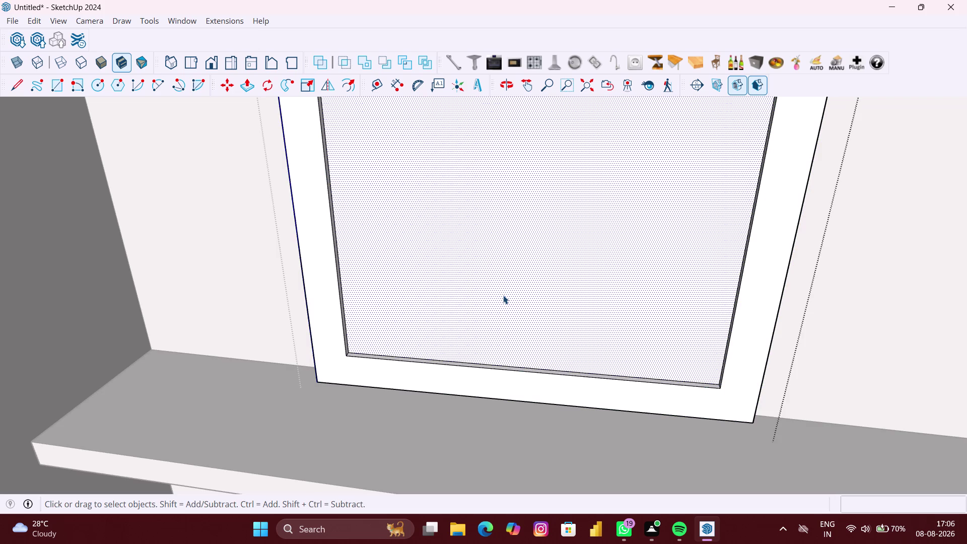
key(p)
click(510, 287)
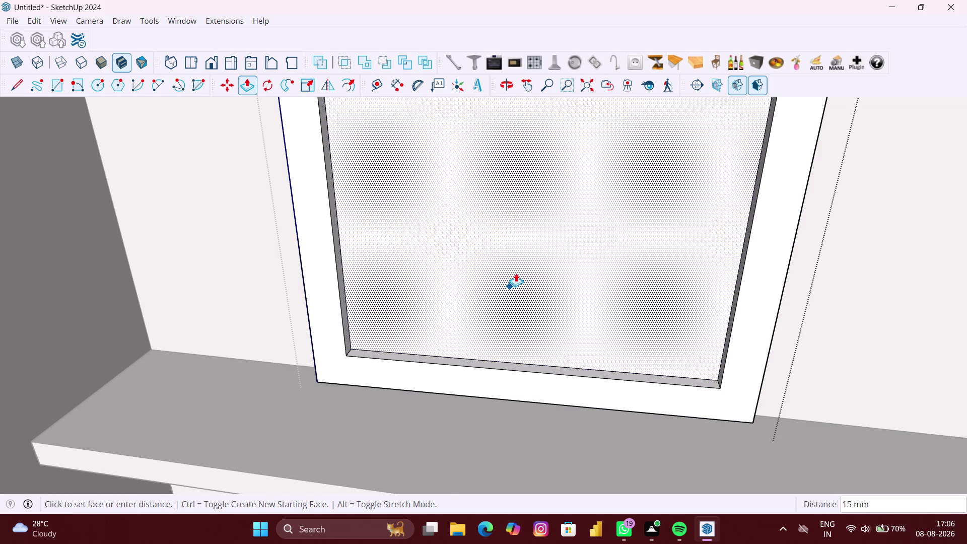
key(9)
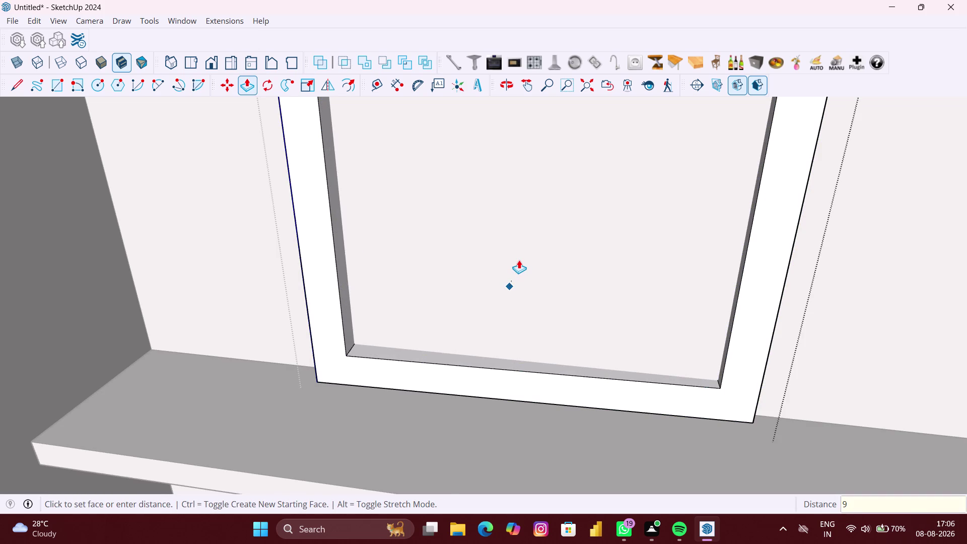
text(MM)
key(Return)
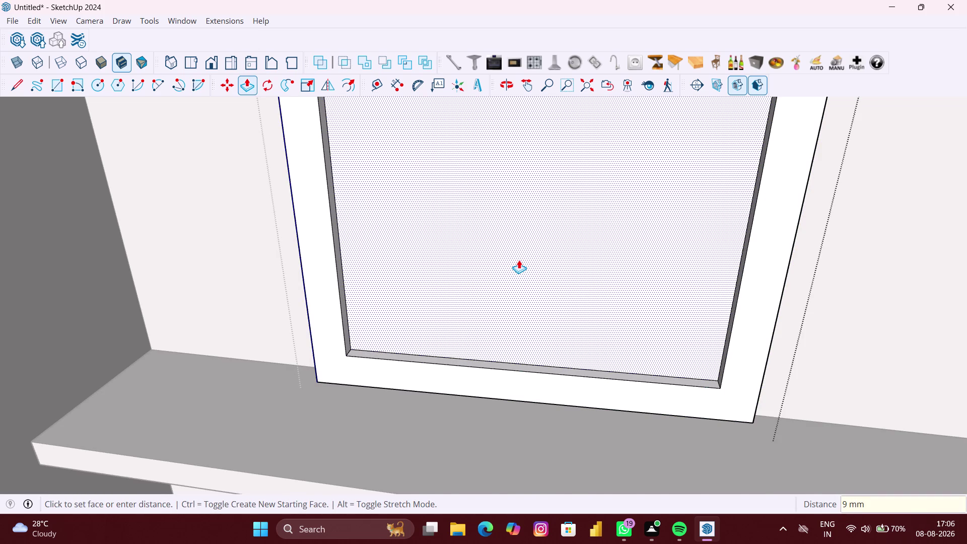
Orbit out to see the whole window and start pushing the inner panel again.
scroll(down, 3)
middle_drag(517, 270, 571, 330)
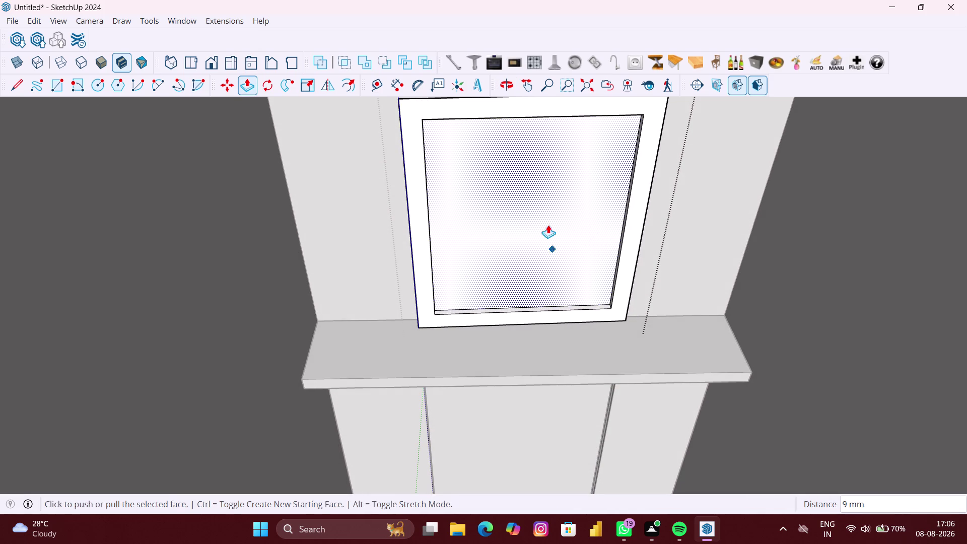
click(547, 222)
scroll(down, 3)
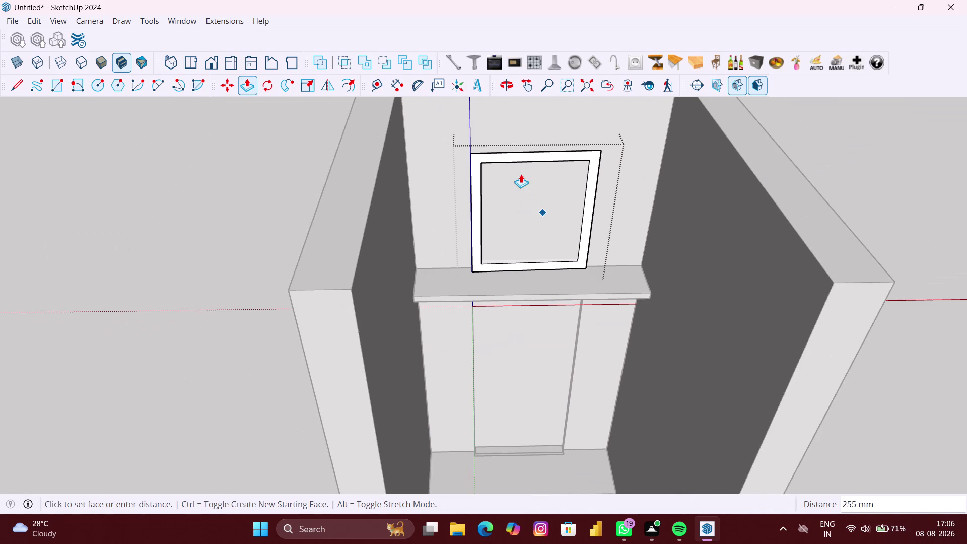
Orbit around the cabinet's back, select a panel with its edges and delete it.
scroll(down, 3)
middle_drag(518, 177, 784, 200)
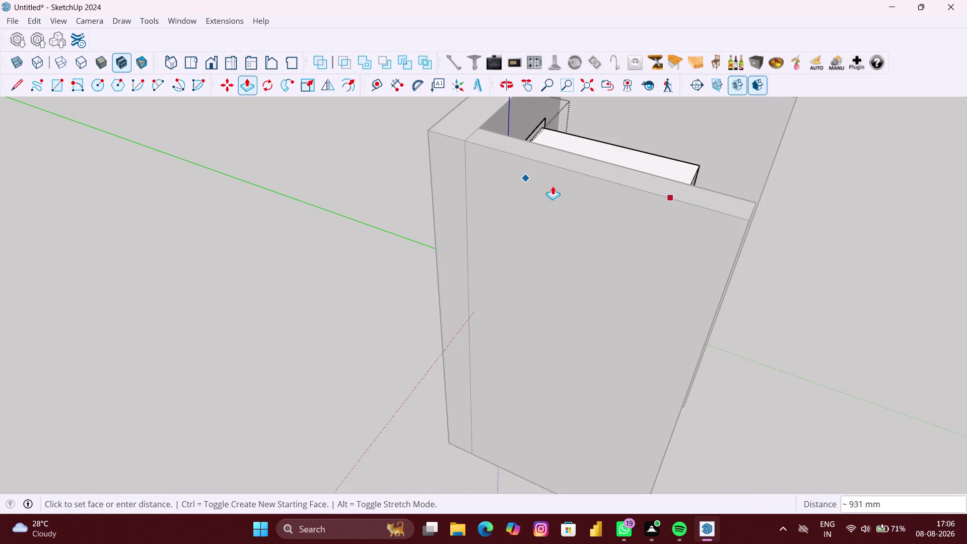
middle_drag(434, 179, 679, 200)
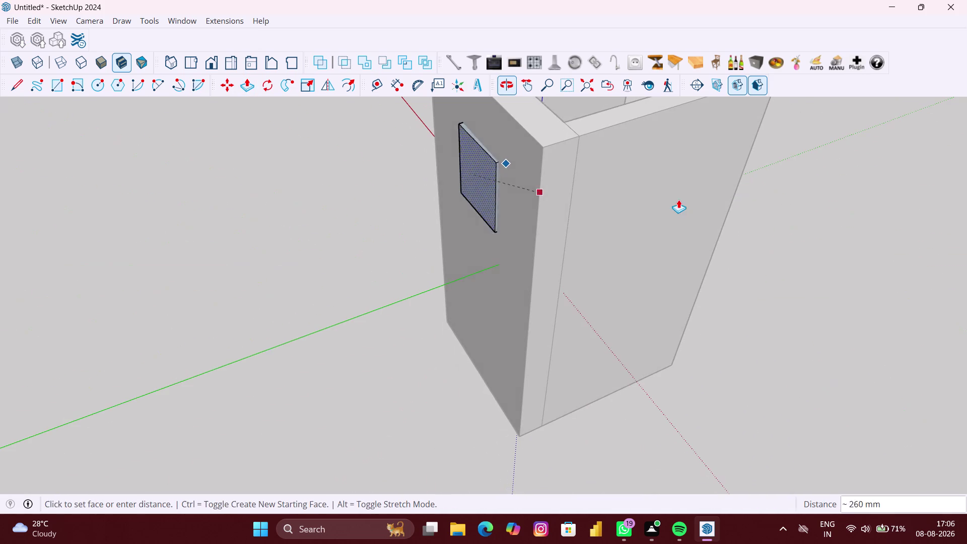
click(538, 193)
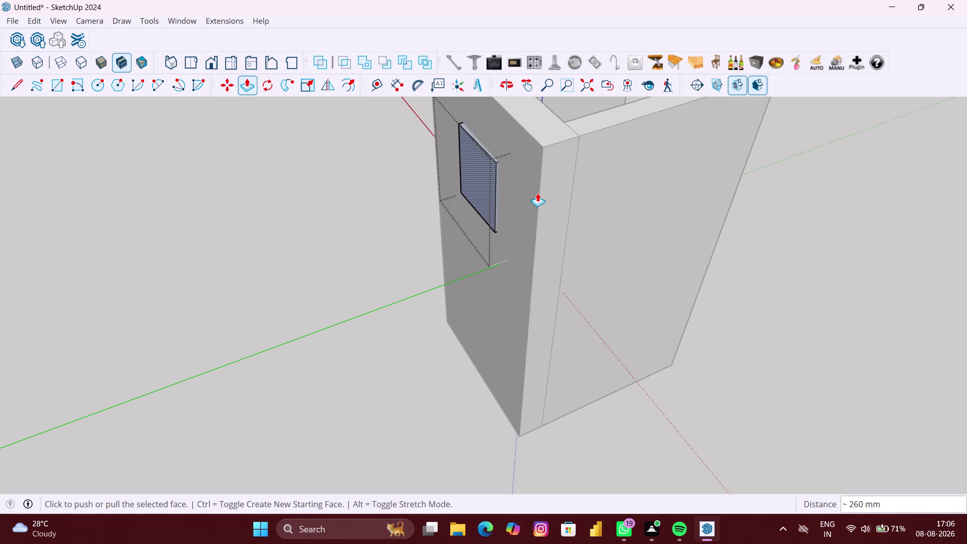
scroll(down, 3)
key(space)
double_click(486, 189)
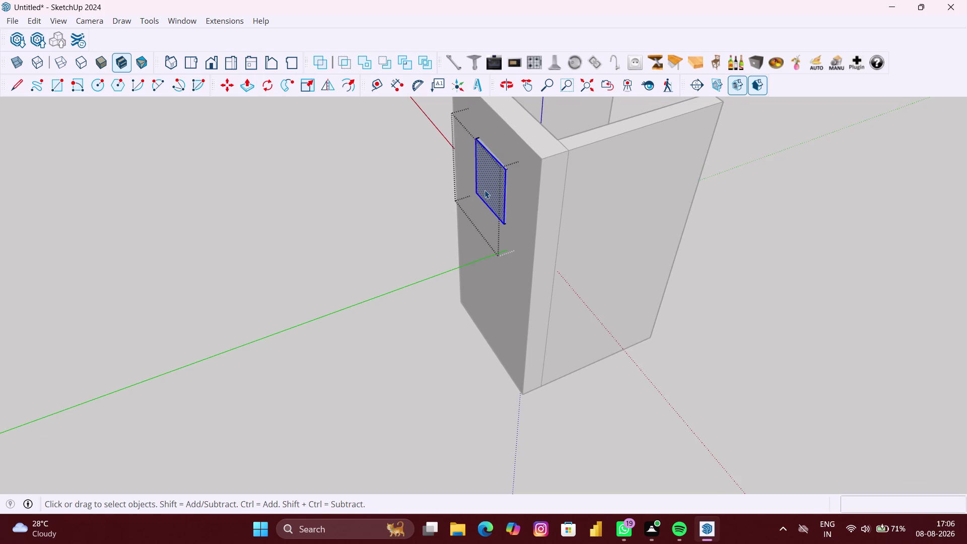
key(Delete)
Orbit to look into the open front and select the back-wall window frame.
scroll(down, 3)
middle_drag(492, 190, 225, 203)
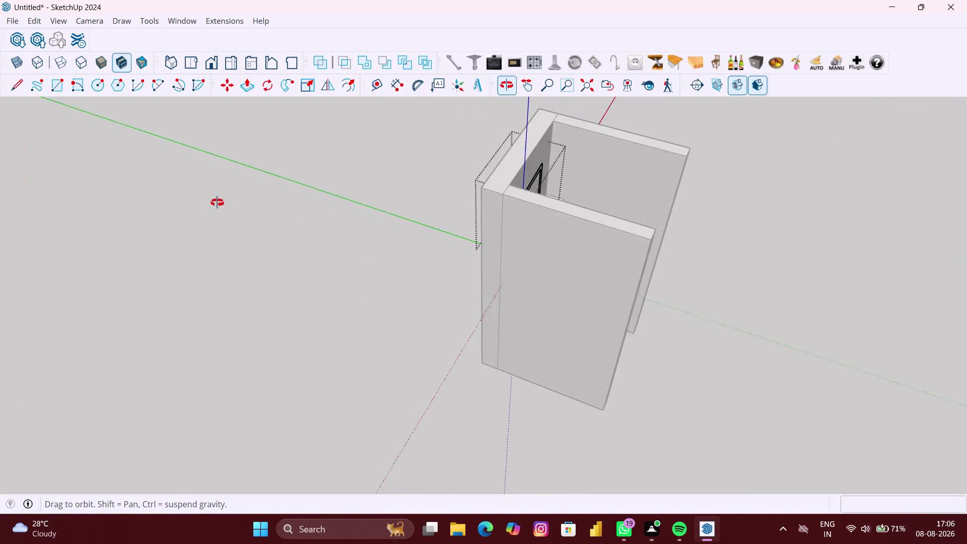
middle_drag(225, 203, 218, 203)
middle_drag(663, 219, 483, 197)
scroll(up, 3)
click(533, 218)
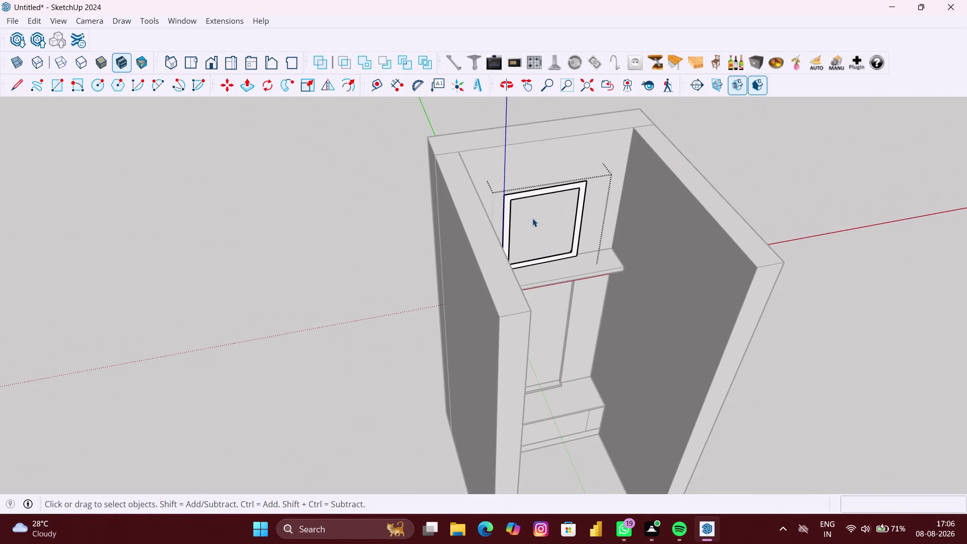
Open the cabinet group, select the back panel and window frame, undoing one change.
double_click(533, 219)
click(542, 226)
scroll(up, 3)
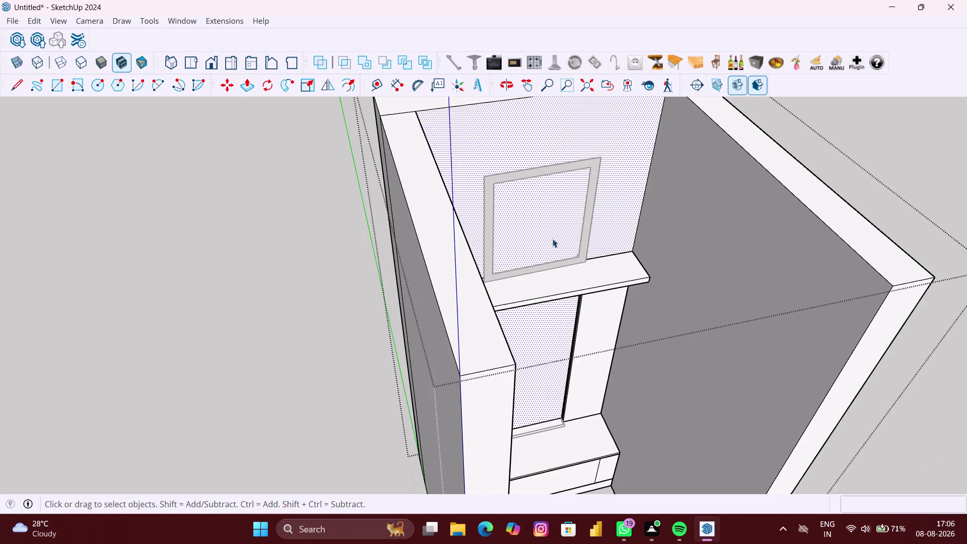
middle_drag(552, 236, 519, 222)
click(530, 224)
click(528, 243)
click(540, 297)
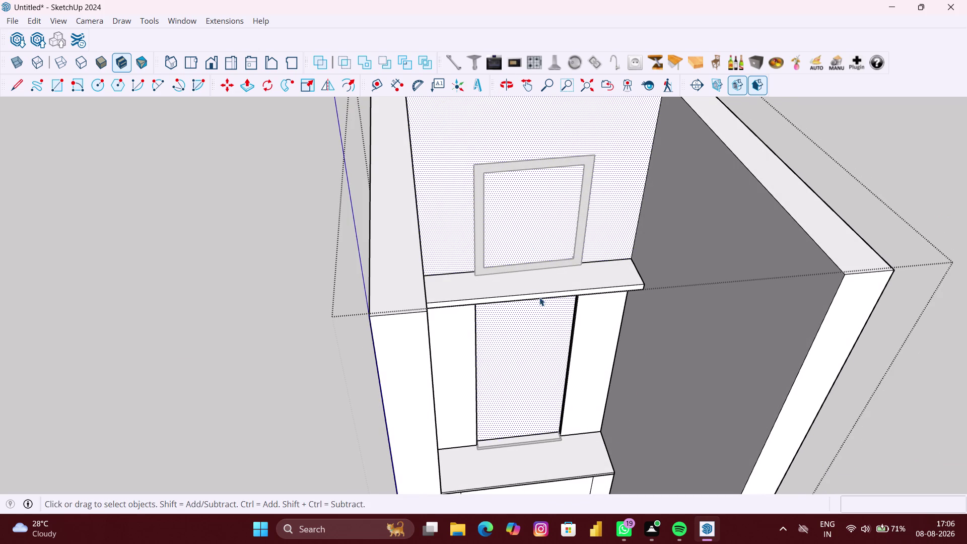
click(529, 247)
double_click(532, 241)
scroll(up, 3)
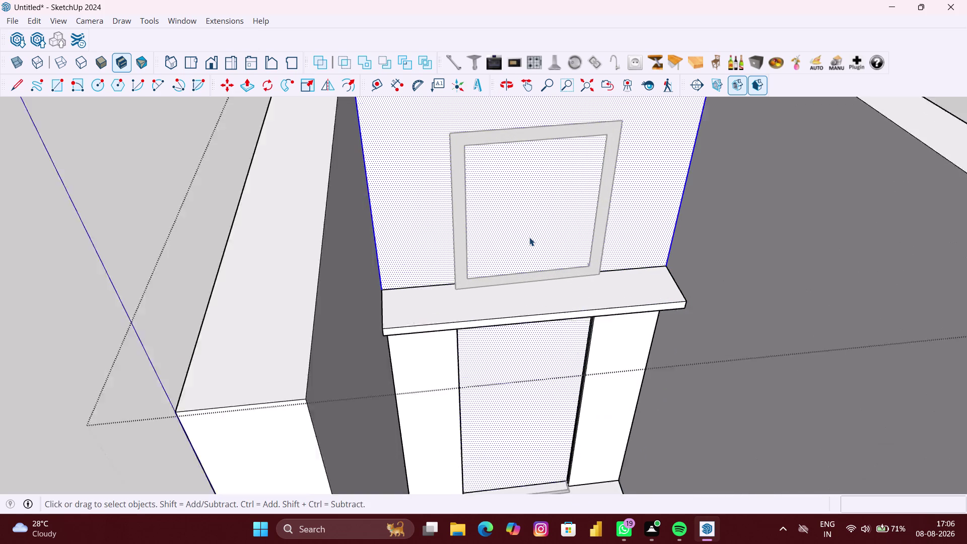
scroll(up, 3)
click(530, 236)
key(ctrl+z)
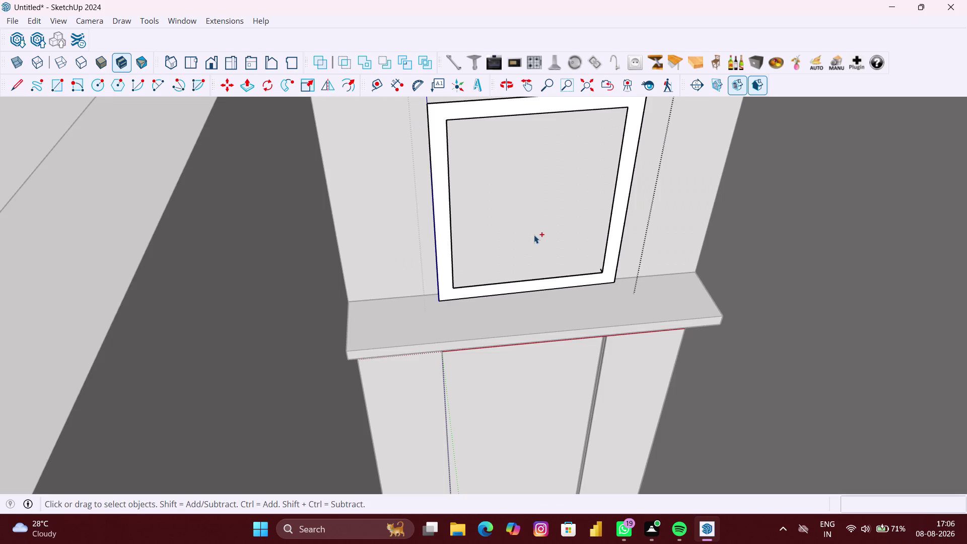
Orbit to view the window frame straight on, undoing two accidental edits.
middle_drag(550, 228, 500, 185)
click(520, 183)
double_click(519, 183)
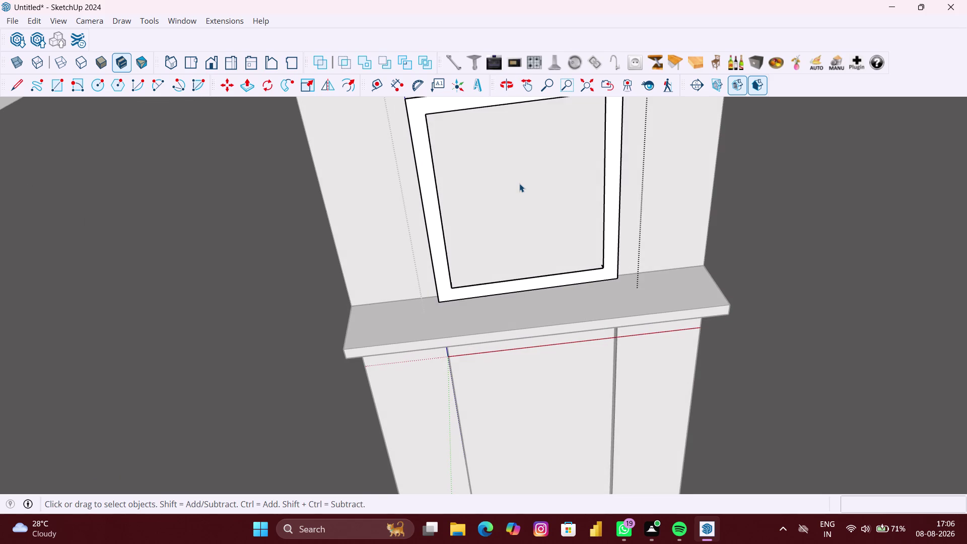
key(ctrl+z)
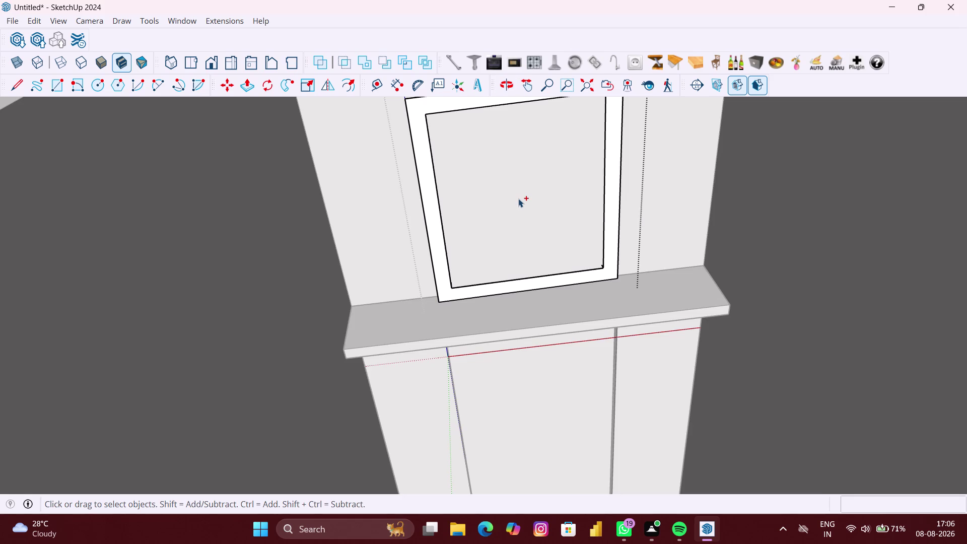
key(ctrl+z)
middle_drag(525, 208, 459, 142)
key(space)
Click through the window frame's faces and edges to inspect them.
click(520, 194)
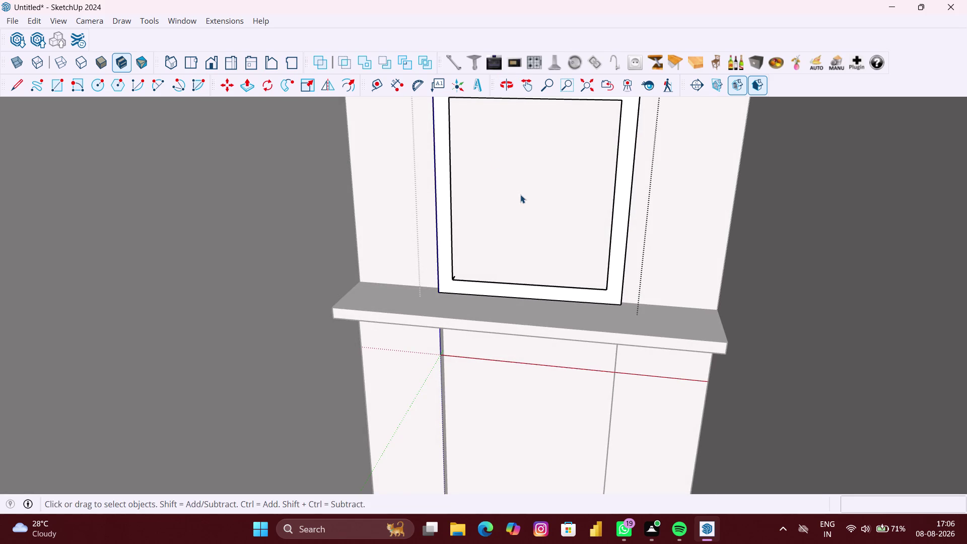
double_click(573, 217)
click(632, 230)
double_click(628, 231)
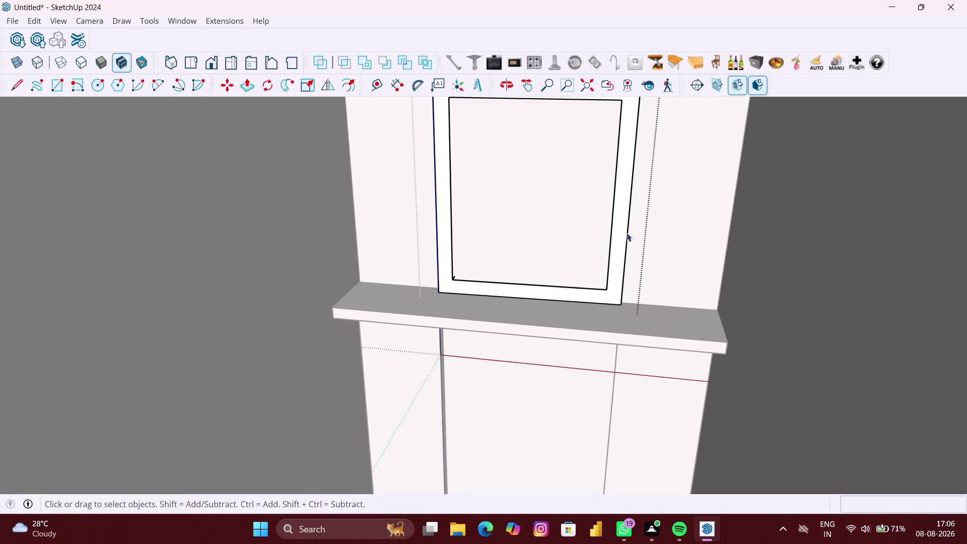
click(622, 233)
double_click(622, 233)
click(575, 231)
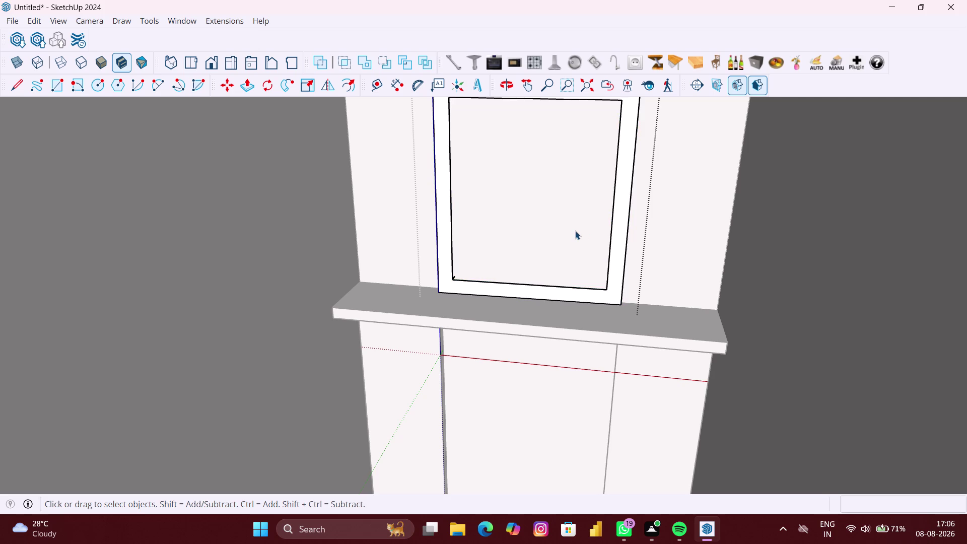
double_click(576, 231)
scroll(up, 3)
Orbit below the frame, select the back panel's connected geometry, then the window frame.
middle_drag(549, 233, 532, 189)
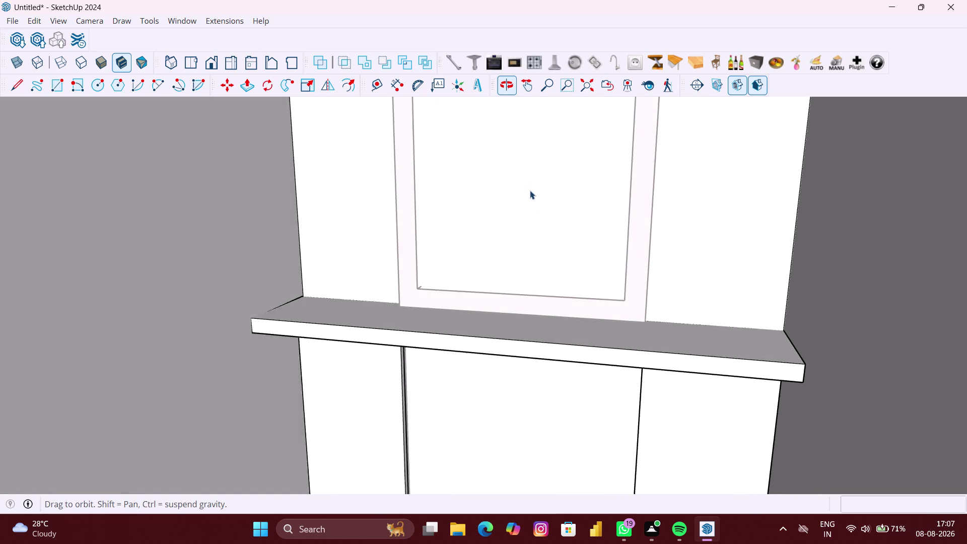
triple_click(529, 191)
click(530, 191)
scroll(down, 3)
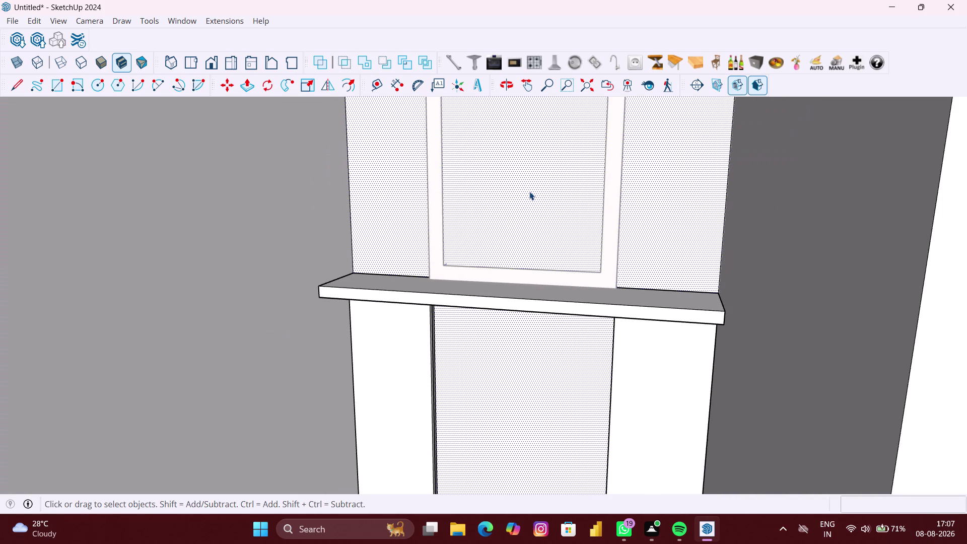
click(611, 264)
double_click(610, 264)
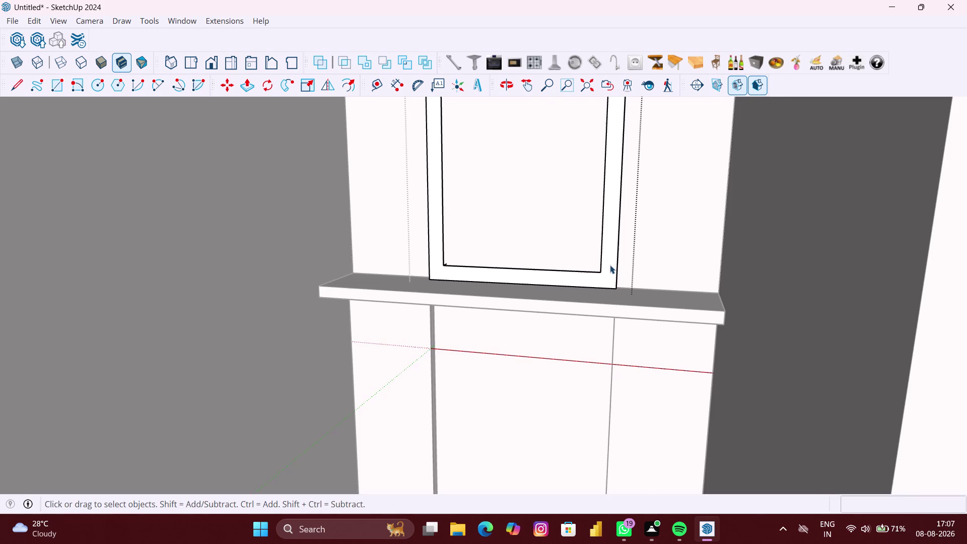
click(610, 267)
right_click(610, 267)
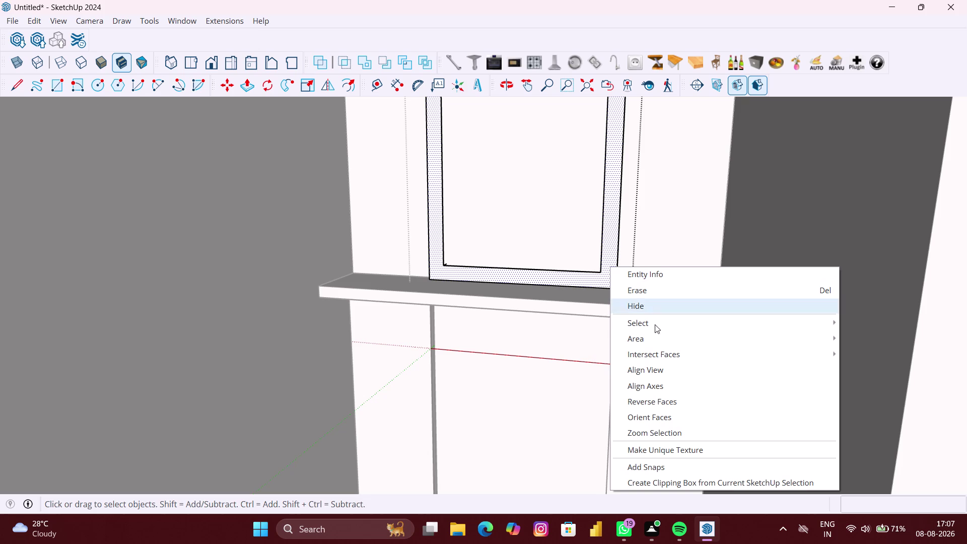
click(867, 357)
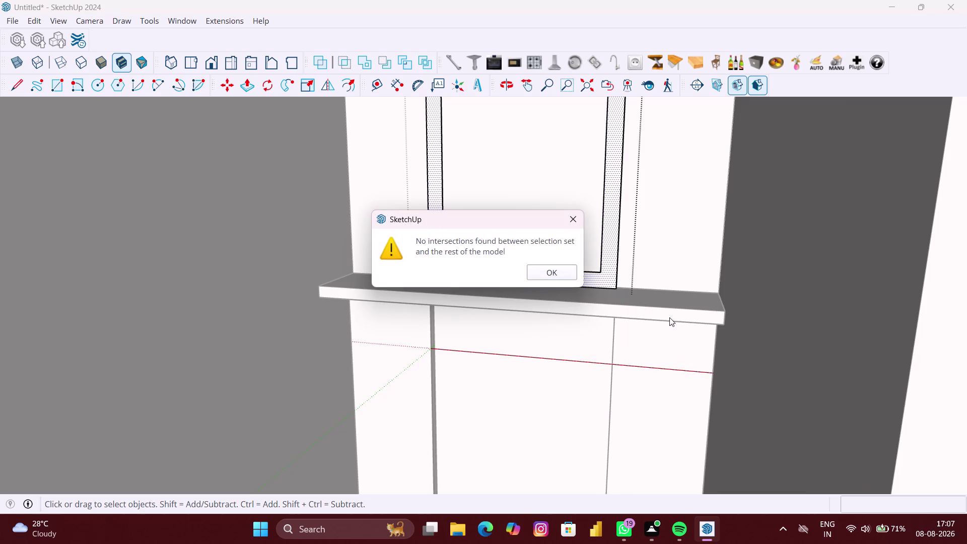
click(557, 270)
double_click(559, 204)
scroll(down, 3)
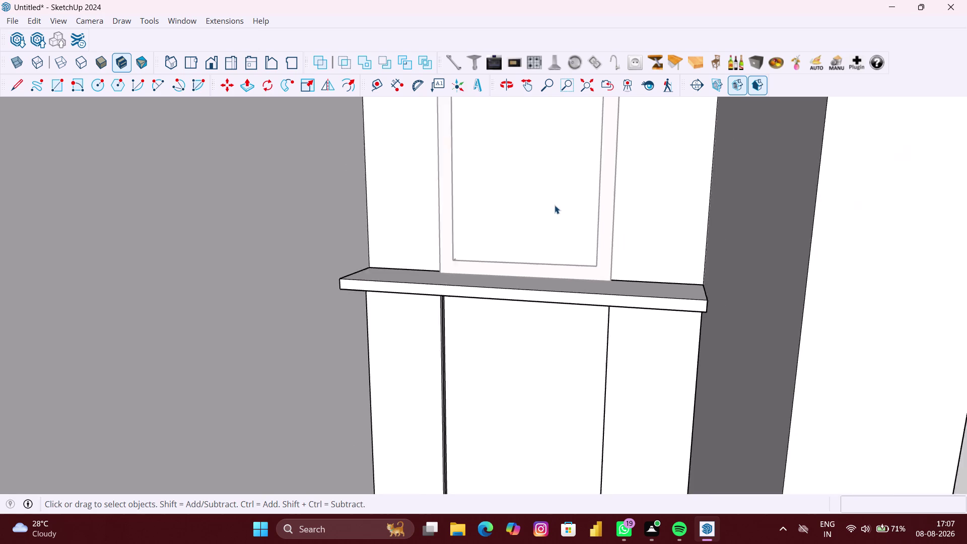
scroll(down, 3)
middle_drag(542, 214, 559, 213)
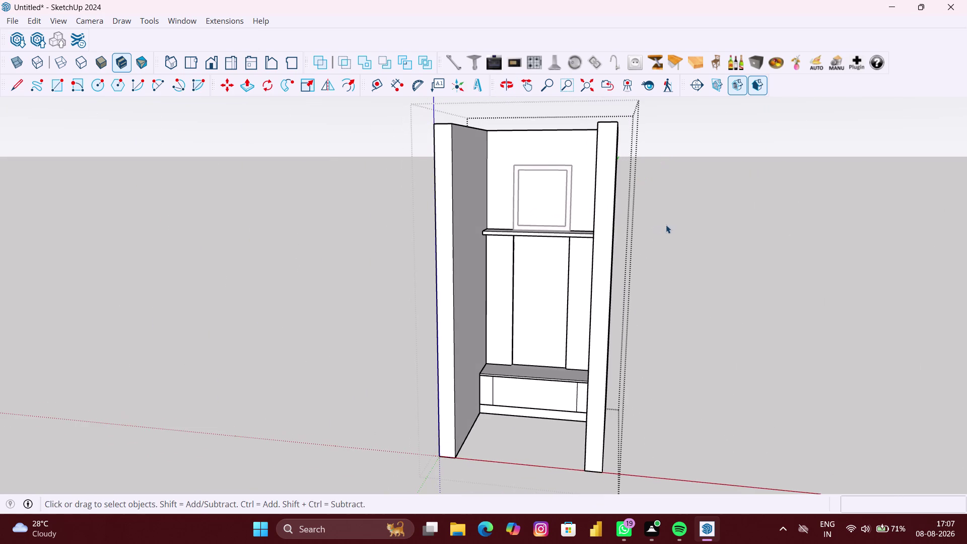
key(space)
click(677, 232)
scroll(up, 3)
click(561, 222)
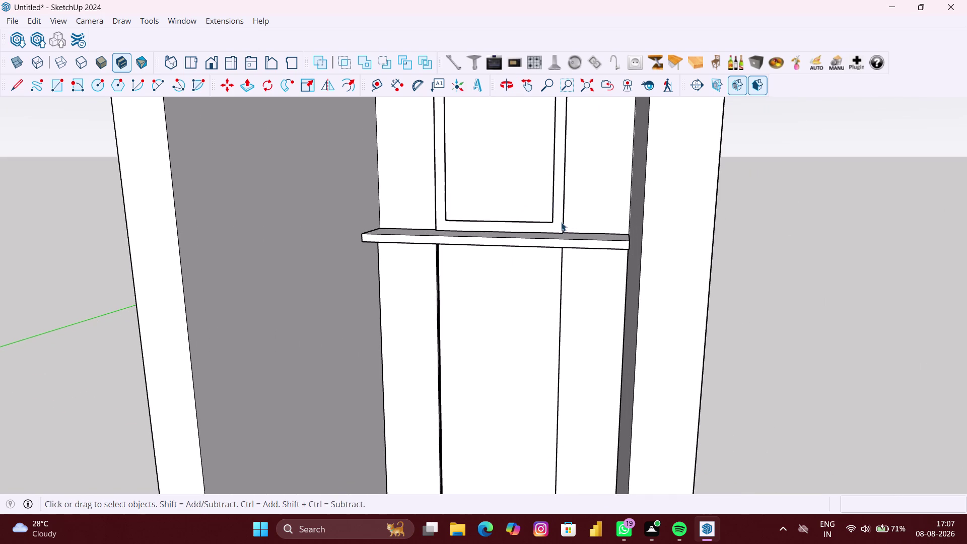
scroll(up, 3)
scroll(up, 3)
click(531, 205)
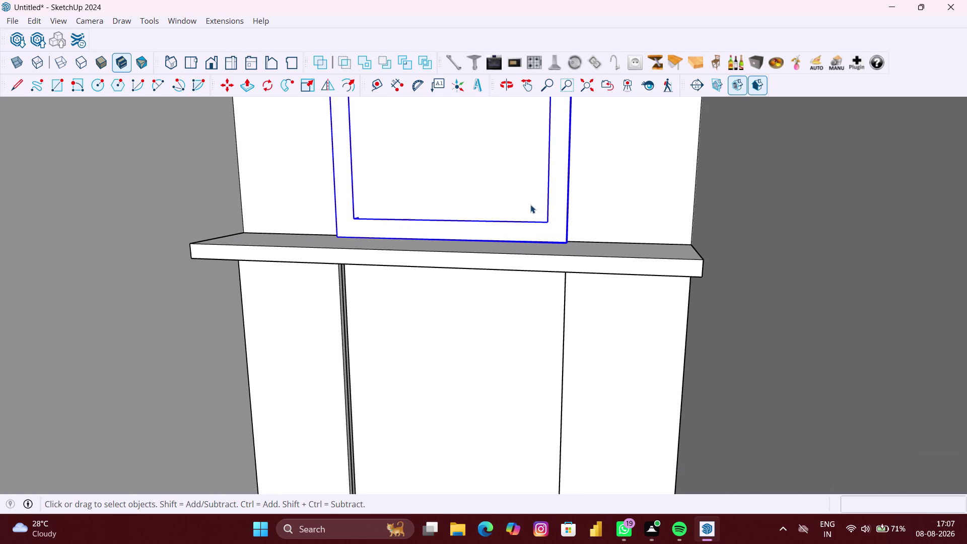
scroll(down, 3)
double_click(501, 191)
click(476, 187)
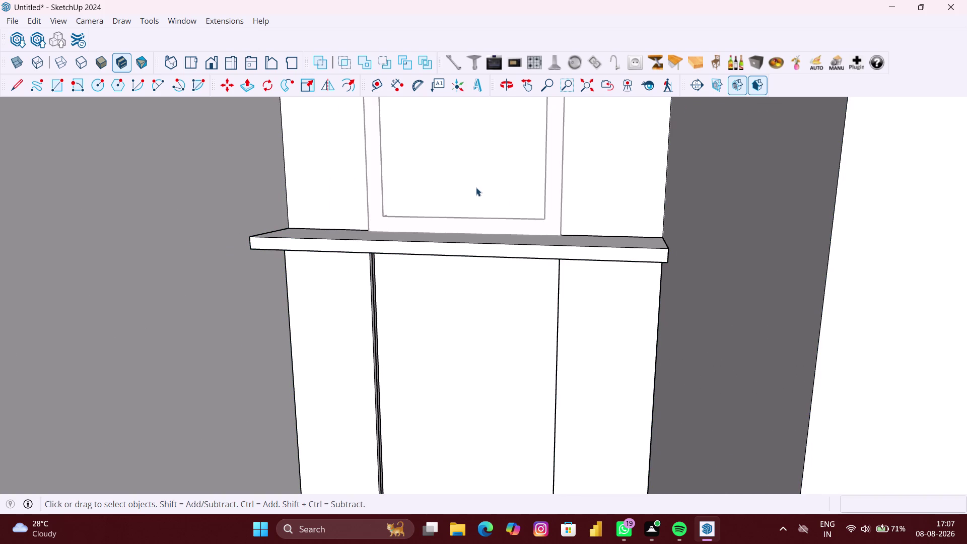
scroll(up, 3)
double_click(476, 186)
scroll(up, 3)
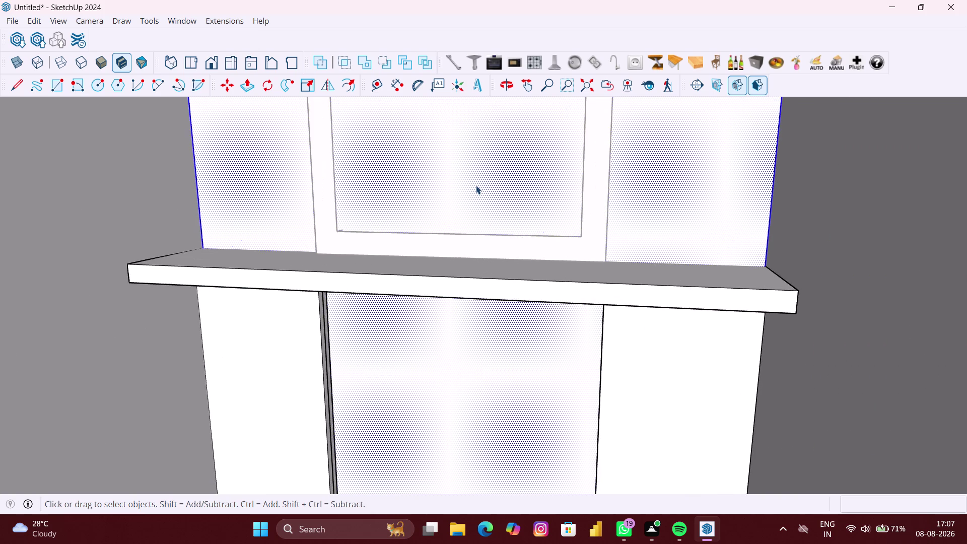
middle_drag(476, 186, 698, 216)
scroll(down, 3)
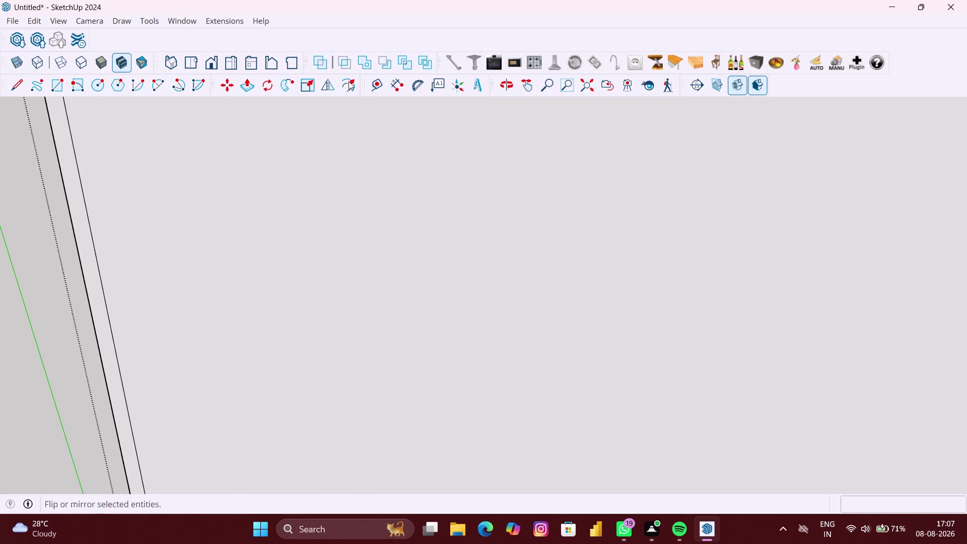
click(581, 89)
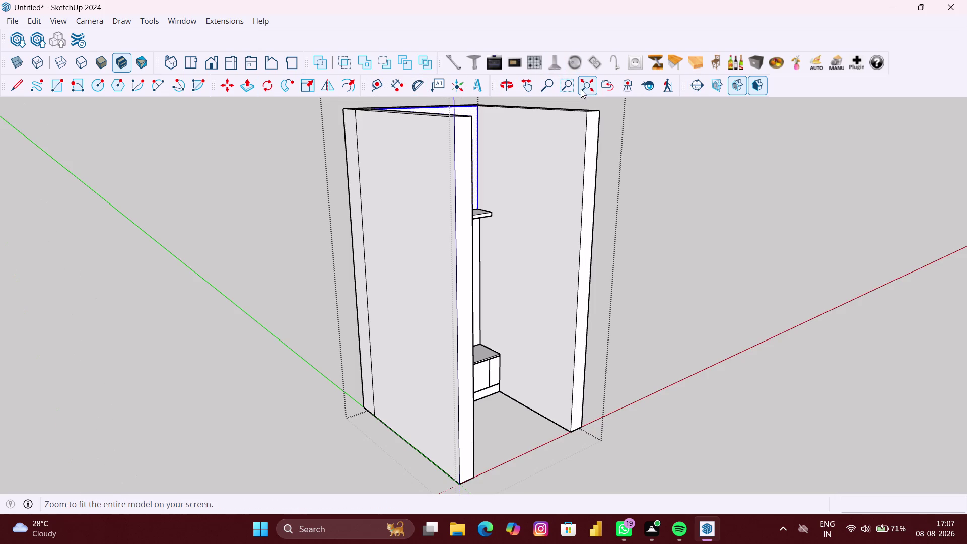
Orbit to face the cabinet front, undo three edits and zoom in.
scroll(down, 3)
middle_drag(573, 161, 412, 180)
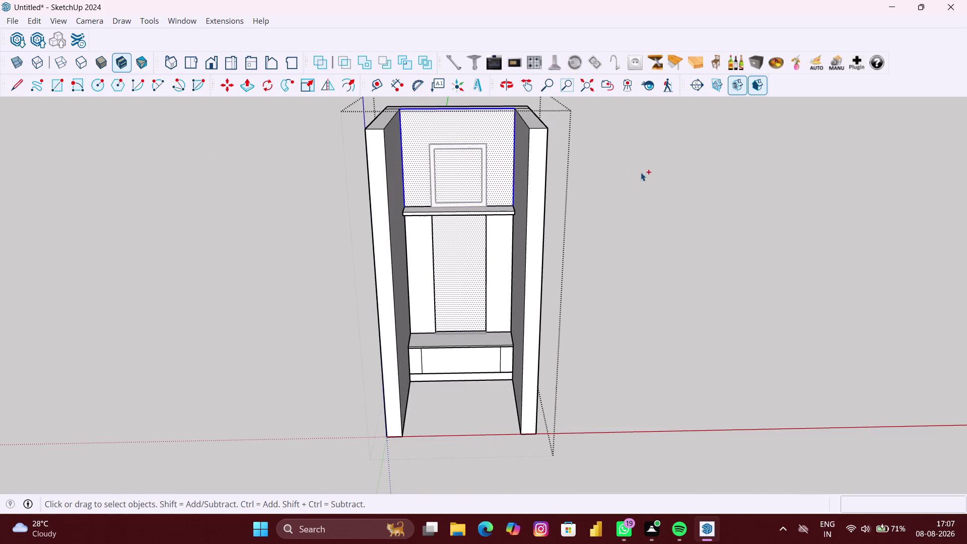
key(ctrl+z)
key(ctrl+z)
key(ctrl+z)
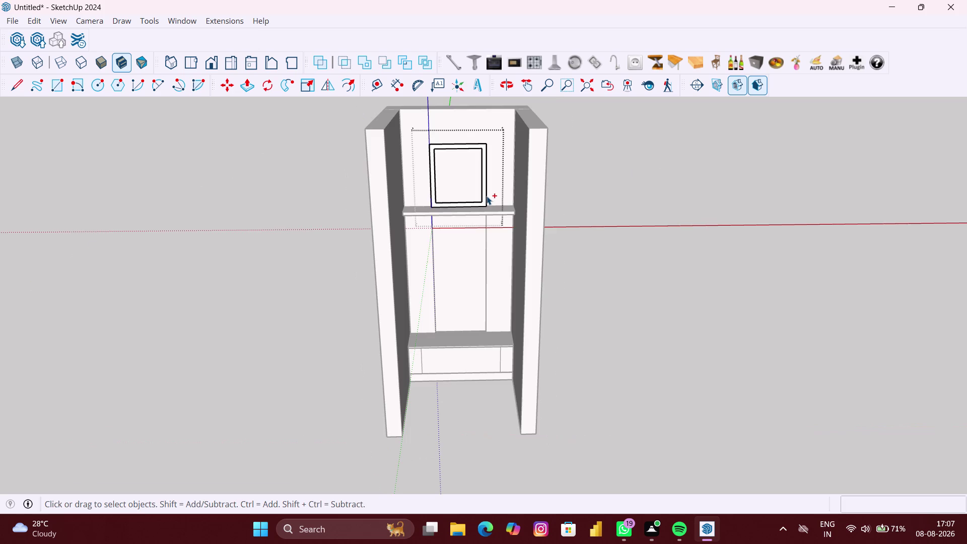
scroll(up, 3)
scroll(up, 3)
scroll(up, 3)
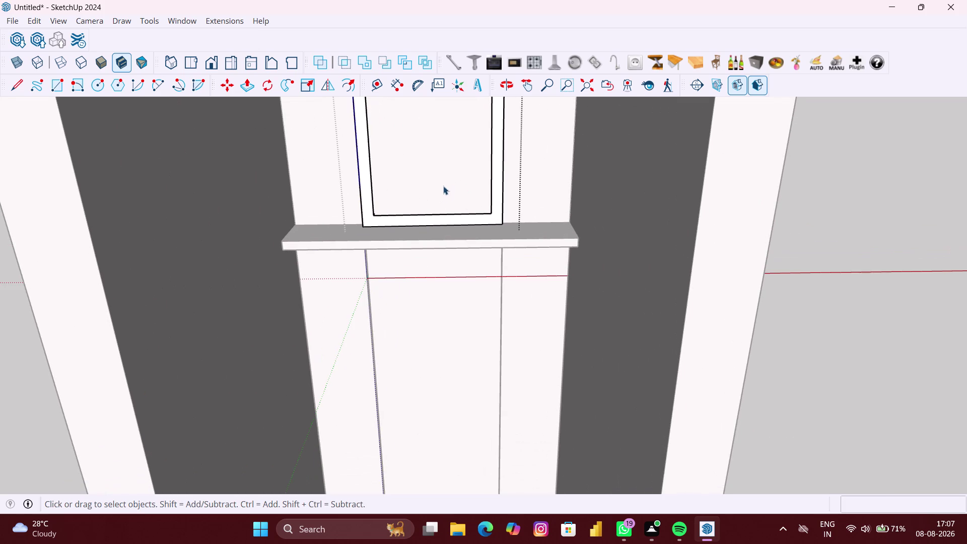
key(space)
Click through faces around the window rectangle, ending with the back panel selected.
click(444, 186)
double_click(442, 187)
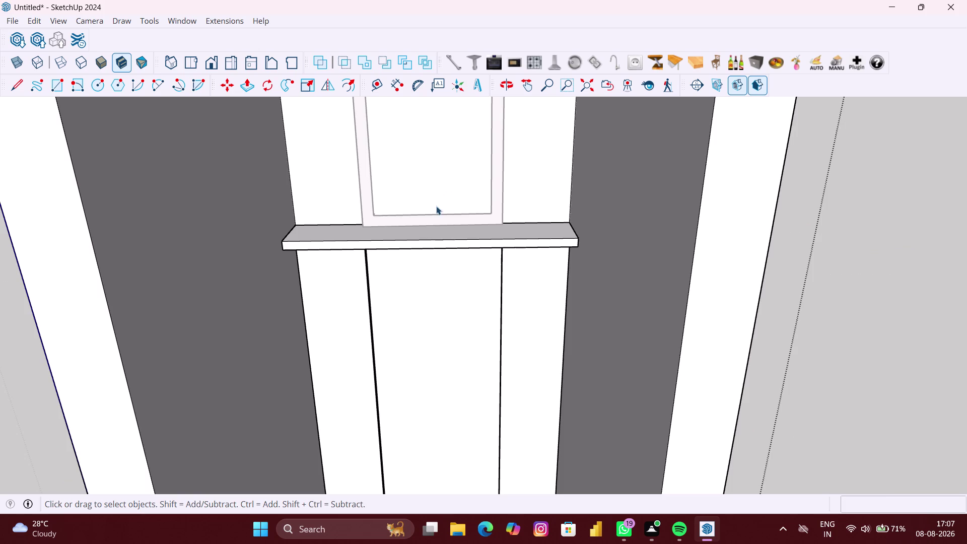
click(432, 221)
scroll(down, 3)
click(966, 271)
scroll(up, 3)
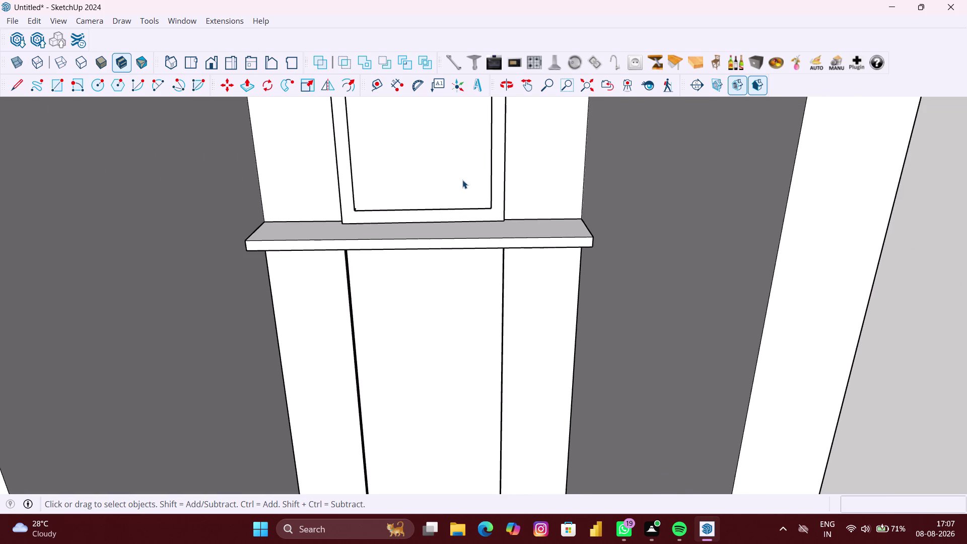
click(463, 180)
scroll(down, 3)
scroll(down, 3)
double_click(636, 211)
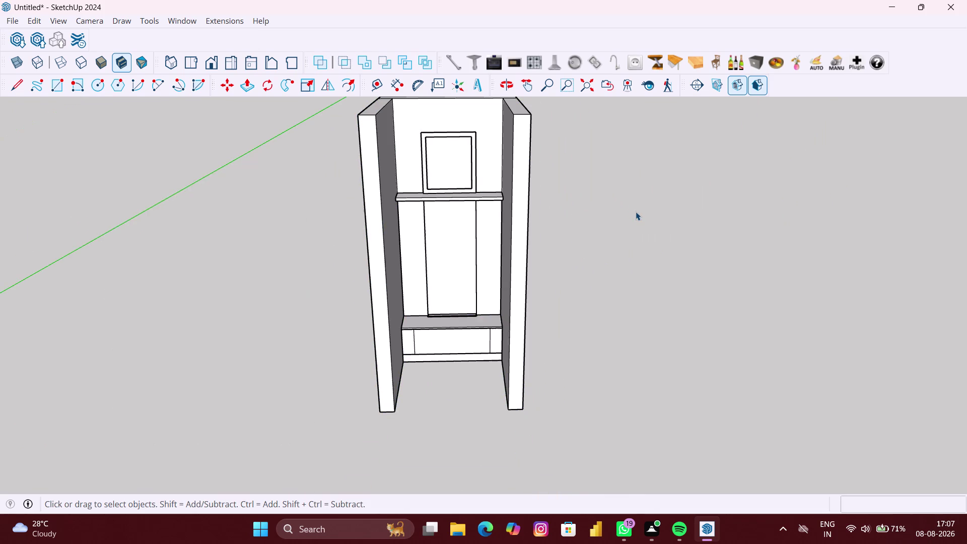
scroll(up, 3)
double_click(434, 158)
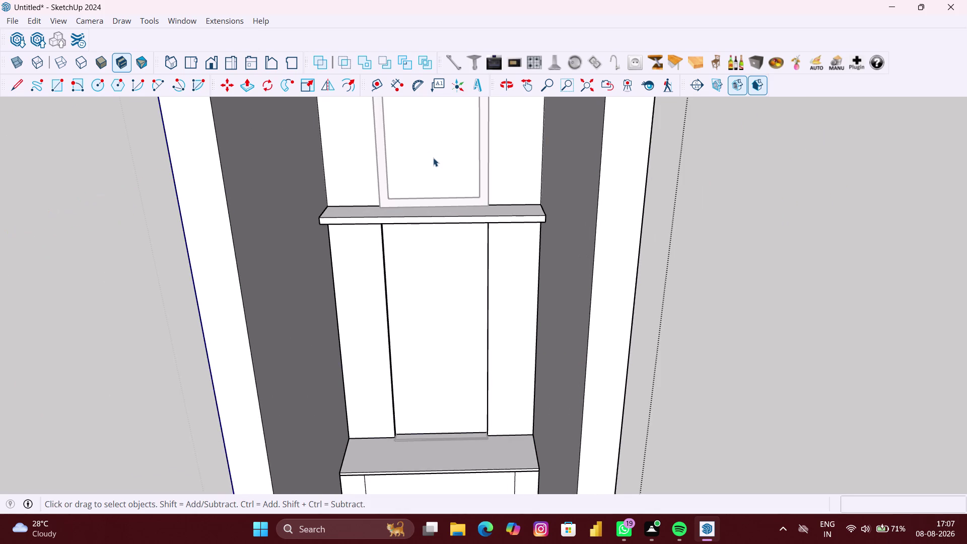
scroll(up, 3)
click(434, 158)
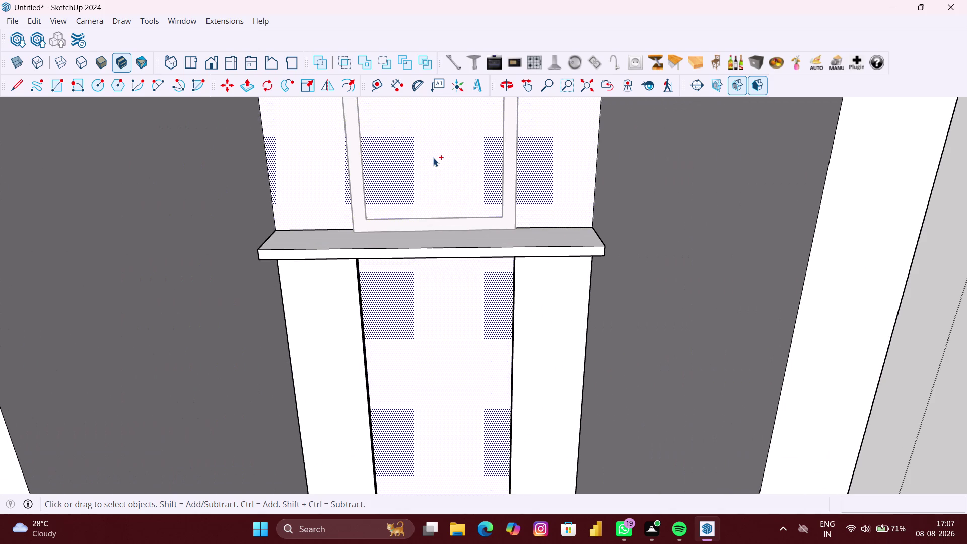
Step through undos to compare the window with and without its inner border.
key(ctrl+z)
key(ctrl+z)
key(ctrl+z)
scroll(down, 3)
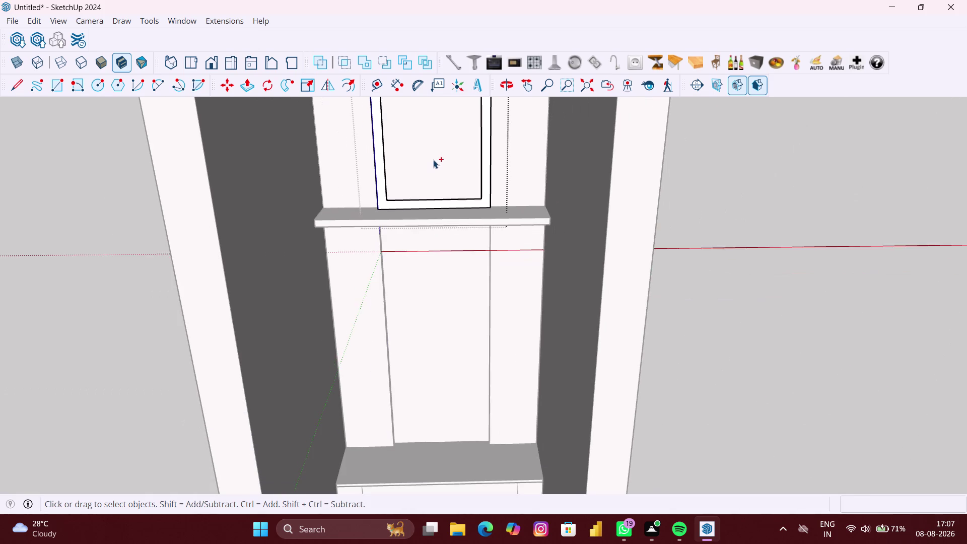
key(ctrl+z)
key(ctrl+z)
key(ctrl+z)
key(ctrl+z)
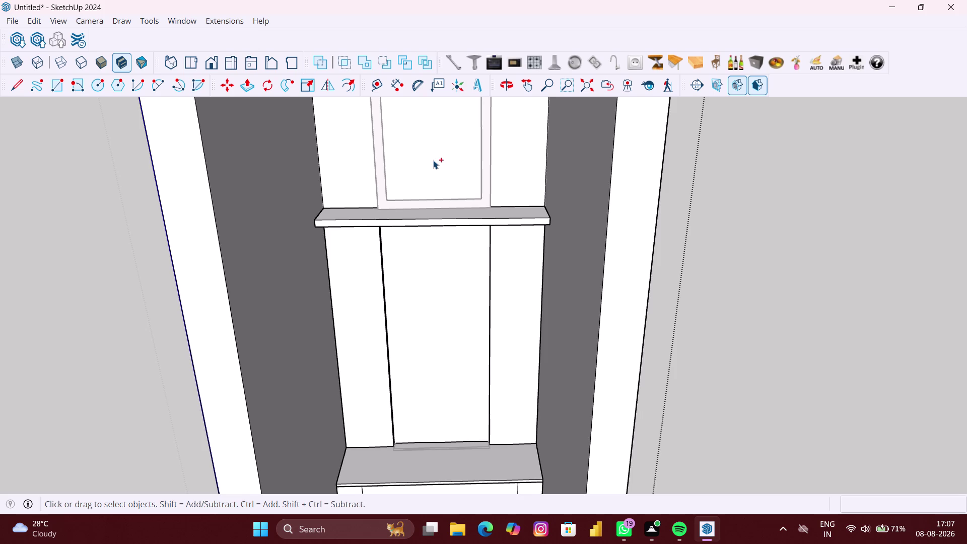
key(ctrl+z)
key(ctrl+z)
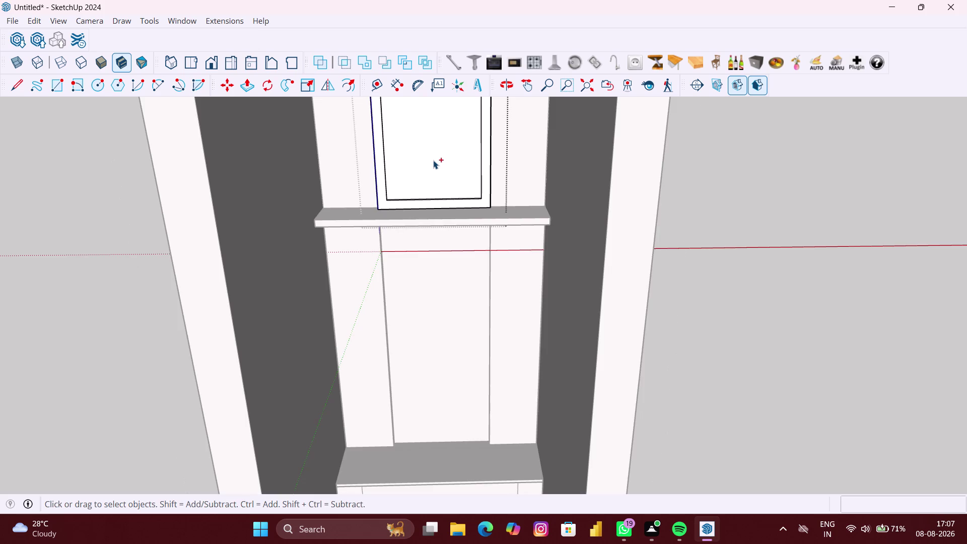
key(ctrl+z)
key(ctrl+z)
key(ctrl+z)
key(ctrl+z)
Undo three more edits and orbit out to view the whole cabinet.
scroll(down, 3)
scroll(down, 3)
key(ctrl+z)
key(ctrl+z)
key(ctrl+z)
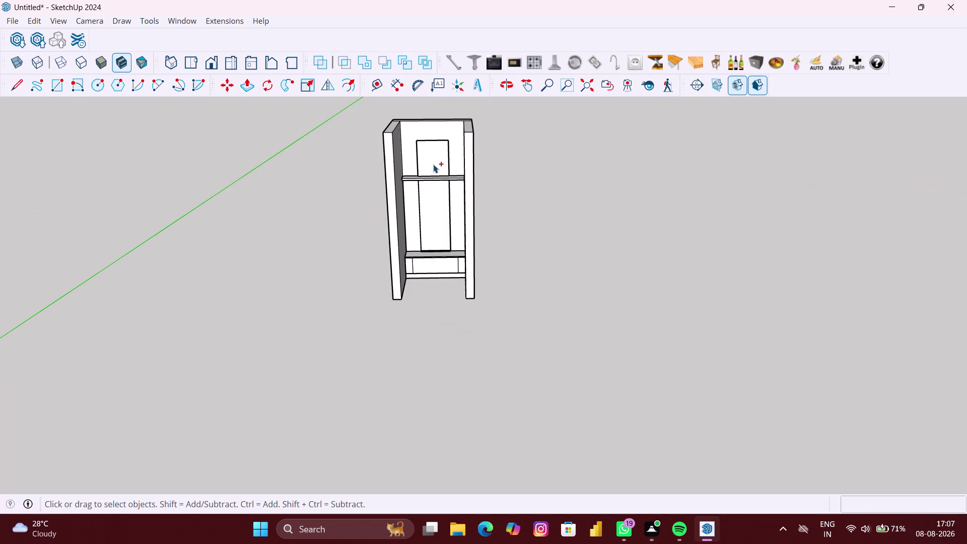
middle_drag(435, 161, 429, 149)
key(space)
Open the cabinet group and the nested part holding the window for editing.
click(433, 150)
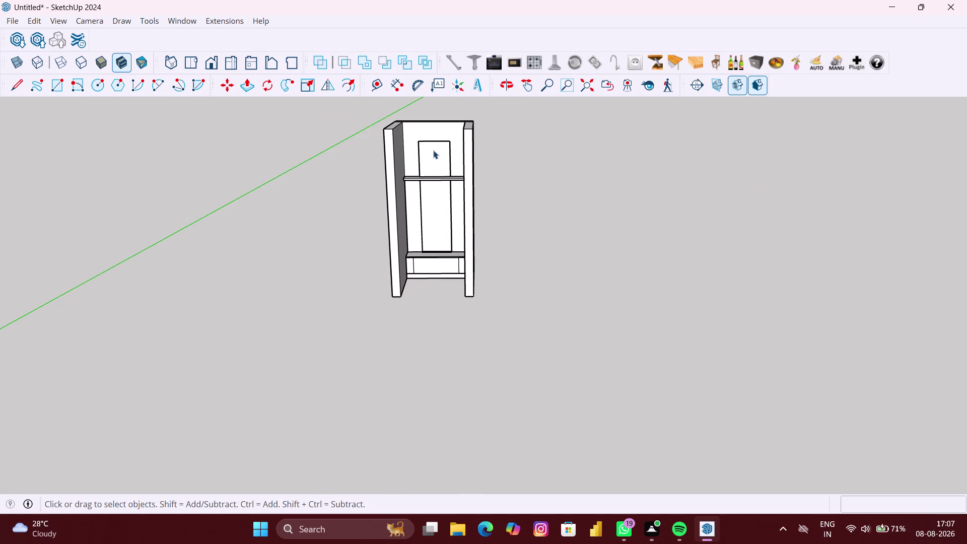
scroll(up, 3)
click(502, 165)
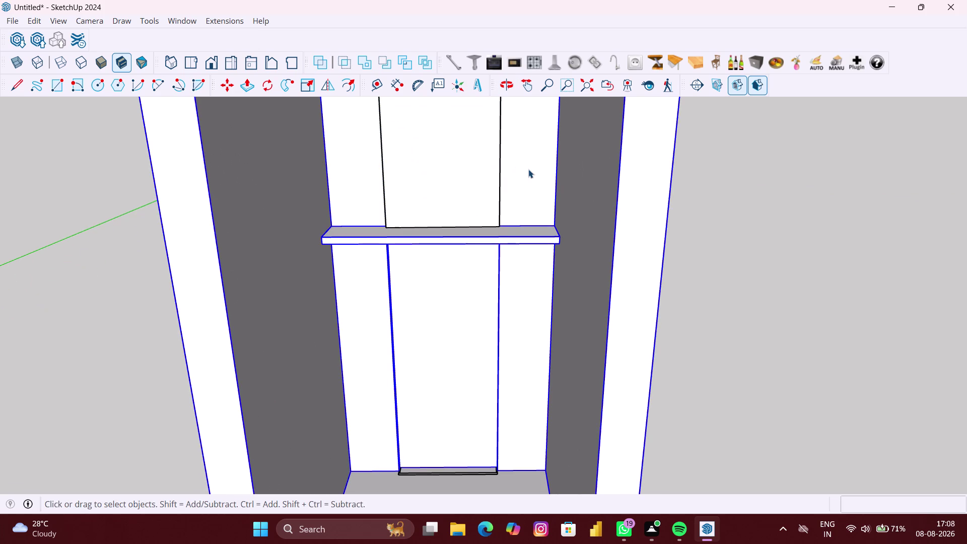
double_click(534, 169)
scroll(up, 3)
click(470, 175)
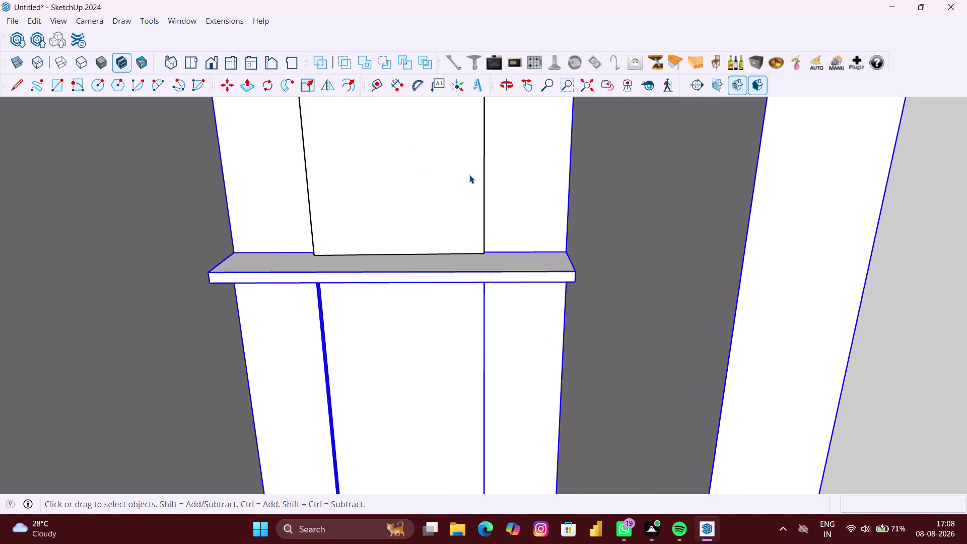
double_click(468, 175)
scroll(down, 3)
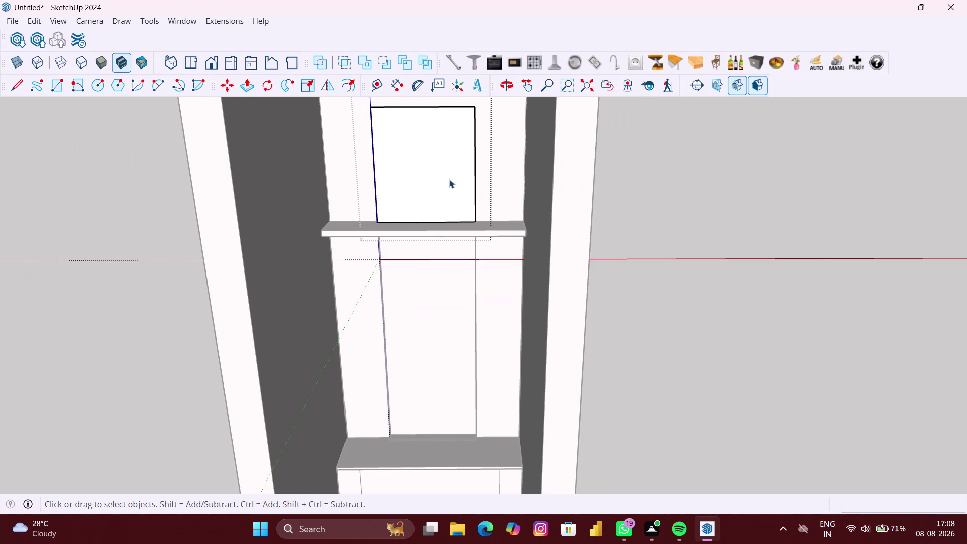
Offset the window rectangle's edges about 53 mm inward.
key(f)
click(439, 179)
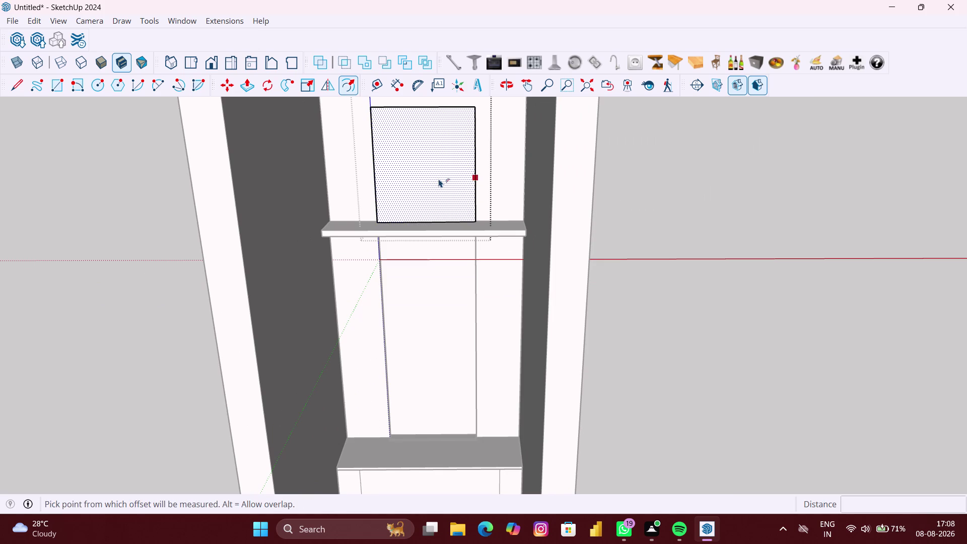
click(467, 209)
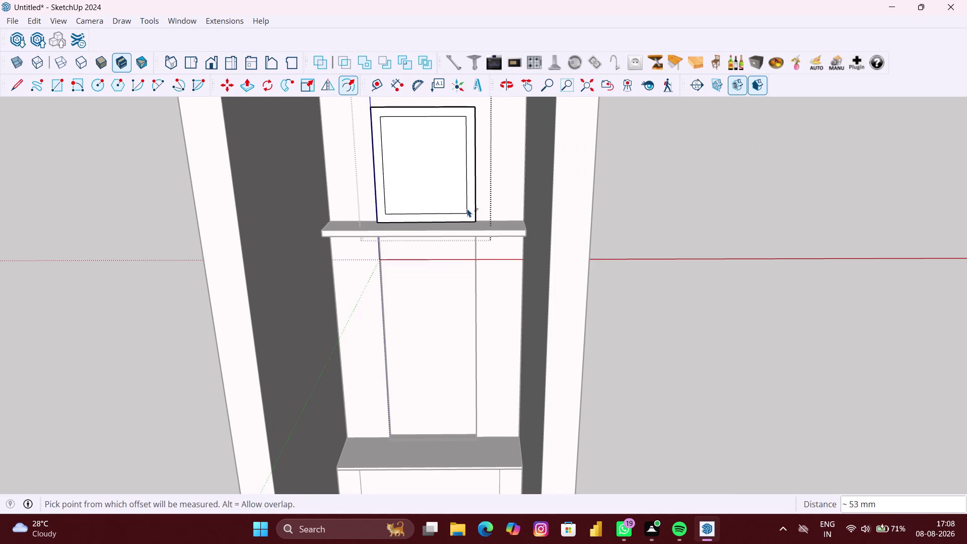
Select the inner window panel and start pulling it into a block about 348 mm deep.
key(space)
click(444, 191)
click(439, 190)
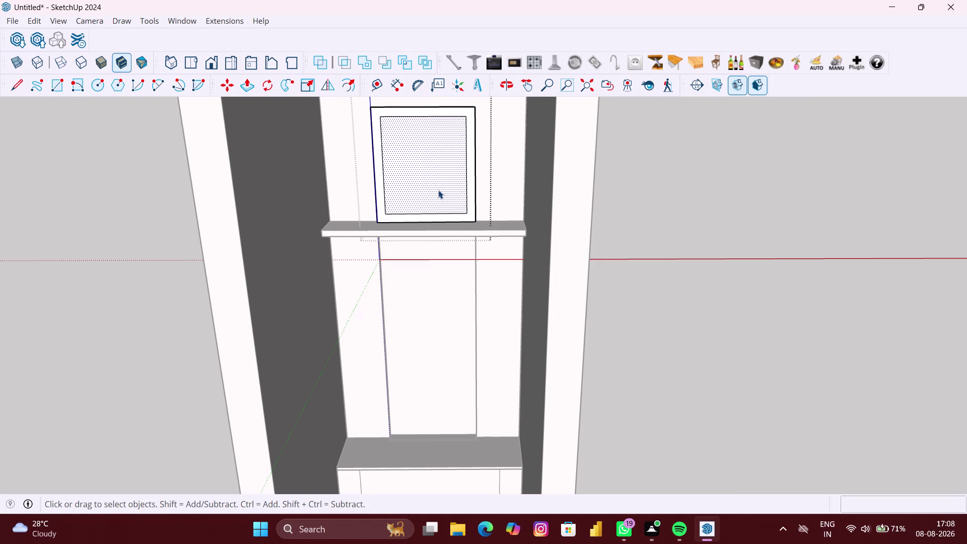
double_click(438, 190)
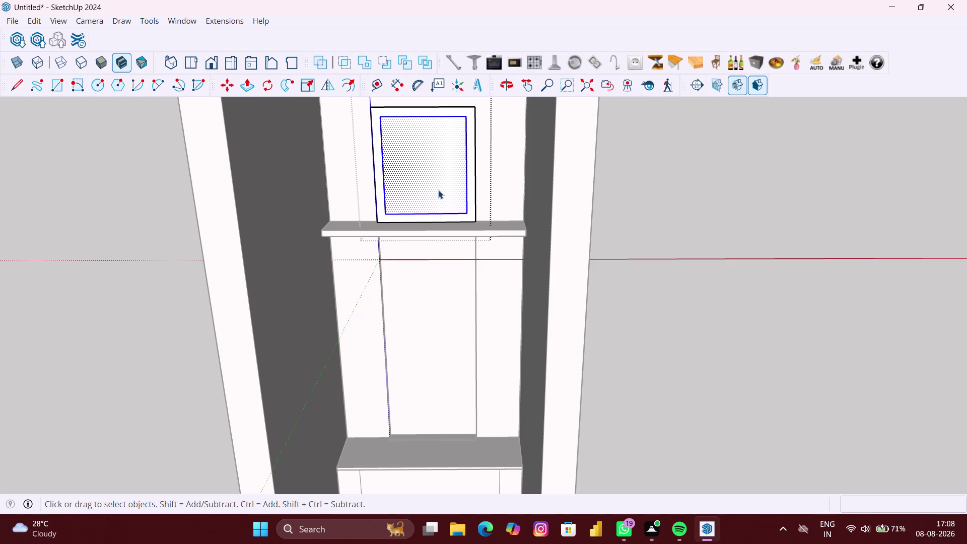
key(p)
click(437, 185)
Orbit and zoom around the cabinet toward its side.
scroll(down, 3)
middle_drag(435, 182, 521, 185)
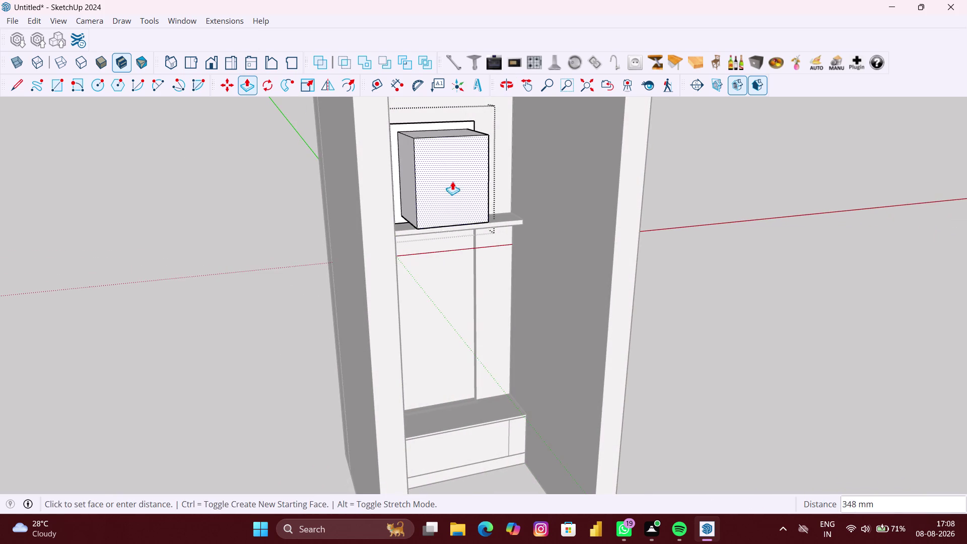
middle_drag(446, 180, 619, 181)
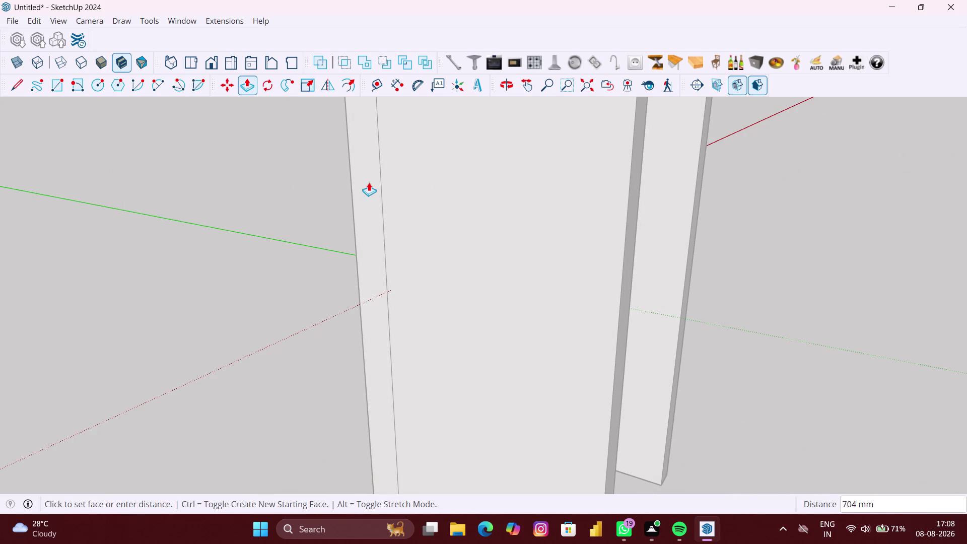
middle_drag(351, 182, 563, 185)
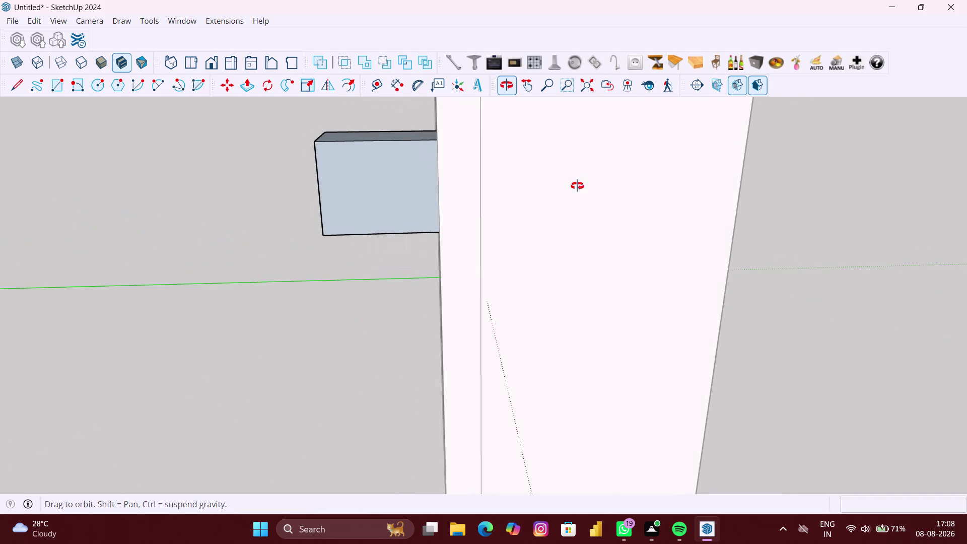
middle_drag(563, 186, 617, 186)
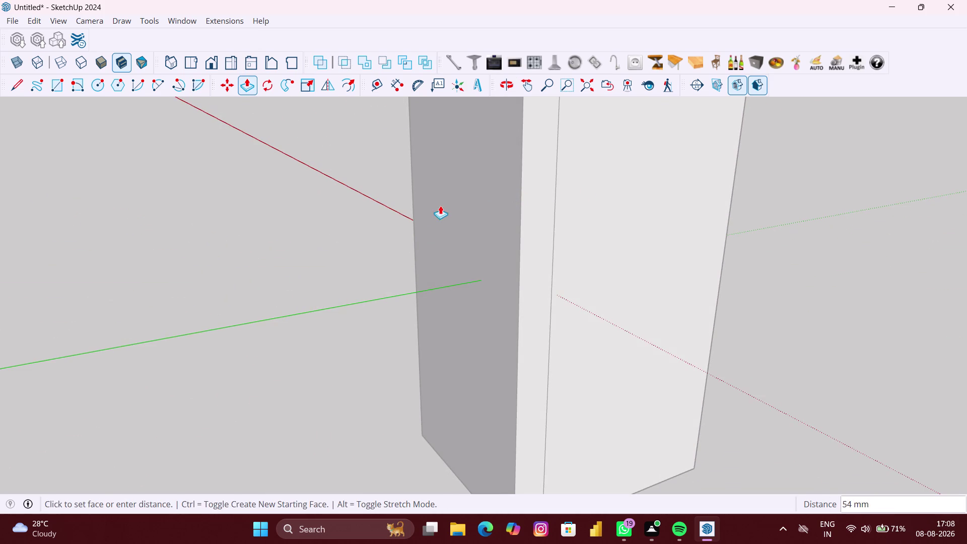
scroll(down, 3)
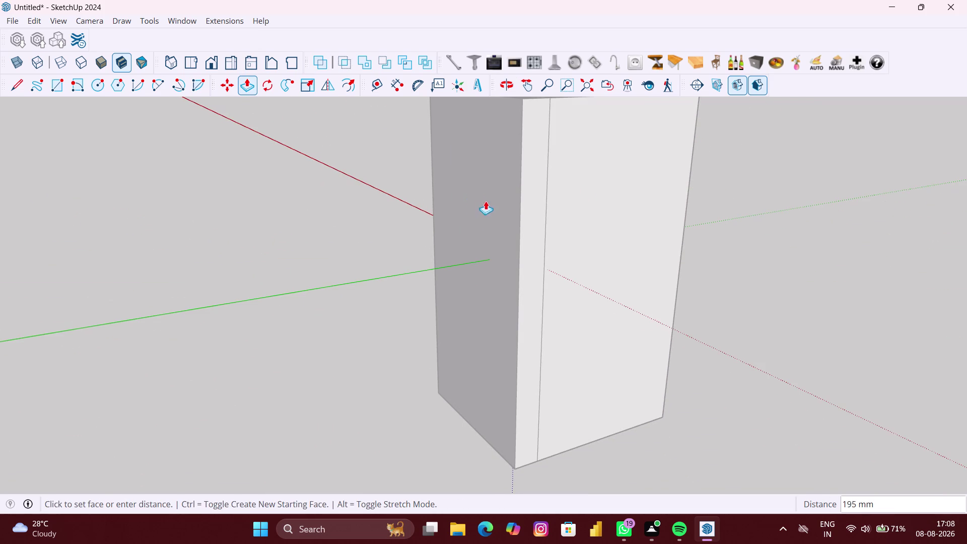
scroll(up, 3)
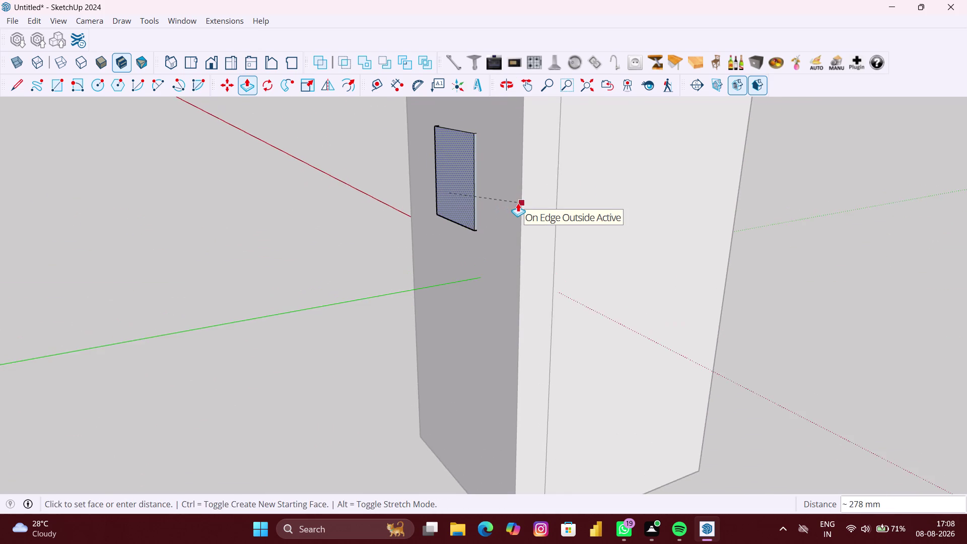
scroll(up, 3)
middle_drag(523, 202, 467, 213)
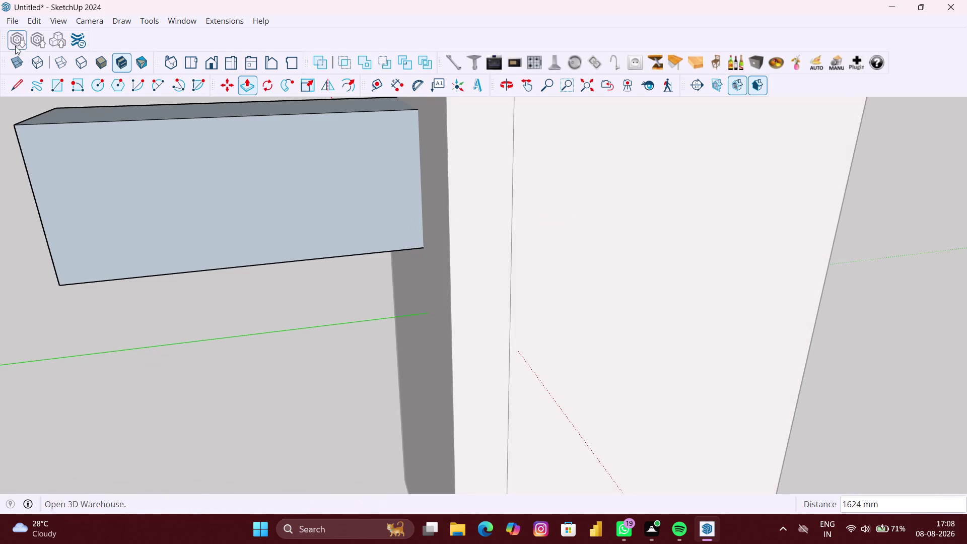
Make the model see-through and orbit to check the depth of the window recess.
click(17, 68)
scroll(up, 3)
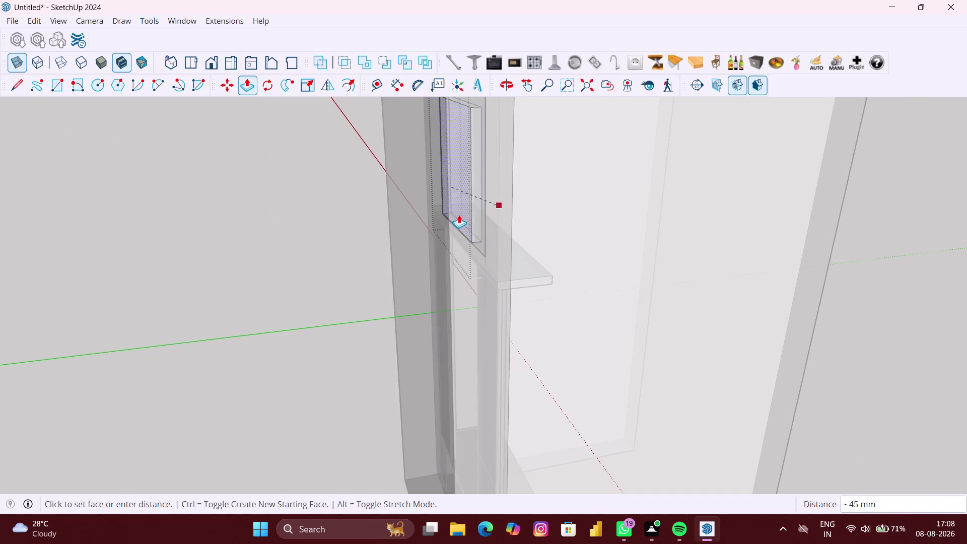
scroll(up, 3)
middle_drag(455, 214, 372, 183)
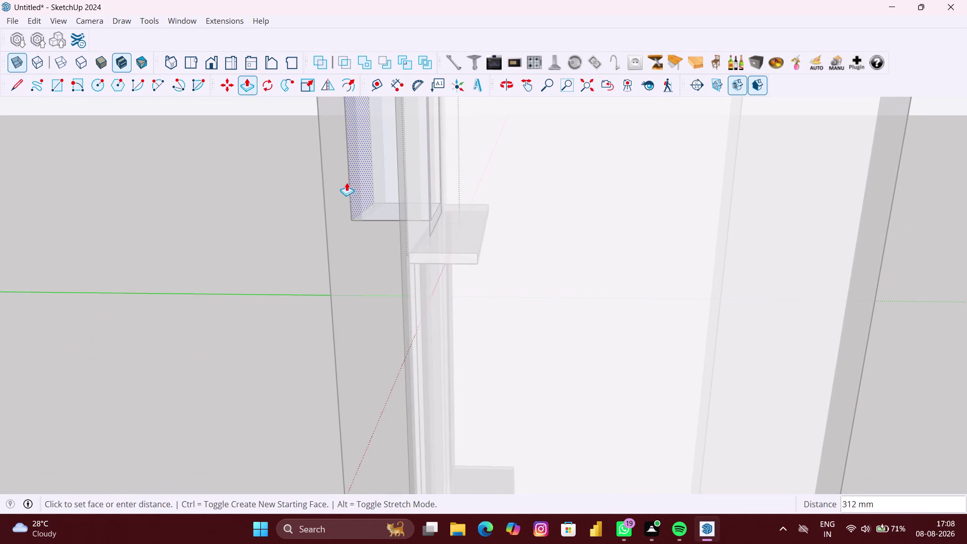
middle_drag(326, 185, 443, 199)
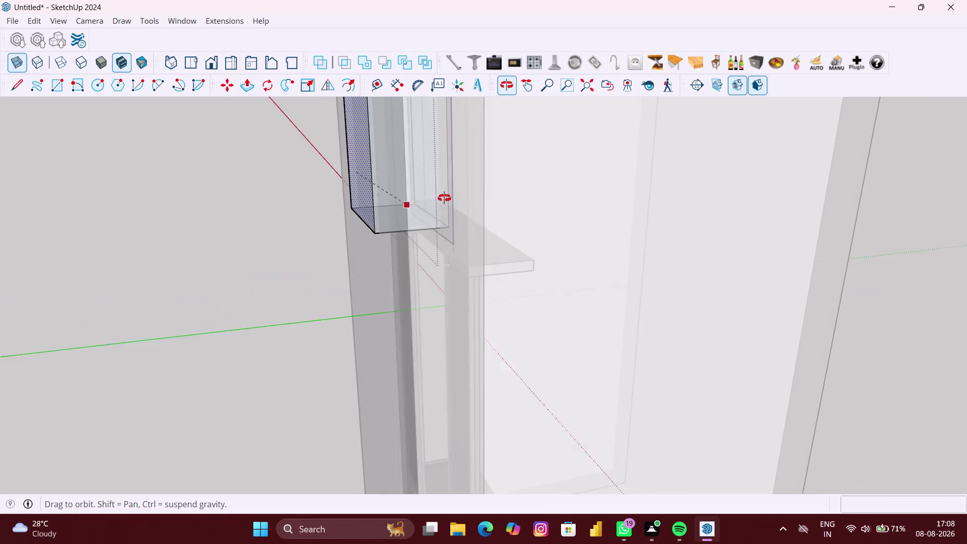
middle_drag(443, 198, 445, 198)
click(445, 198)
scroll(down, 3)
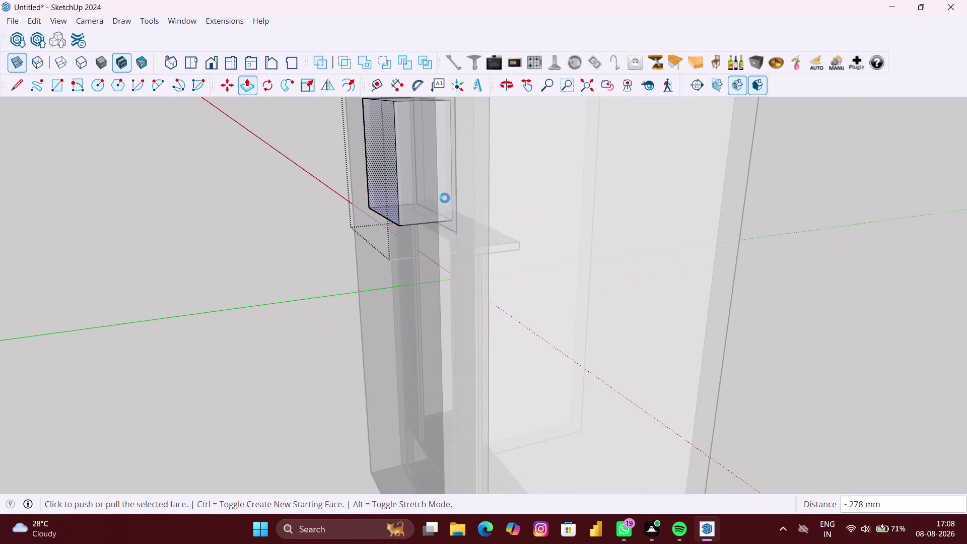
scroll(down, 3)
middle_drag(445, 198, 242, 200)
scroll(down, 3)
middle_drag(391, 192, 392, 192)
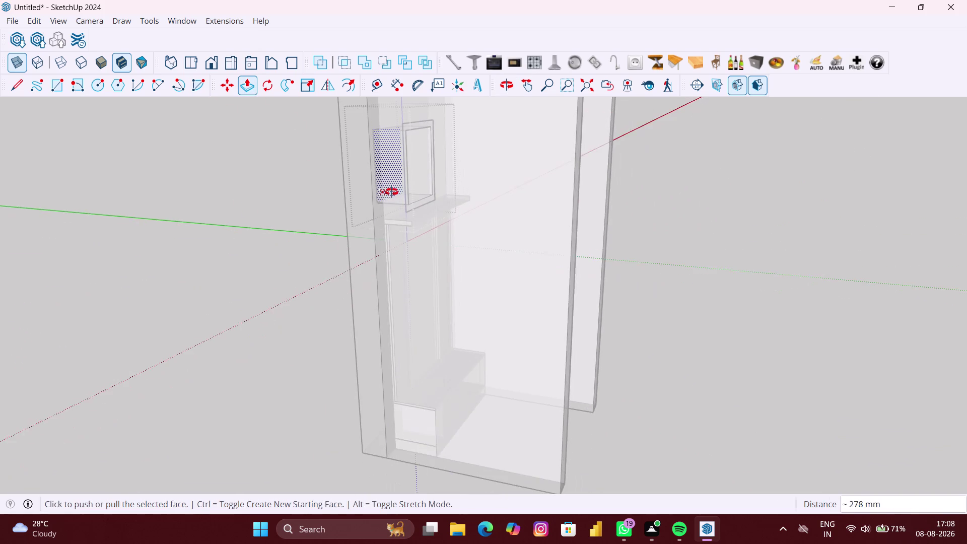
middle_drag(392, 192, 258, 190)
middle_drag(427, 171, 281, 161)
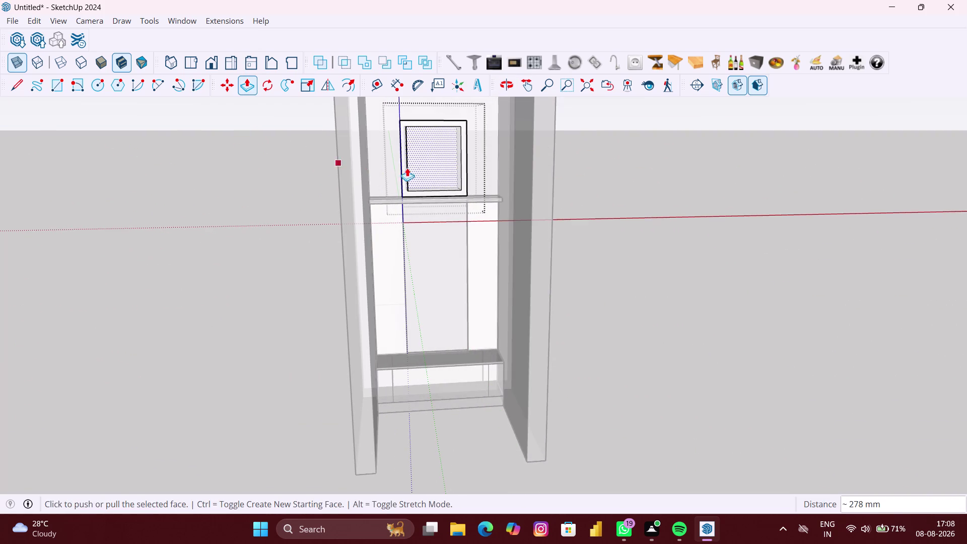
Select the recessed window box and delete it.
key(space)
click(445, 166)
scroll(up, 3)
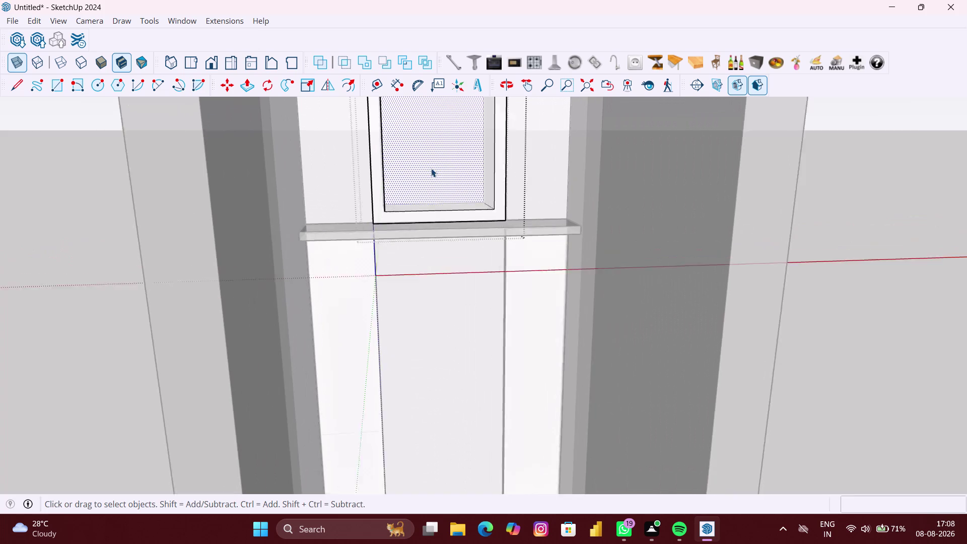
scroll(up, 3)
click(429, 158)
scroll(down, 3)
middle_drag(418, 161, 755, 175)
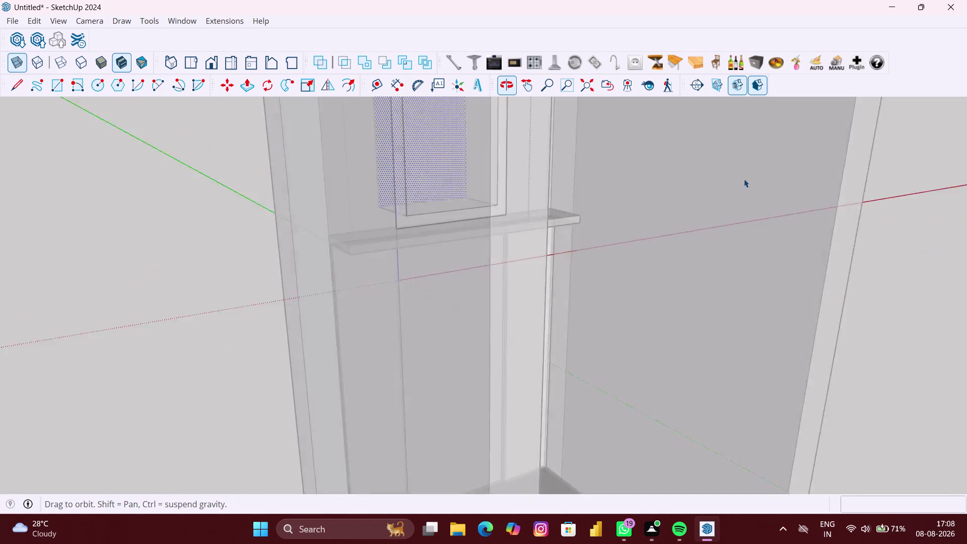
scroll(down, 3)
middle_drag(495, 194, 739, 189)
scroll(up, 3)
double_click(506, 180)
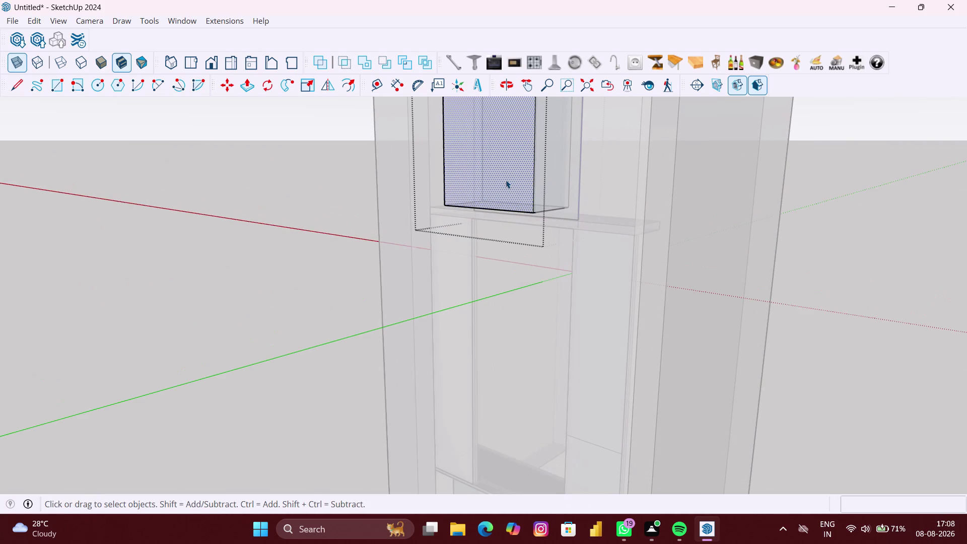
scroll(down, 3)
key(Delete)
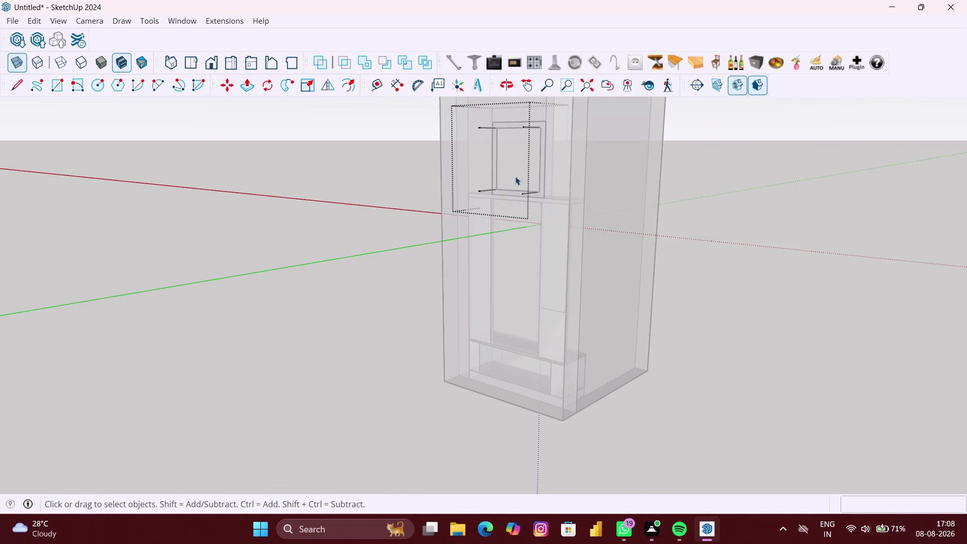
scroll(down, 3)
Orbit back to the cabinet front and select the whole cabinet.
middle_drag(509, 176, 236, 173)
middle_drag(624, 173, 295, 180)
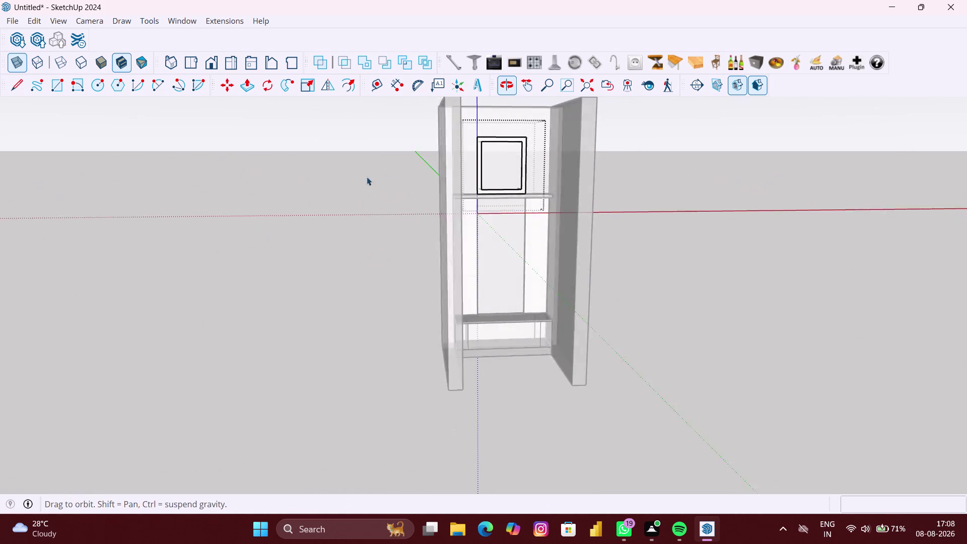
scroll(up, 3)
double_click(493, 171)
scroll(up, 3)
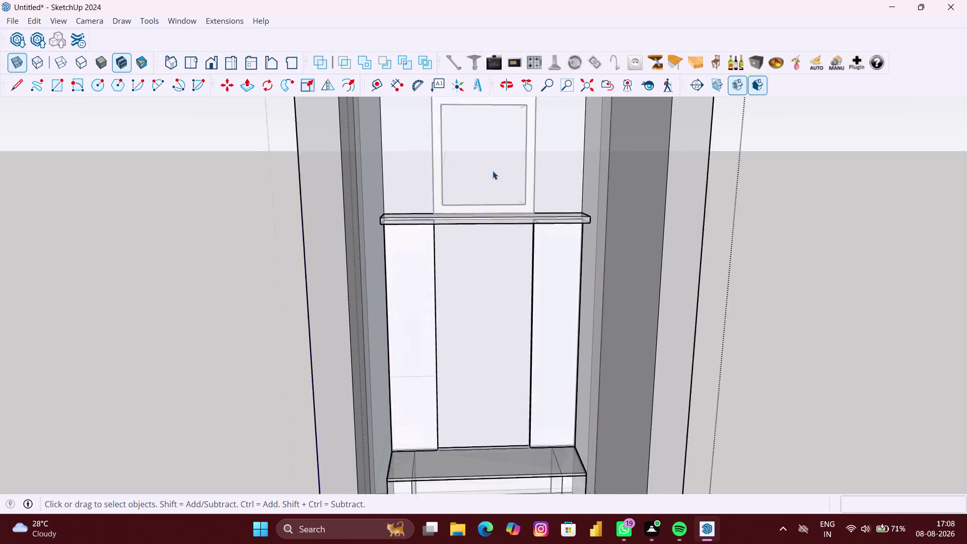
click(493, 171)
scroll(down, 3)
middle_drag(489, 174, 813, 184)
middle_drag(413, 178, 686, 185)
scroll(up, 3)
click(493, 243)
scroll(down, 3)
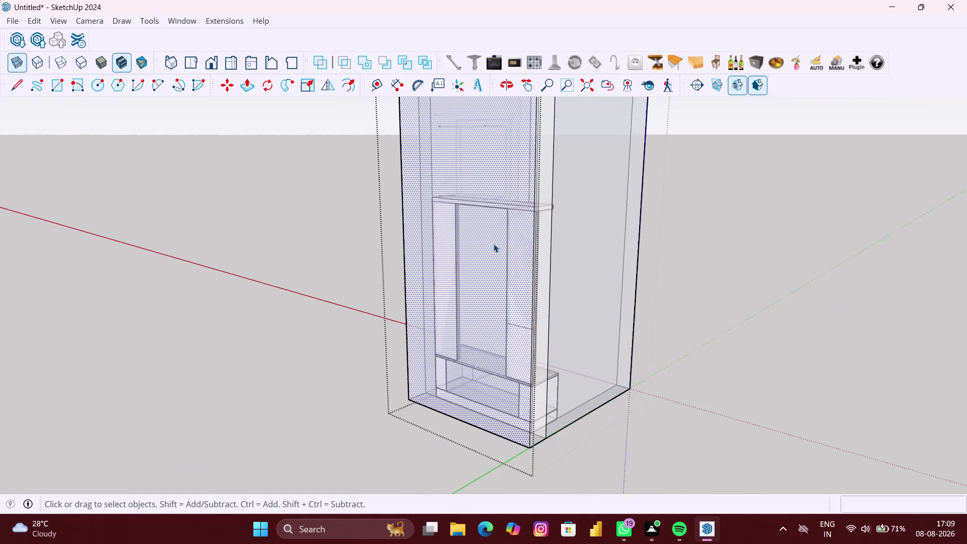
Change the view style again and orbit to face the cabinet's open front.
click(23, 65)
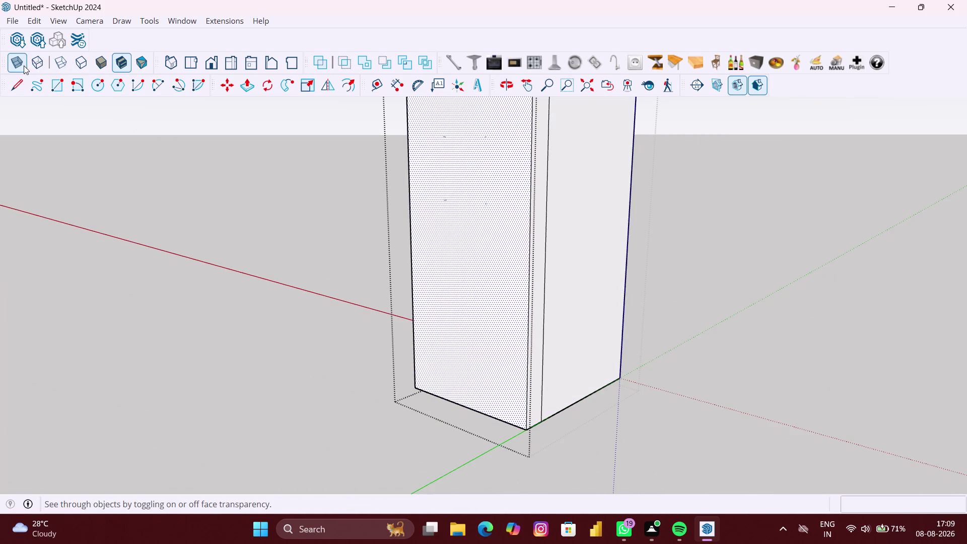
scroll(down, 3)
scroll(down, 3)
middle_drag(550, 197, 187, 184)
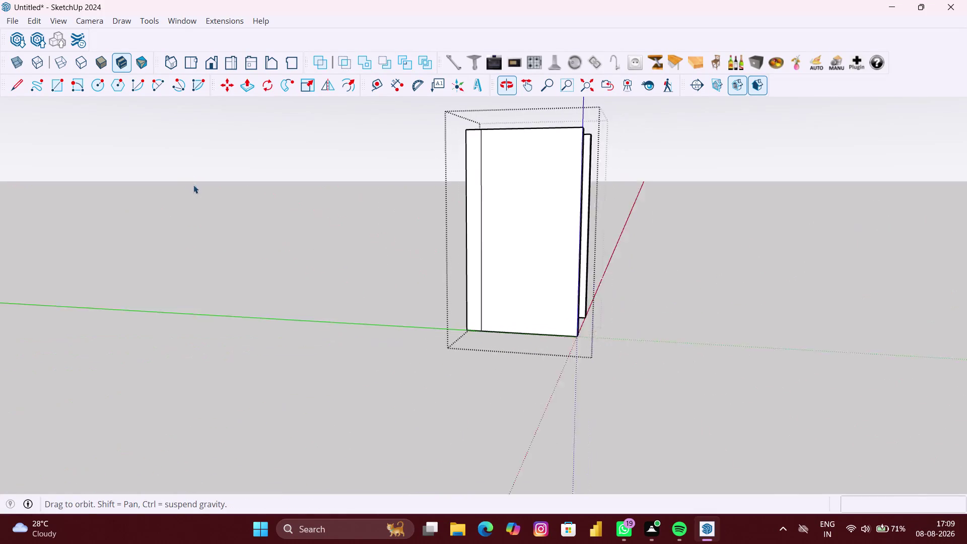
middle_drag(682, 222, 413, 203)
scroll(up, 3)
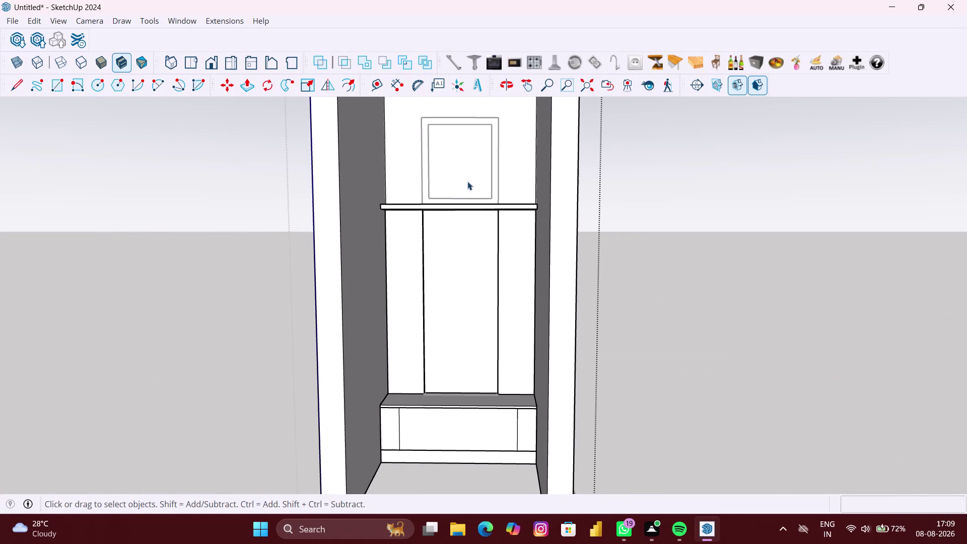
Move in toward the window and shelf and undo the last change.
middle_drag(468, 182, 468, 211)
click(446, 168)
scroll(up, 3)
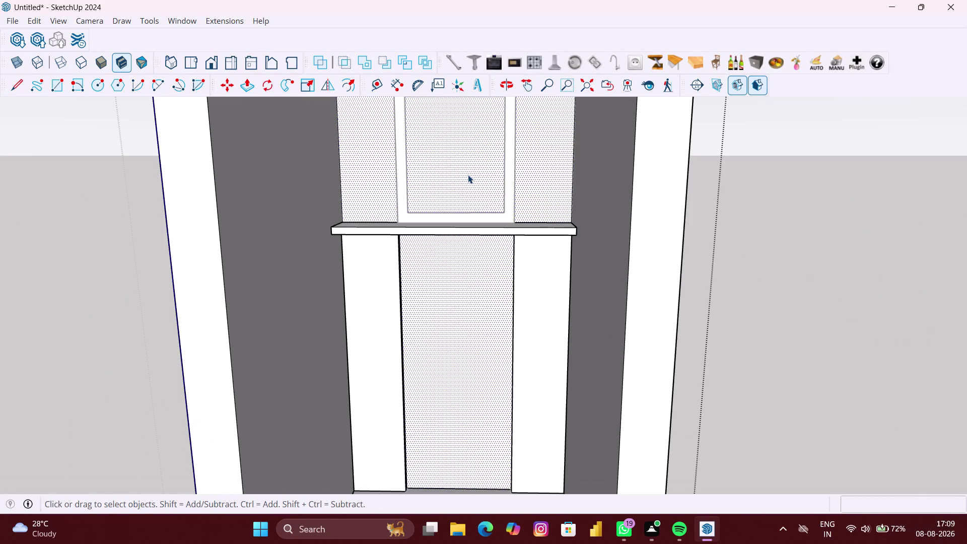
key(ctrl+z)
scroll(up, 3)
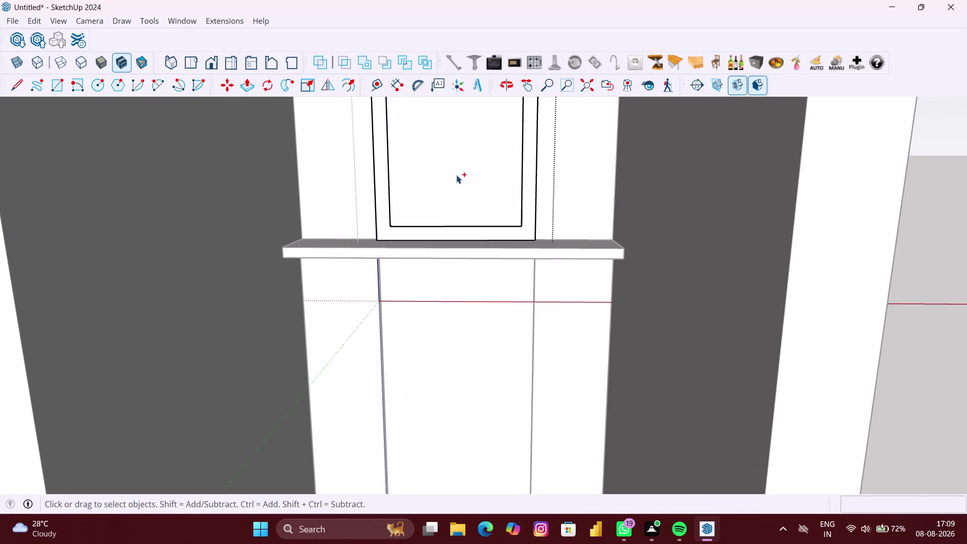
scroll(down, 3)
click(489, 172)
key(space)
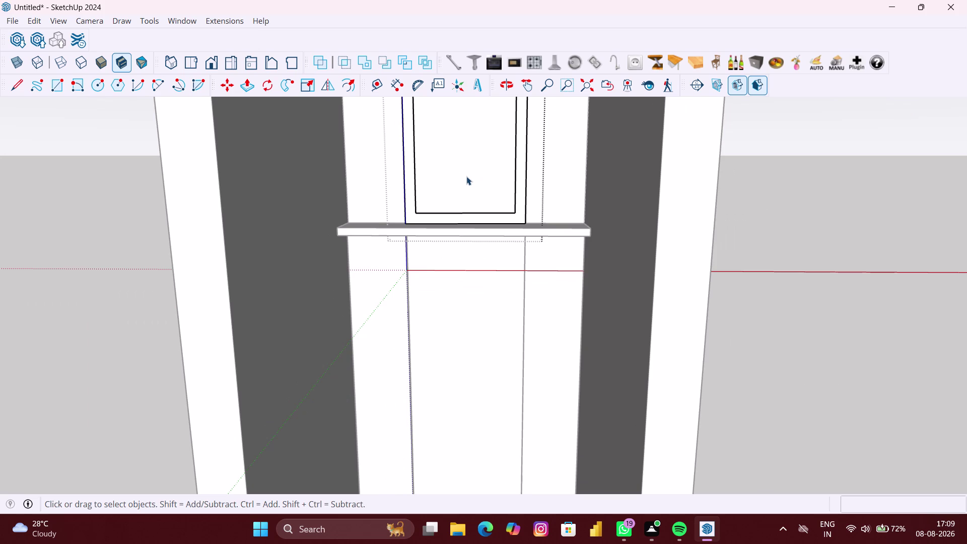
Open the window frame and undo five times to remove its inner border lines.
double_click(467, 176)
scroll(up, 3)
double_click(467, 180)
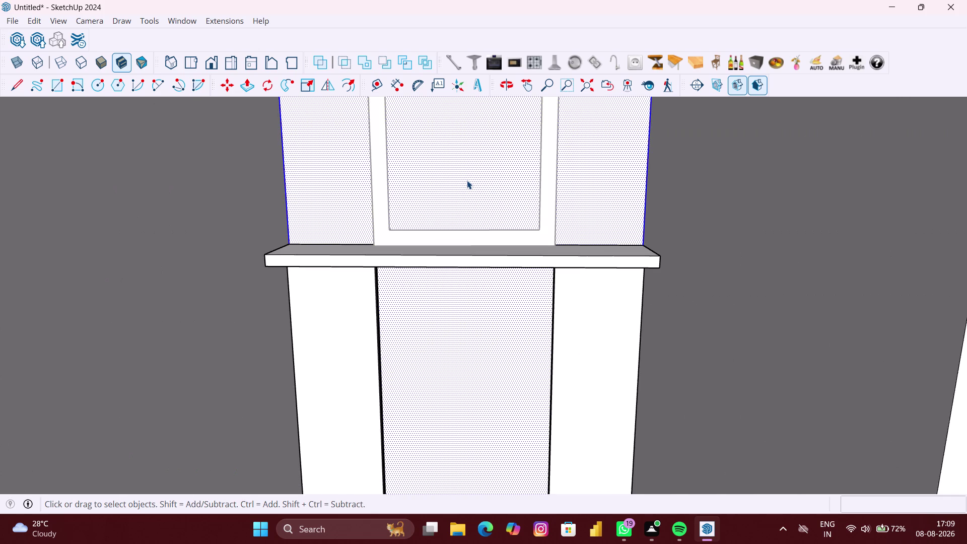
key(ctrl+z)
key(ctrl+z)
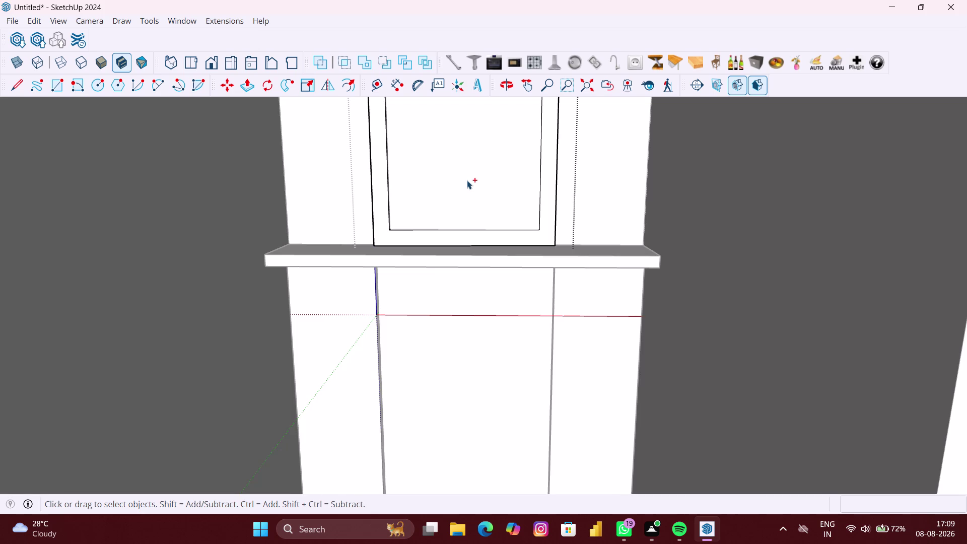
key(ctrl+z)
key(ctrl+z)
key(ctrl+z)
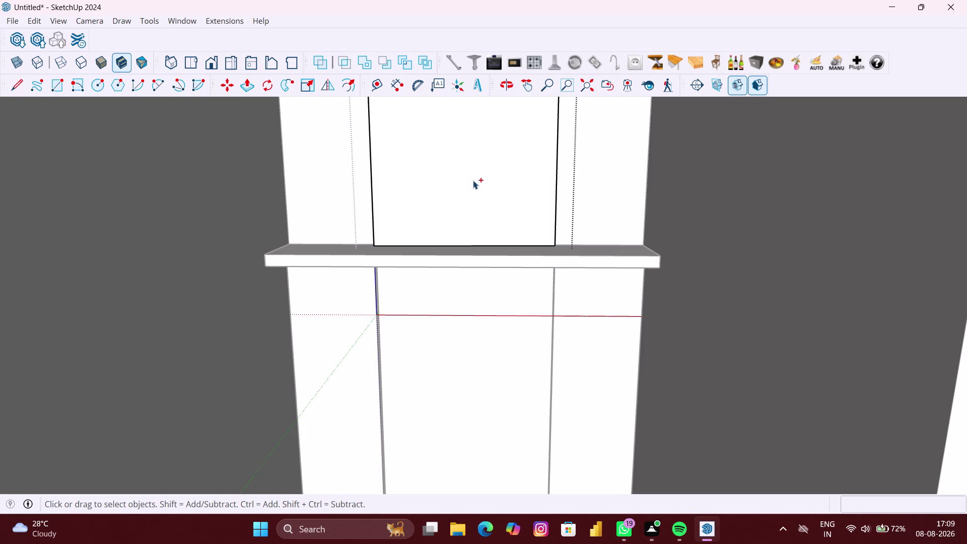
scroll(down, 3)
Orbit around the side panel, return to the front, and close the window group.
middle_drag(475, 195, 533, 176)
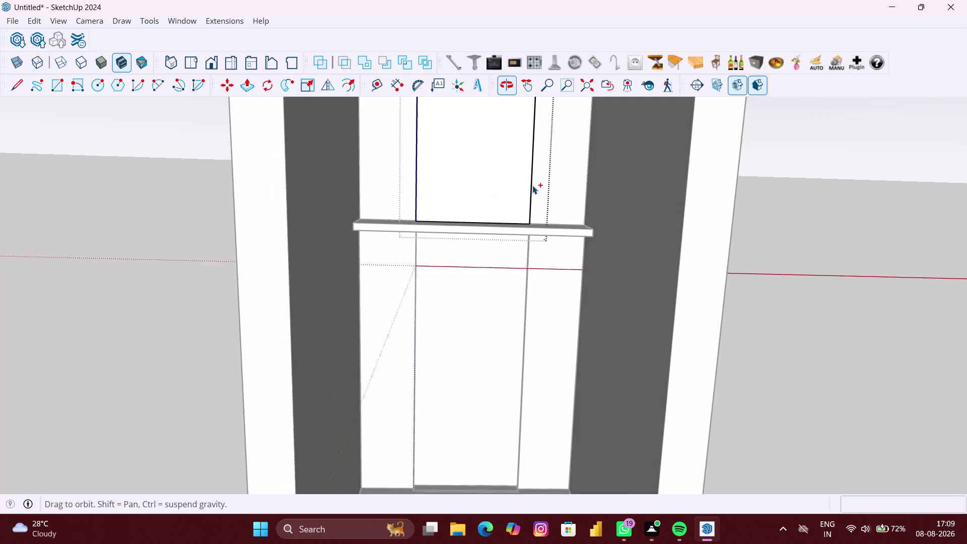
scroll(up, 3)
middle_drag(496, 263, 767, 253)
middle_drag(440, 295, 615, 289)
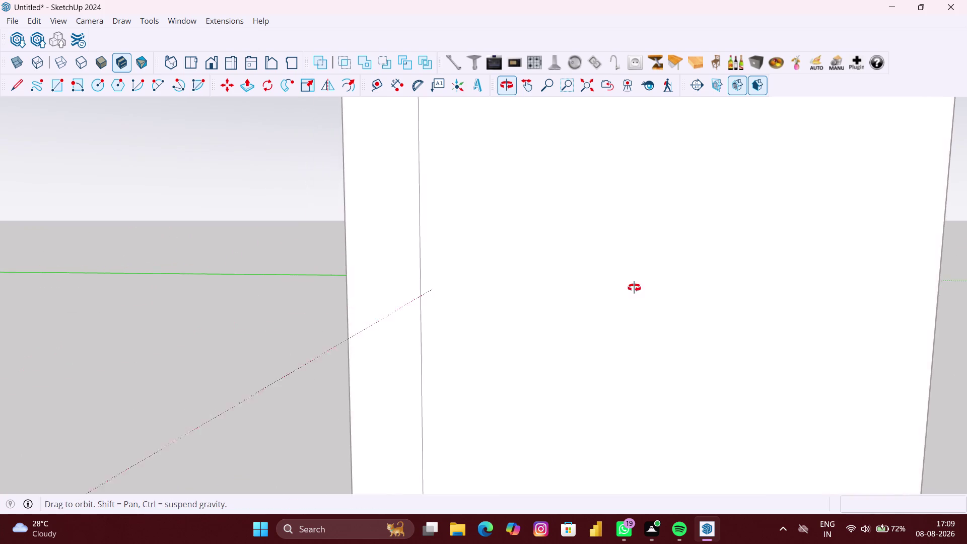
middle_drag(616, 288, 492, 303)
scroll(up, 3)
middle_drag(491, 300, 341, 269)
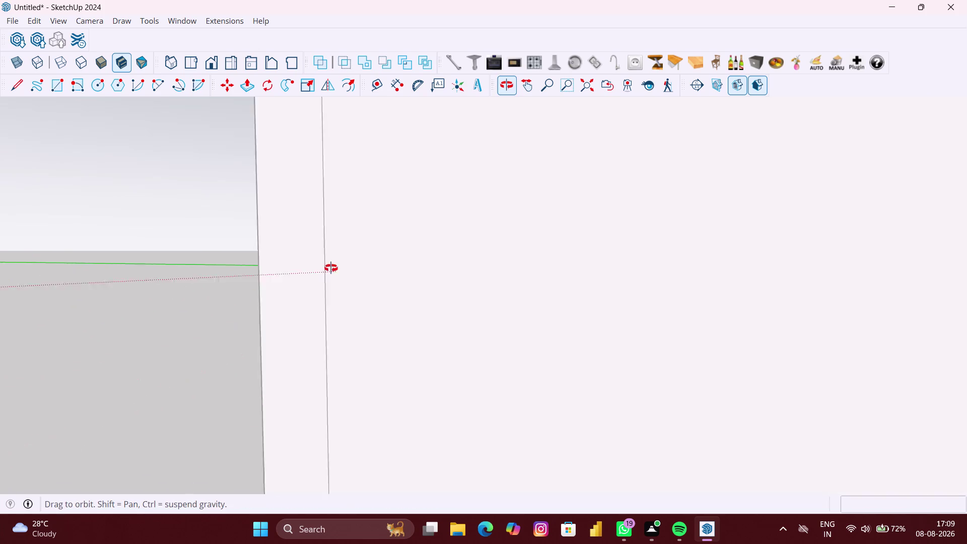
middle_drag(340, 269, 231, 264)
scroll(down, 3)
middle_drag(435, 302, 354, 310)
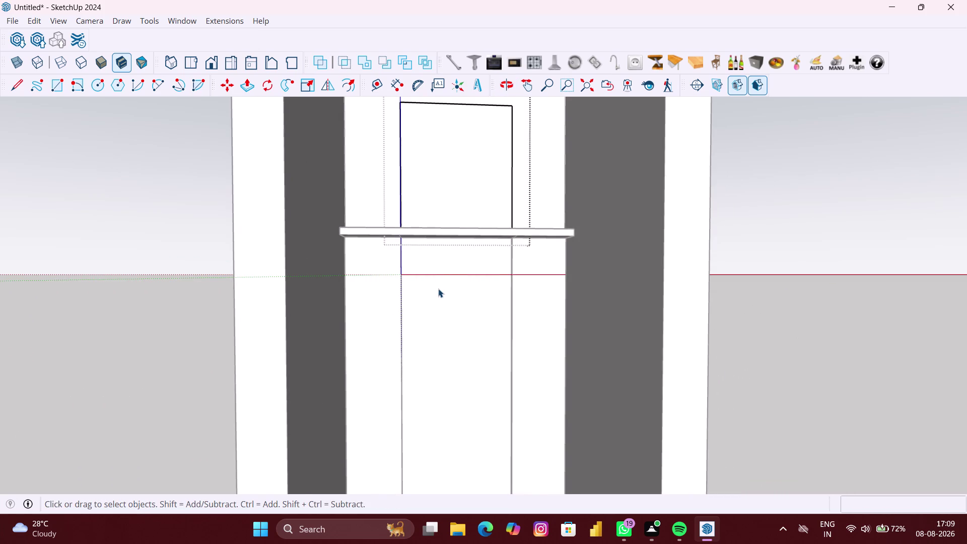
click(438, 289)
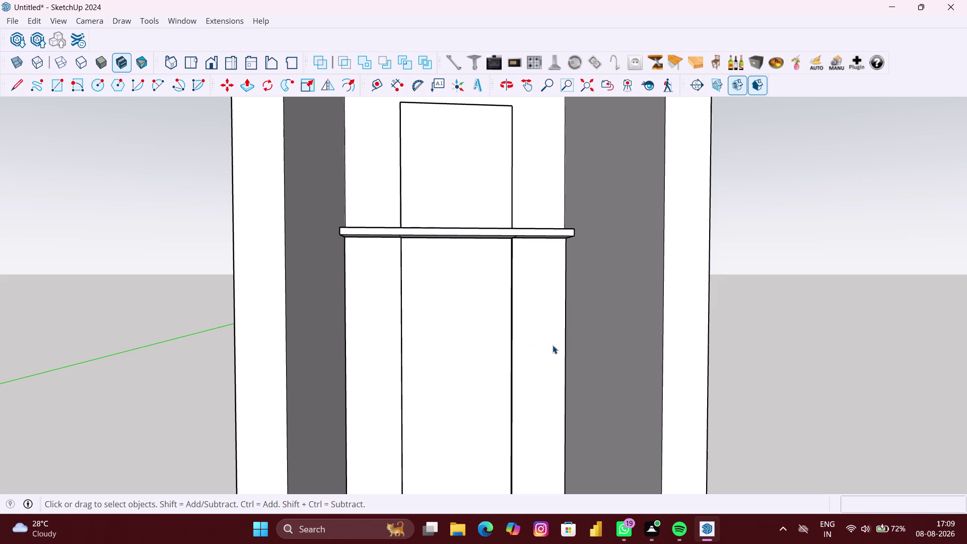
Orbit closer to inspect the panels below the shelf.
scroll(down, 3)
middle_drag(516, 341, 469, 356)
scroll(up, 3)
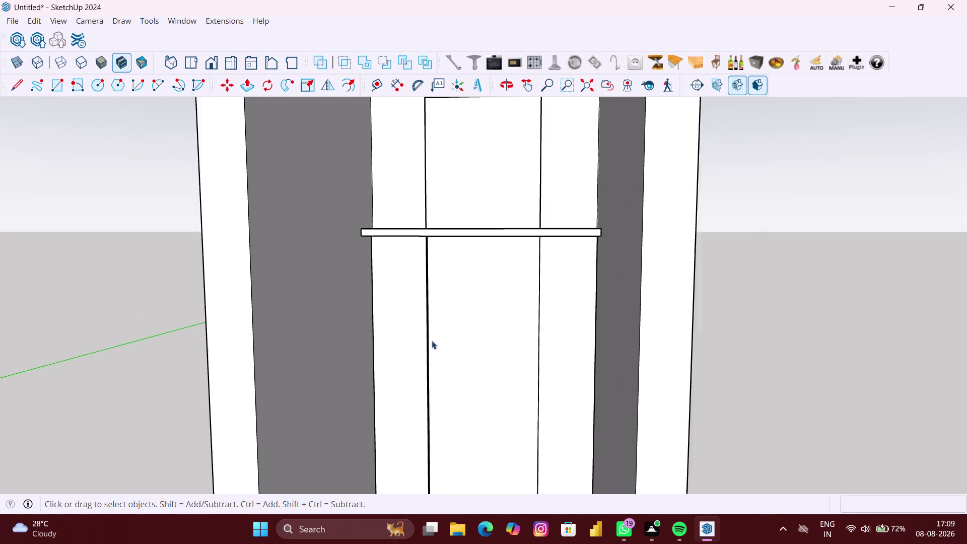
click(475, 327)
scroll(up, 3)
scroll(up, 3)
middle_drag(429, 343, 365, 380)
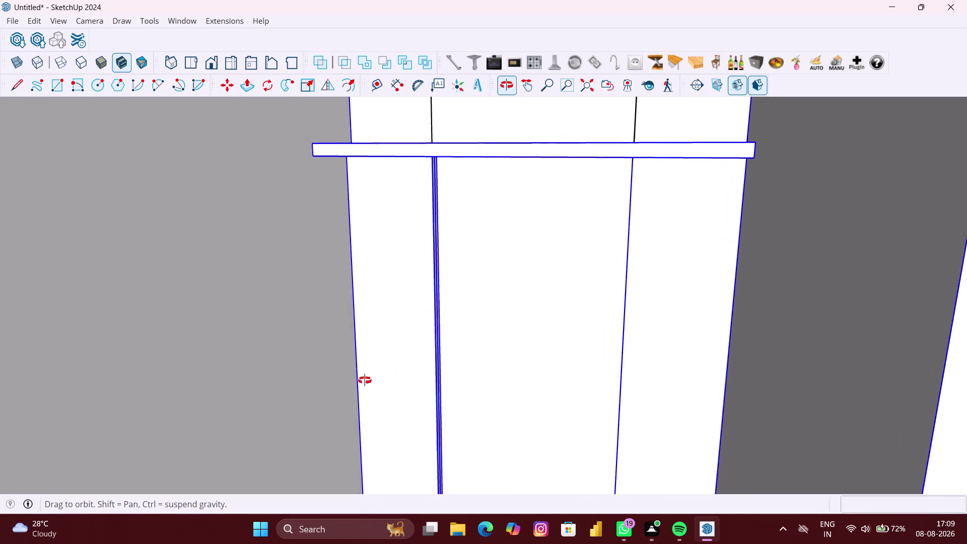
middle_drag(365, 380, 356, 384)
scroll(down, 3)
scroll(up, 3)
click(516, 320)
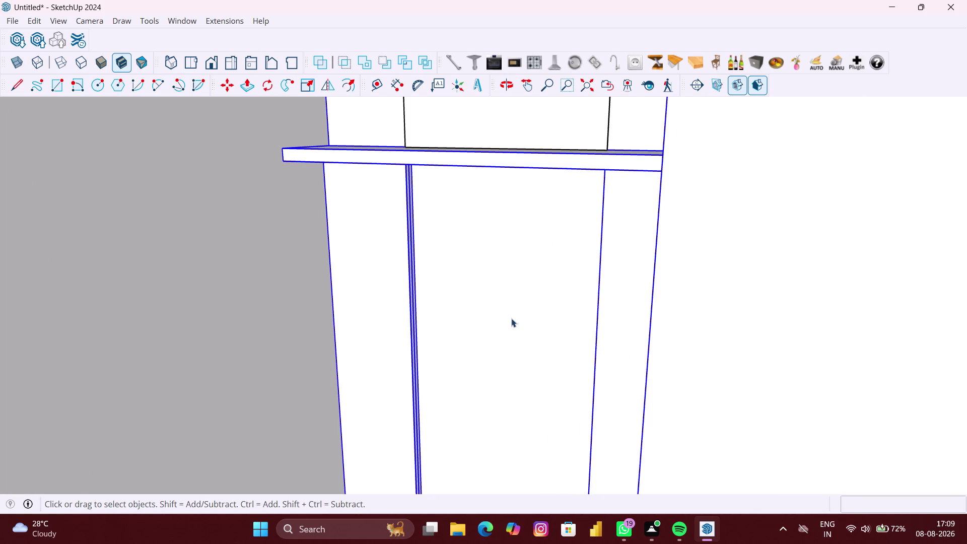
Orbit along the shelf edge, then zoom out to fit the whole cabinet.
middle_drag(501, 245, 499, 289)
scroll(down, 3)
middle_drag(478, 128, 531, 134)
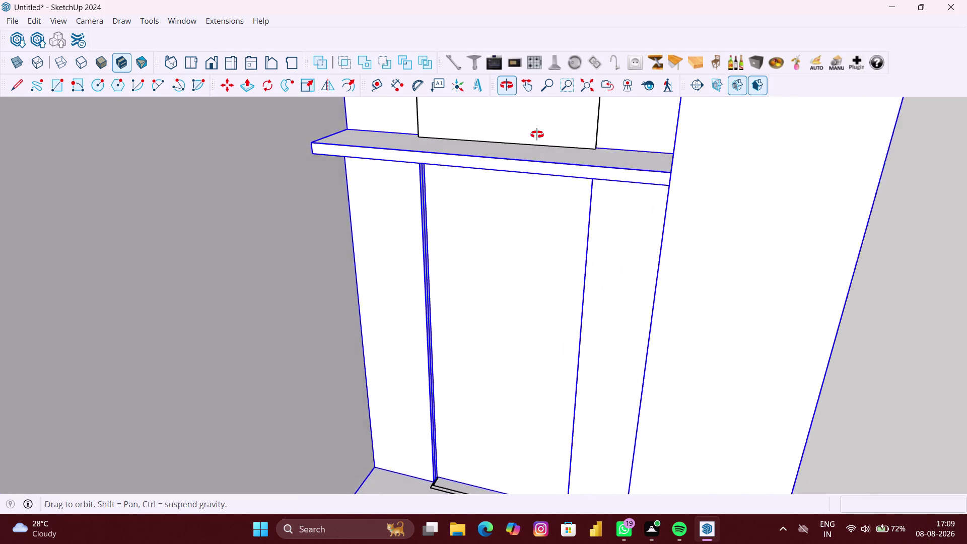
middle_drag(532, 135, 602, 138)
scroll(up, 3)
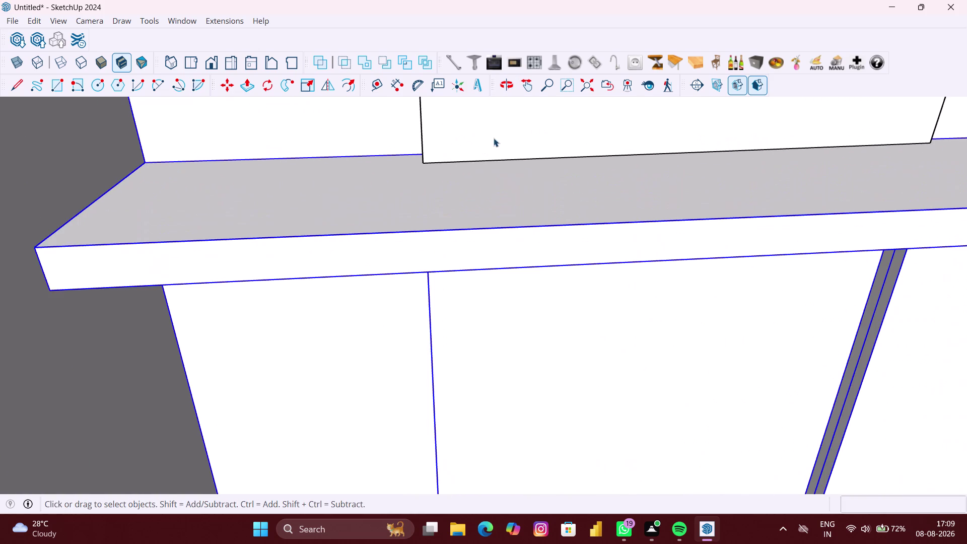
middle_drag(494, 139, 570, 144)
scroll(down, 3)
scroll(down, 3)
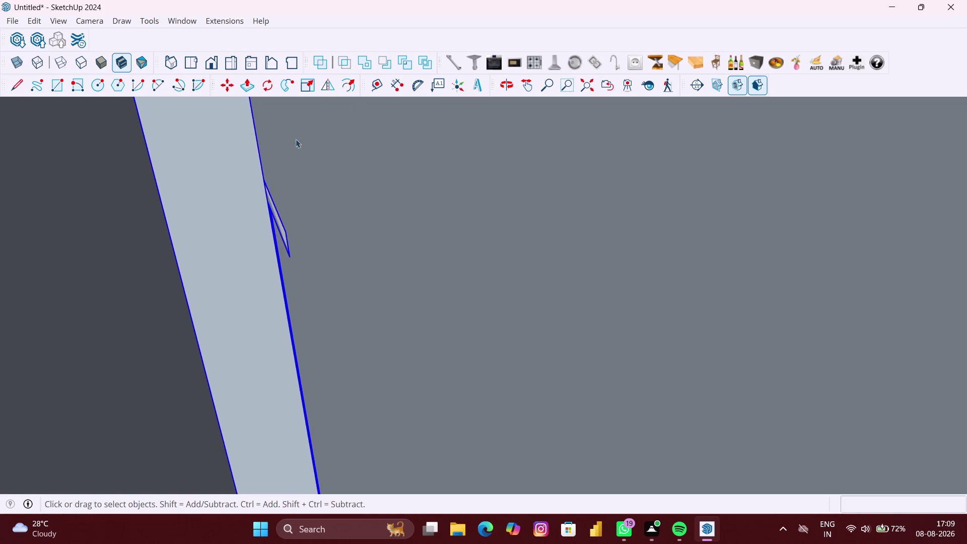
click(584, 87)
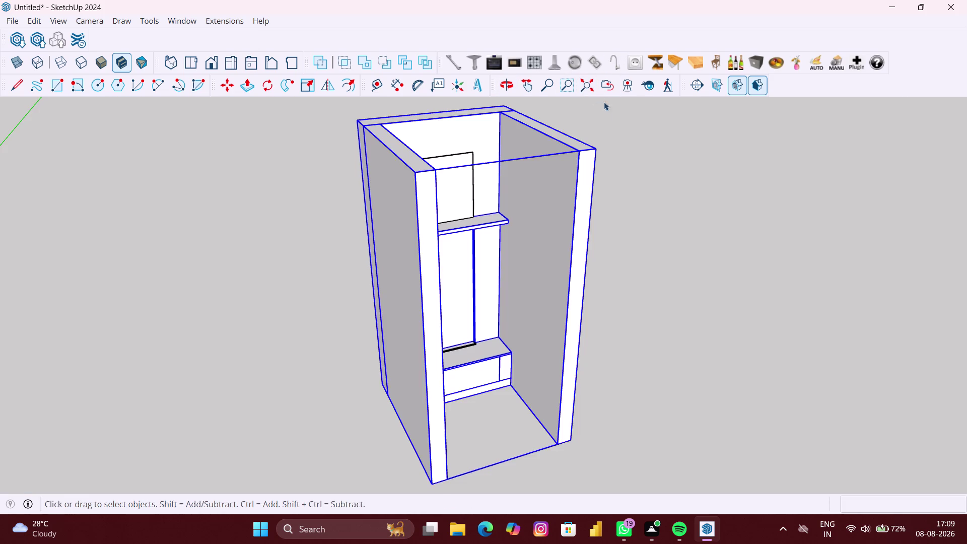
Look down into the cabinet from above and select the window panel above the shelf.
scroll(up, 3)
middle_drag(473, 159, 515, 268)
scroll(up, 3)
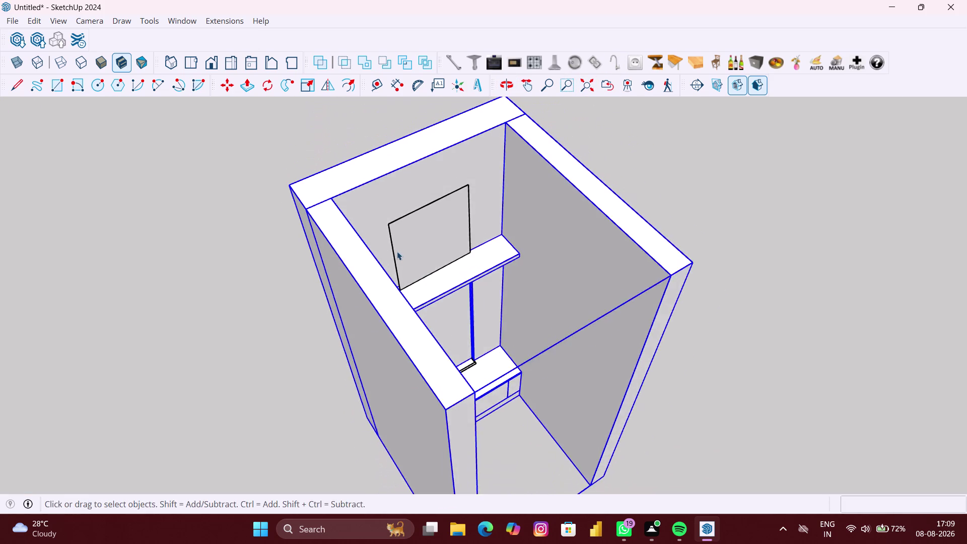
scroll(up, 3)
middle_drag(402, 251, 491, 265)
scroll(up, 3)
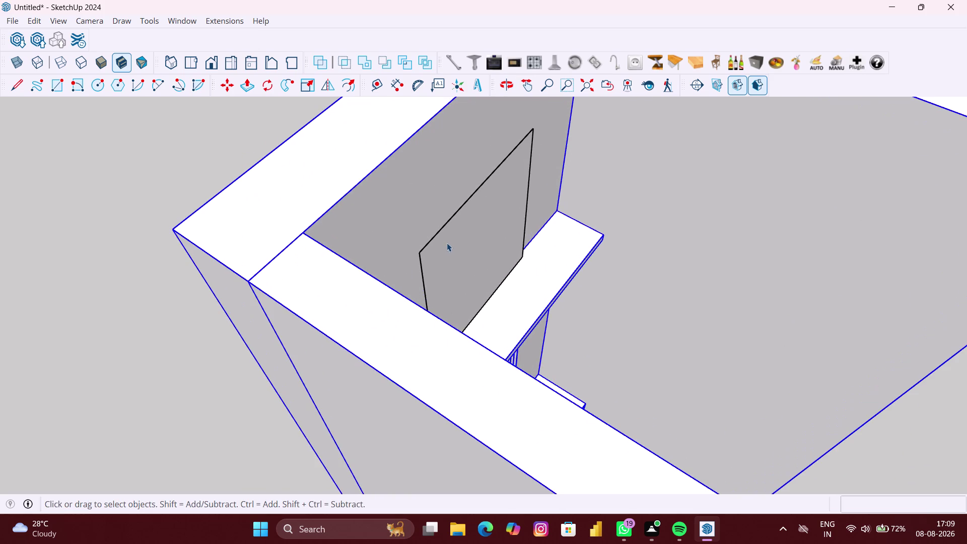
click(447, 243)
scroll(up, 3)
middle_drag(436, 247, 444, 248)
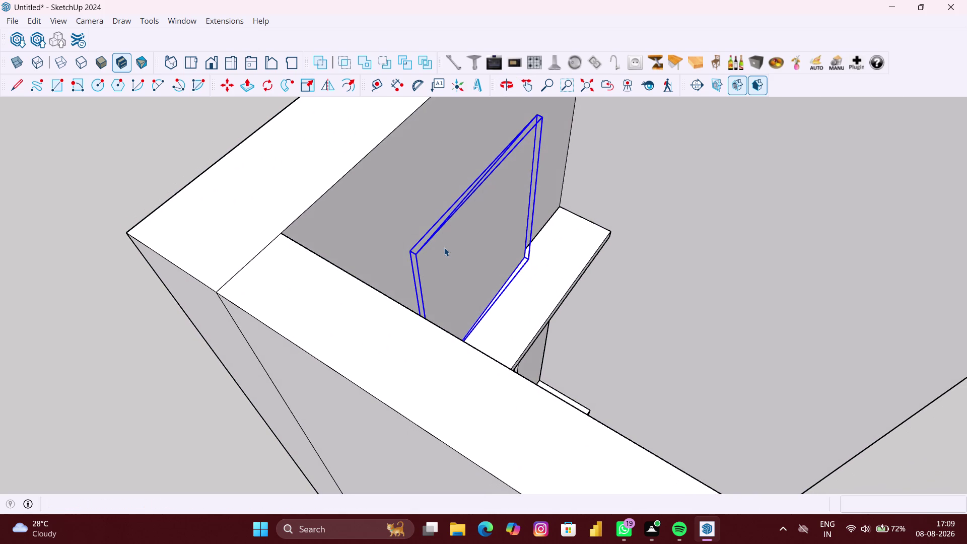
Undo five times to remove the window panel, then orbit back toward the front.
key(ctrl+z)
key(ctrl+z)
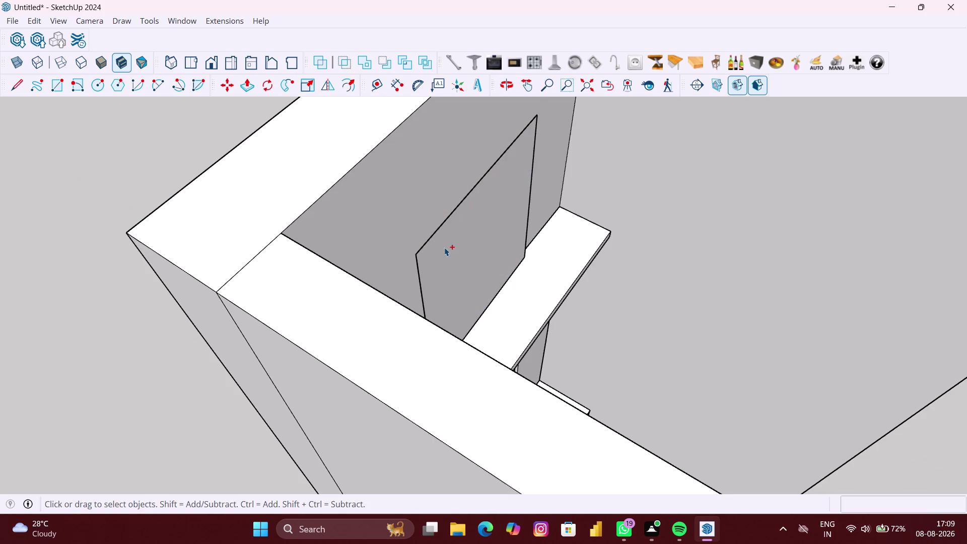
key(ctrl+z)
key(ctrl+z)
key(ctrl+z)
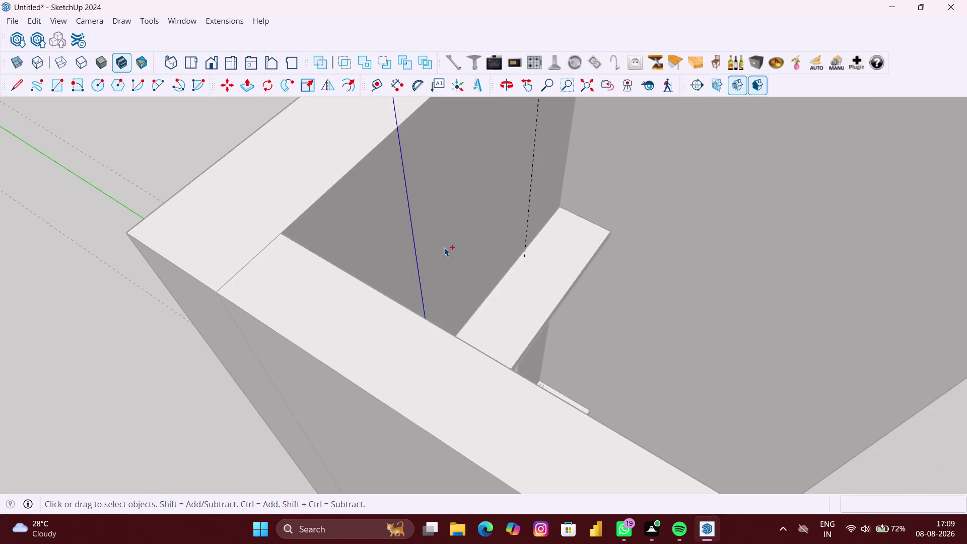
scroll(down, 3)
middle_drag(430, 244, 201, 201)
scroll(down, 3)
middle_drag(335, 245, 308, 179)
scroll(up, 3)
click(424, 303)
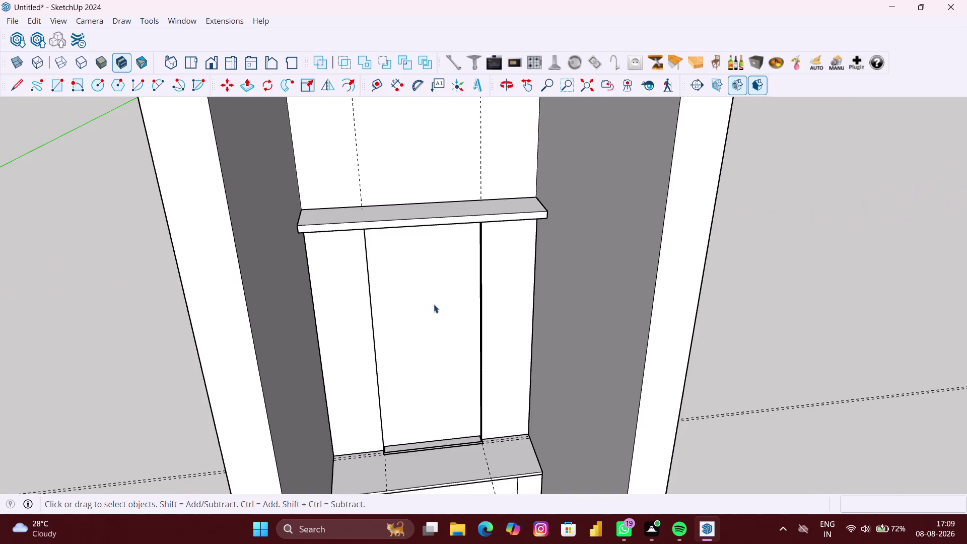
Zoom in on the shelf's top edge and move the selected items onto that edge.
scroll(down, 3)
middle_drag(443, 303, 428, 318)
scroll(up, 3)
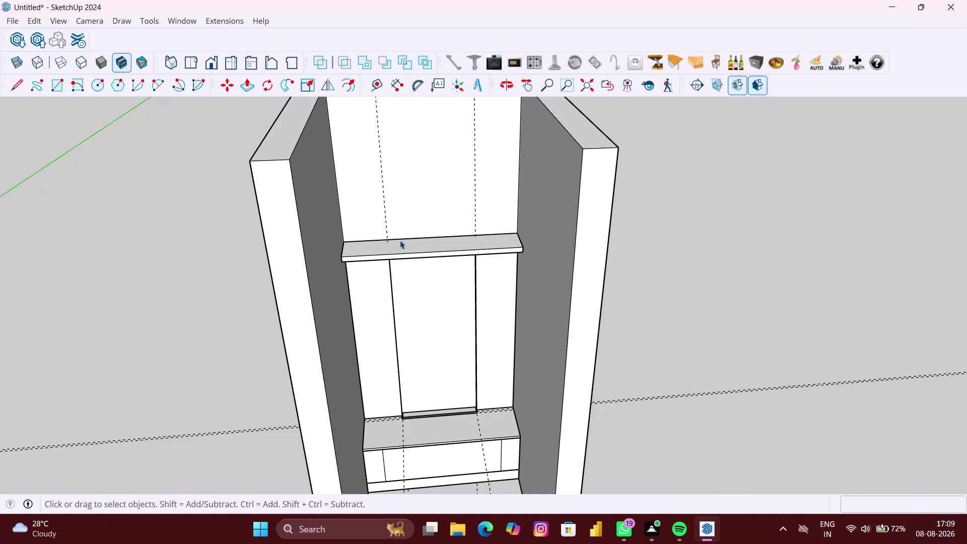
key(r)
scroll(up, 3)
scroll(up, 3)
middle_drag(387, 245, 388, 261)
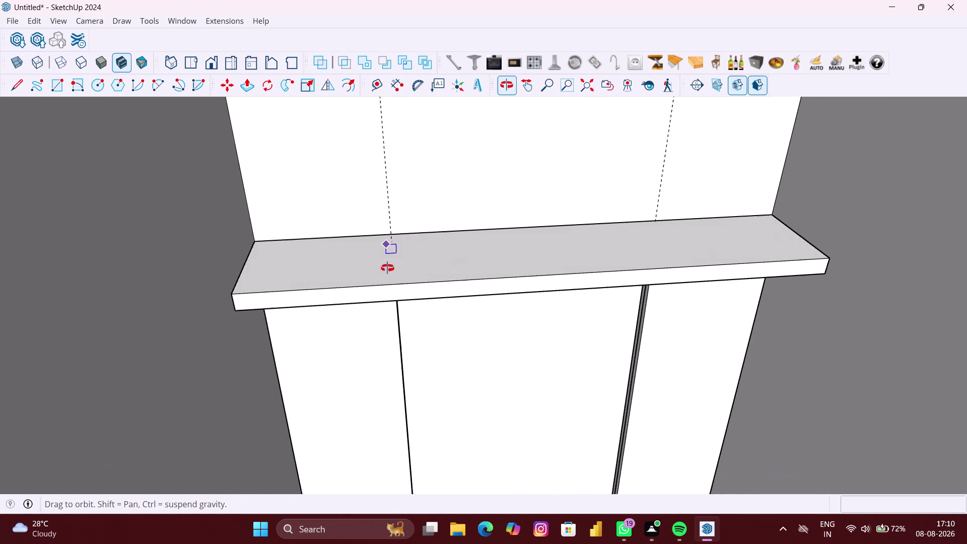
middle_drag(387, 262, 385, 295)
scroll(up, 3)
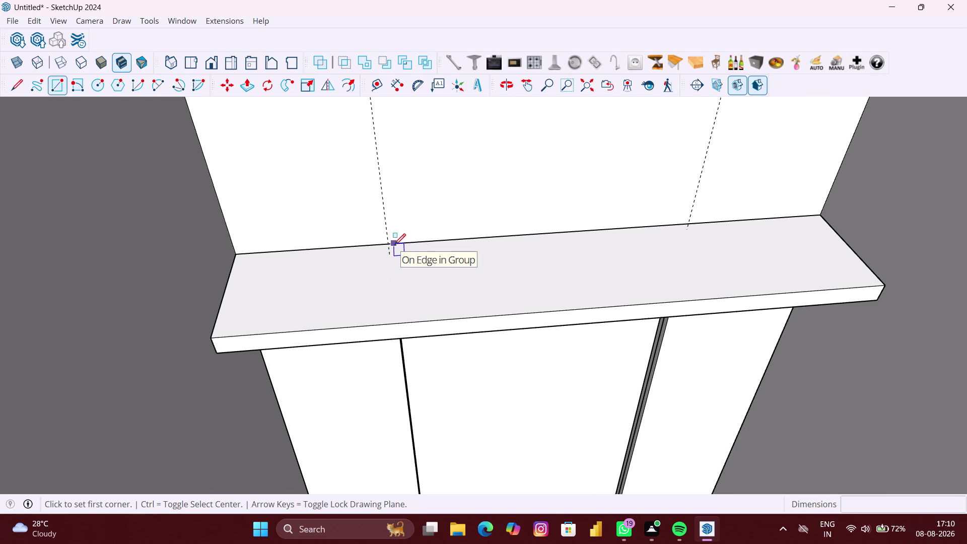
key(space)
click(389, 242)
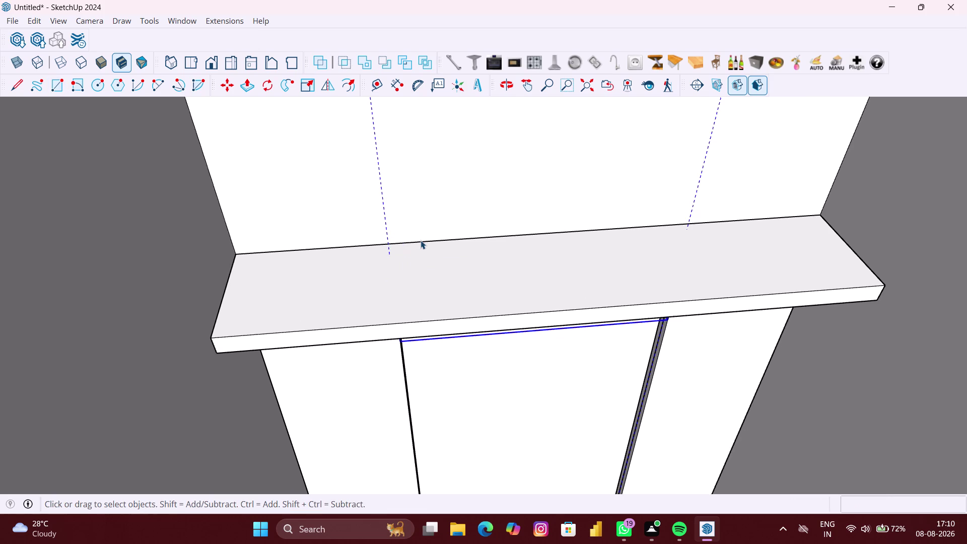
key(m)
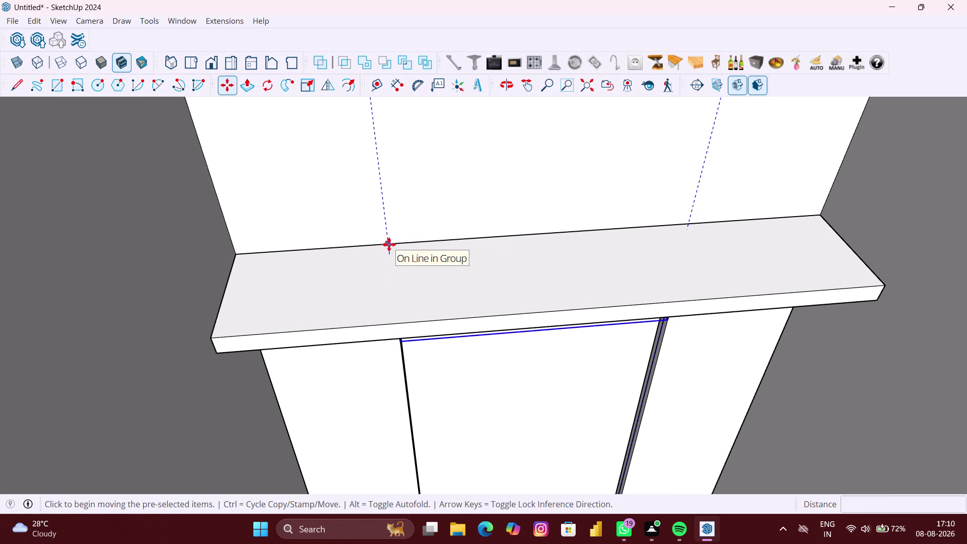
middle_drag(389, 244, 427, 250)
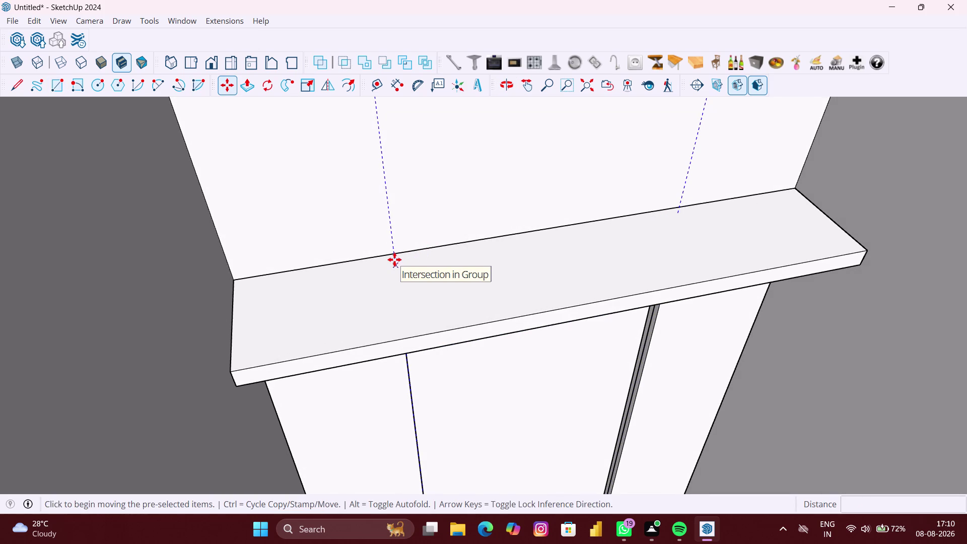
click(395, 259)
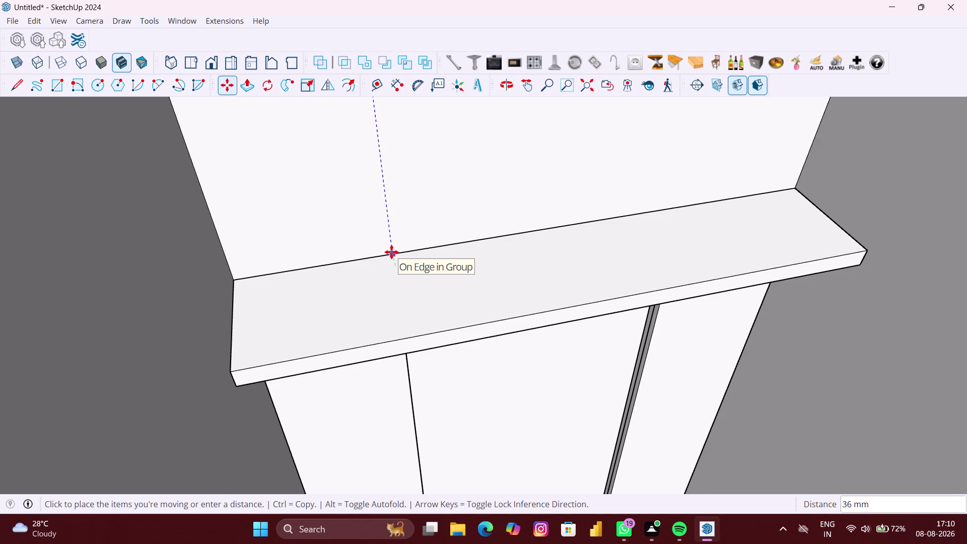
scroll(up, 3)
click(393, 257)
scroll(down, 3)
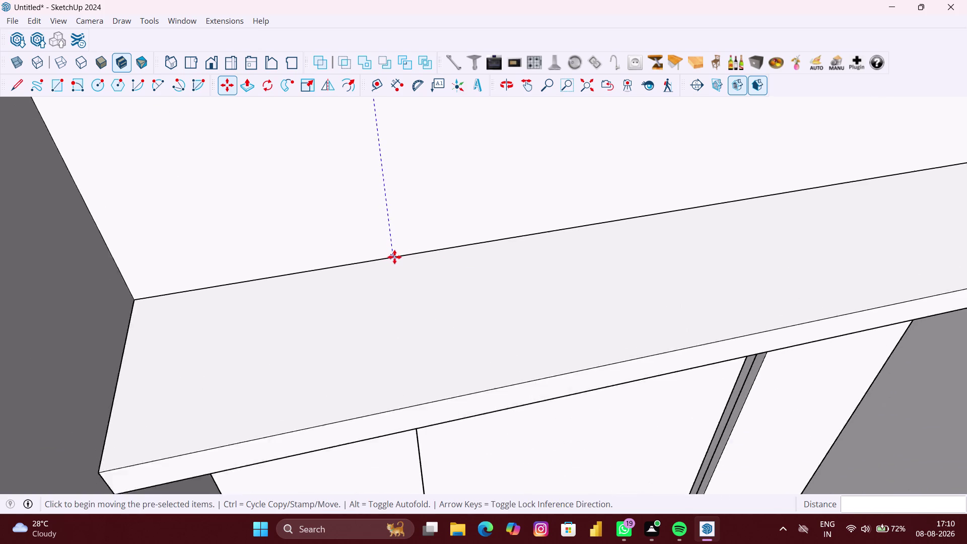
scroll(down, 3)
Start a rectangle on the shelf top, then cancel it.
middle_drag(423, 267, 321, 217)
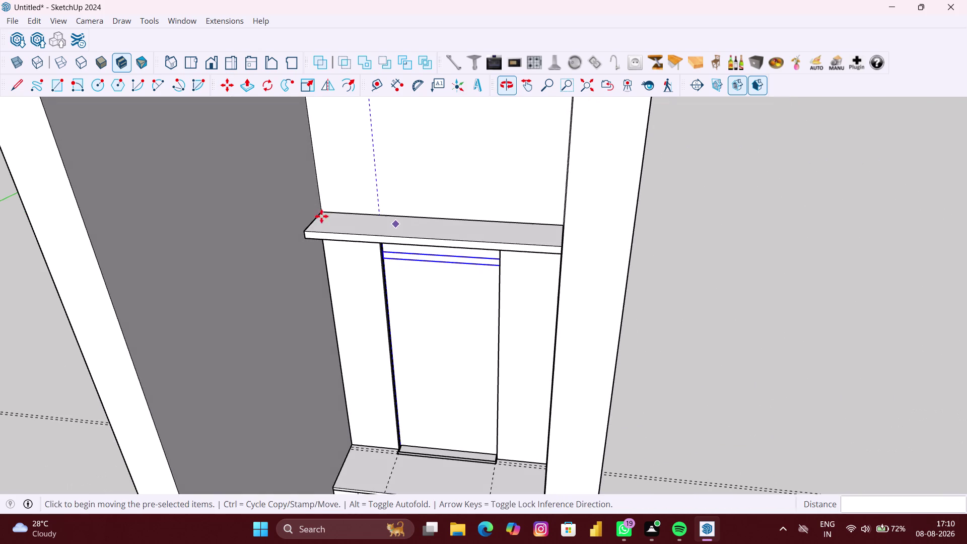
key(r)
scroll(up, 3)
middle_drag(395, 217, 391, 217)
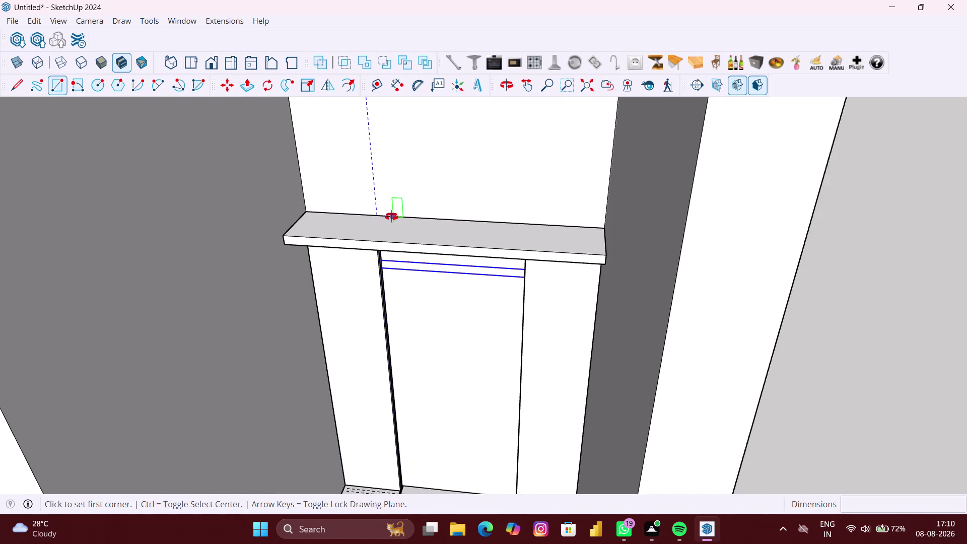
middle_drag(391, 217, 410, 214)
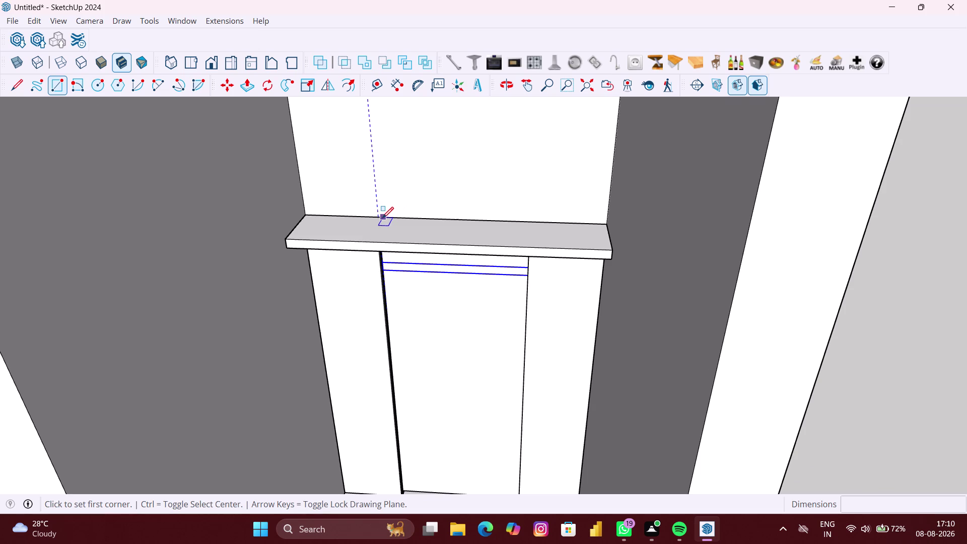
click(379, 215)
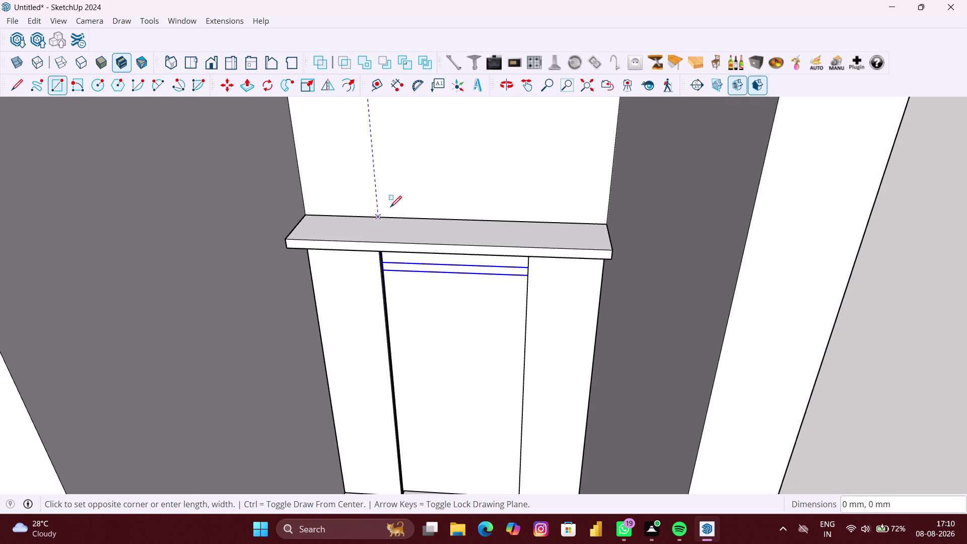
scroll(down, 3)
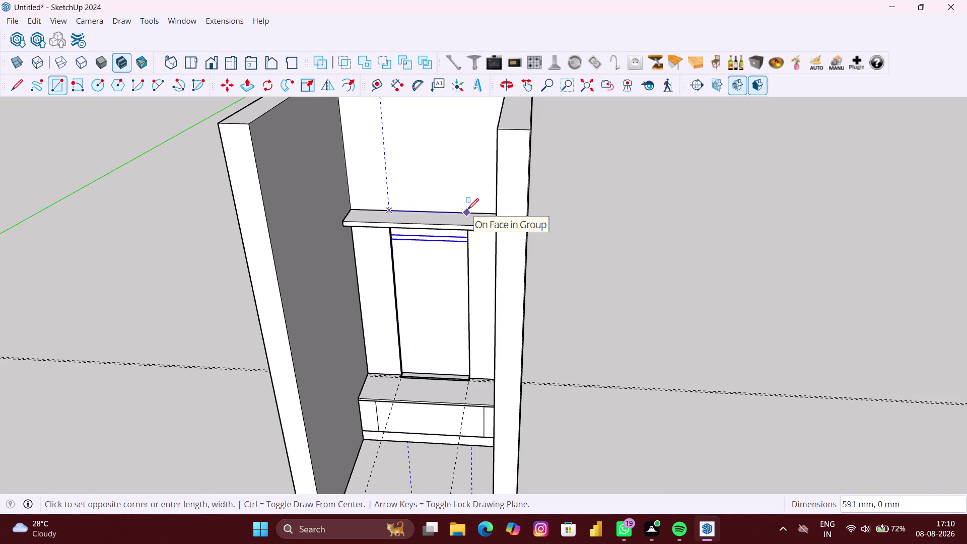
key(space)
scroll(down, 3)
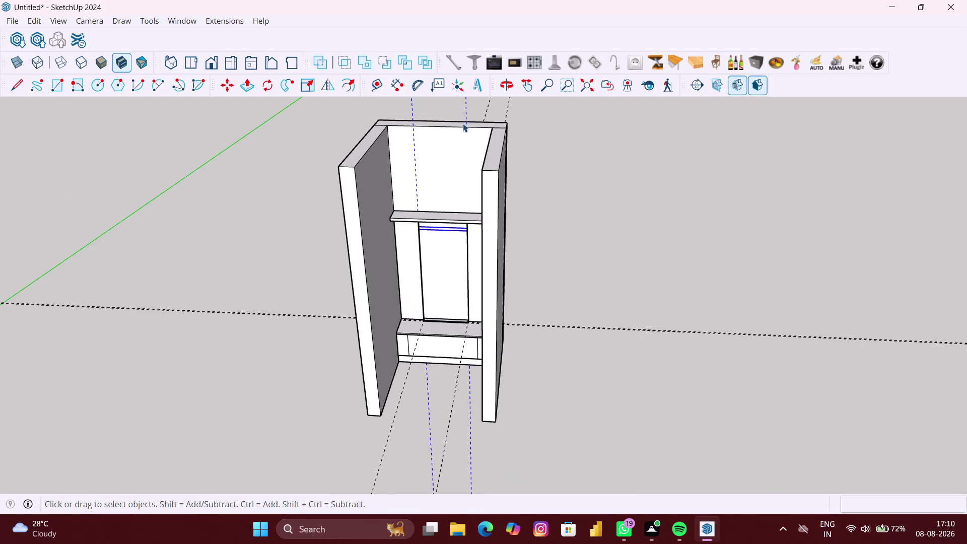
Select the thin strip under the shelf and undo two earlier changes.
click(465, 116)
middle_drag(511, 124, 510, 125)
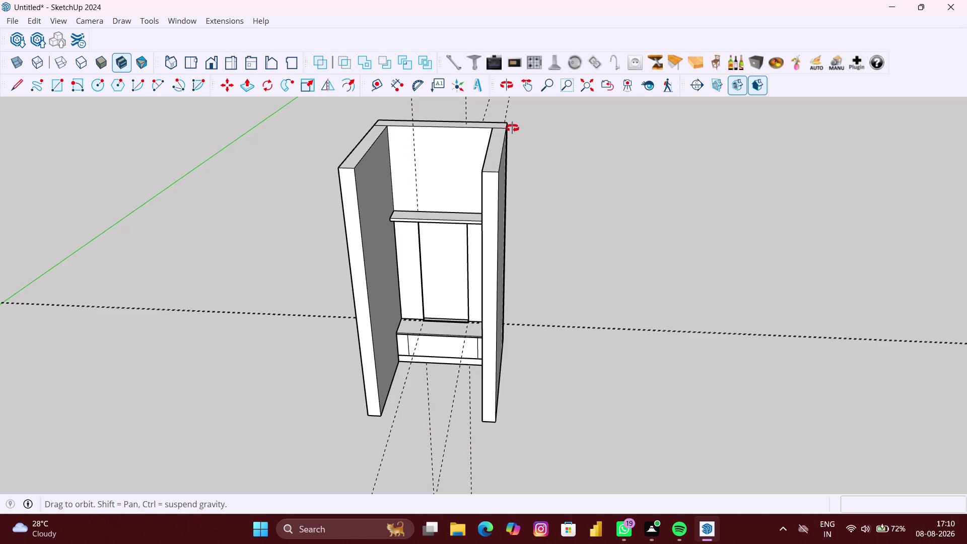
middle_drag(510, 125, 540, 133)
scroll(down, 3)
click(466, 120)
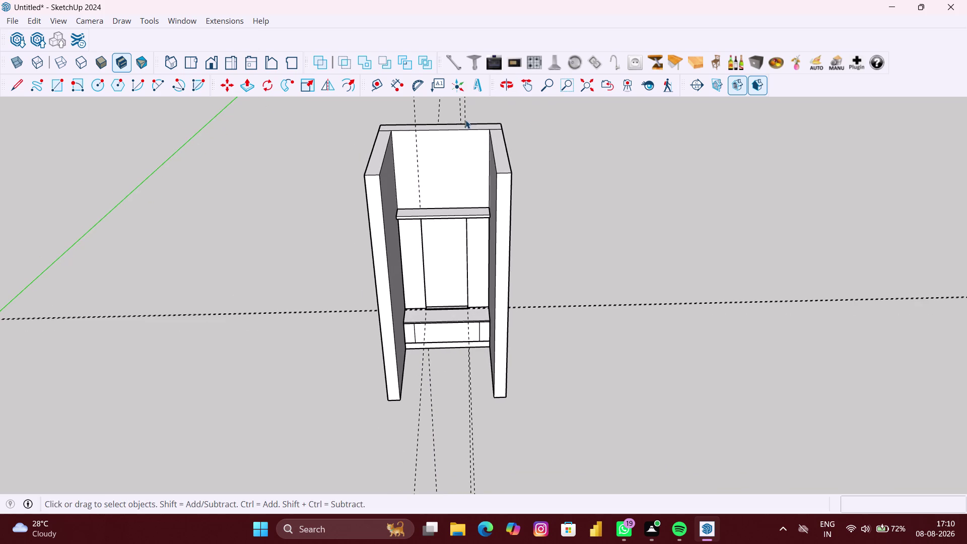
scroll(up, 3)
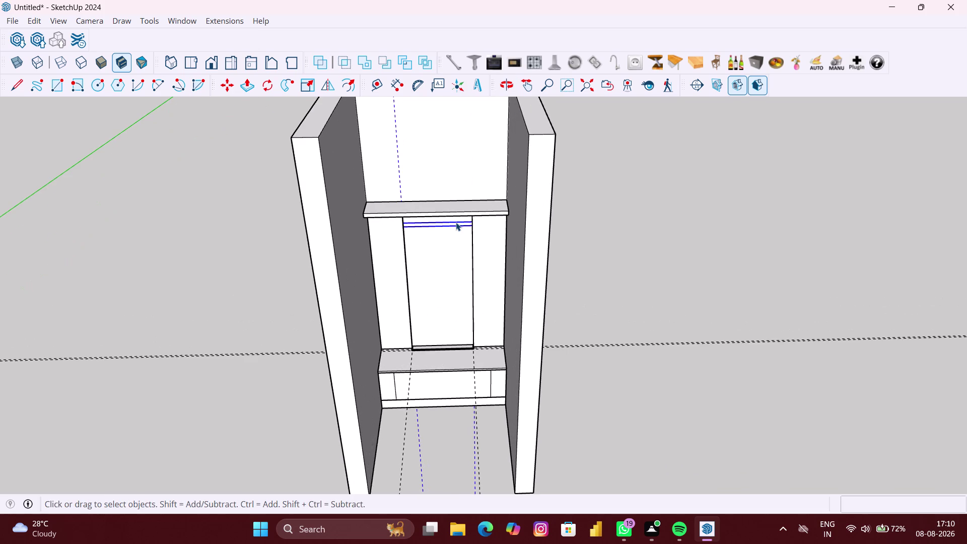
key(ctrl+z)
scroll(up, 3)
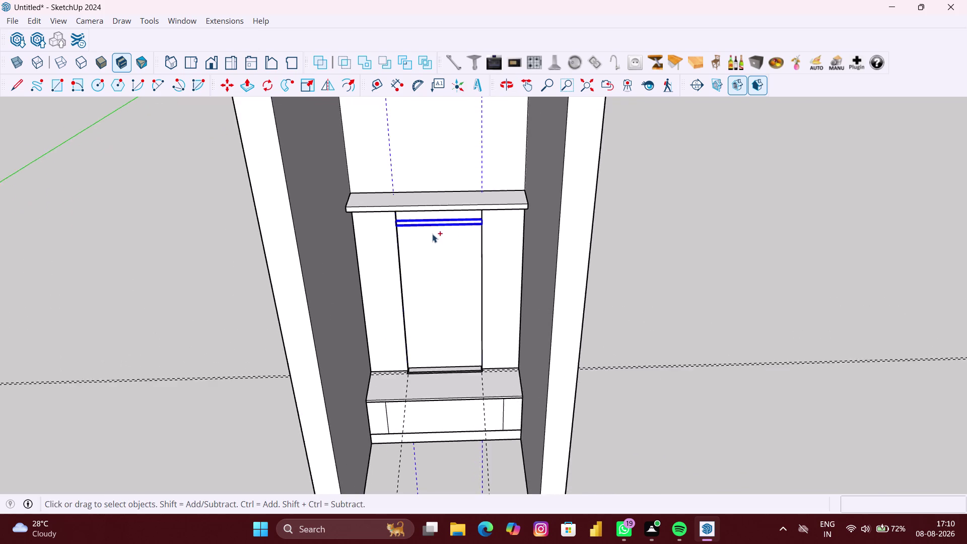
scroll(up, 3)
middle_drag(433, 215, 442, 135)
scroll(up, 3)
scroll(up, 3)
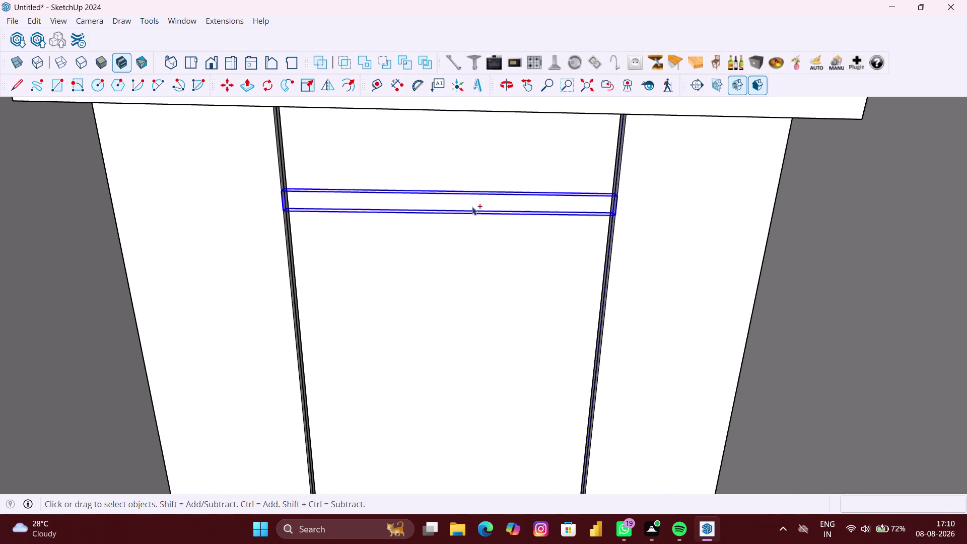
key(ctrl+z)
scroll(down, 3)
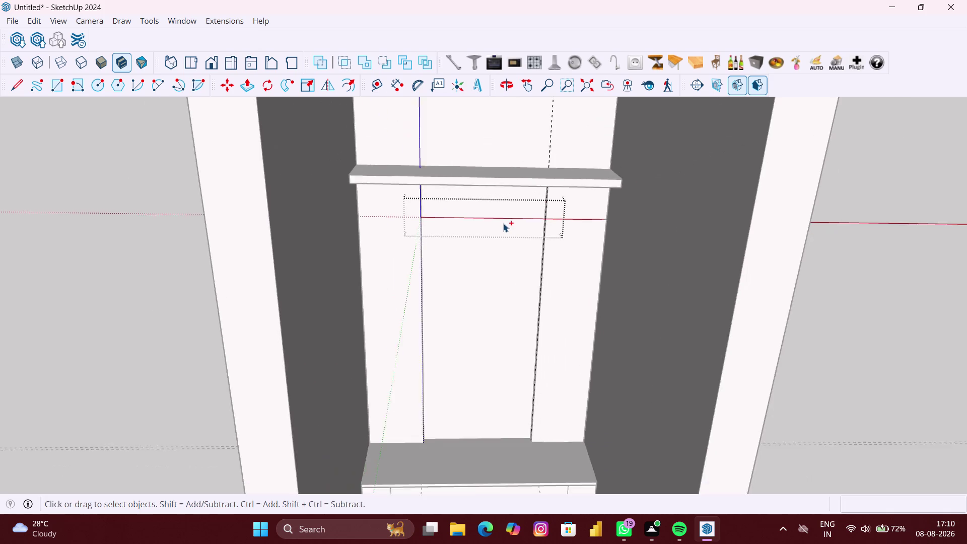
scroll(down, 3)
Box-select and delete the thin strip and the old guide lines above the shelf.
click(624, 207)
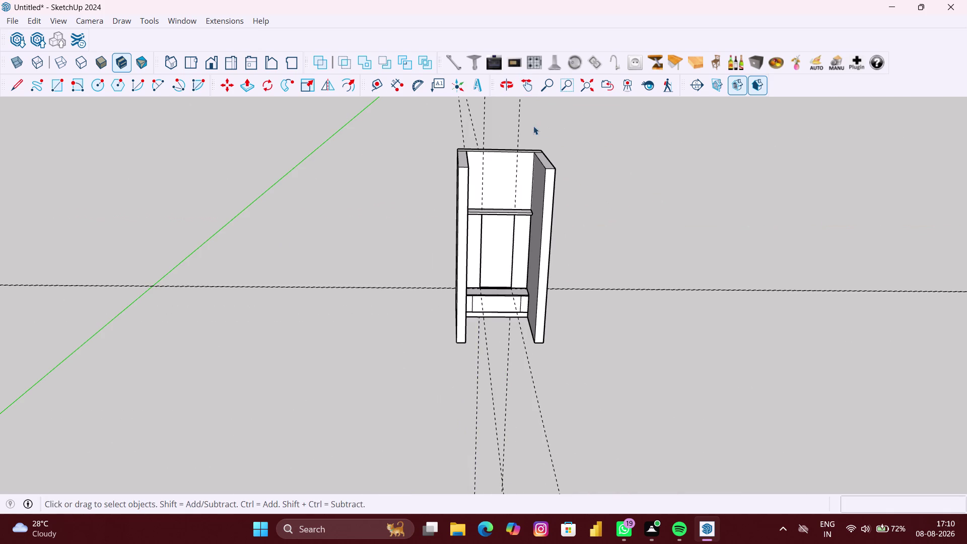
drag(534, 126, 433, 117)
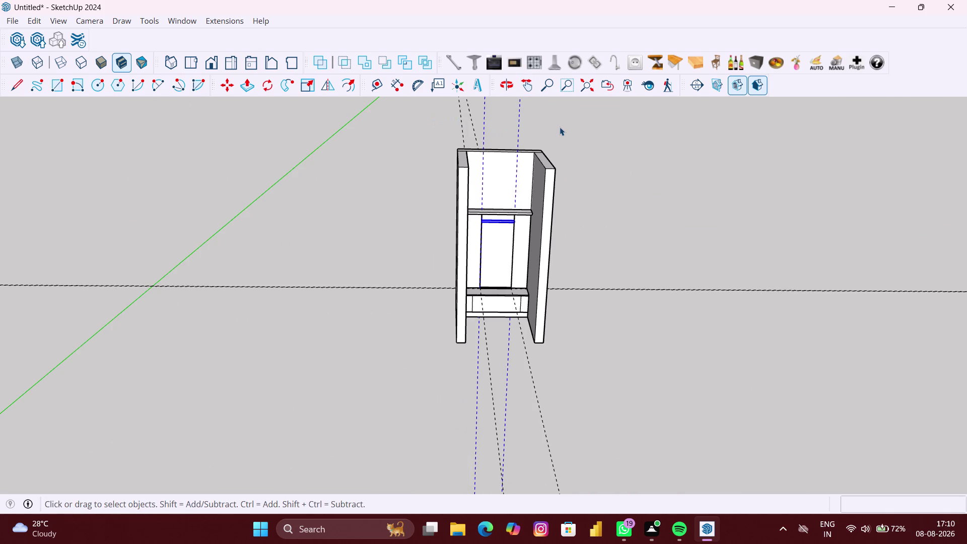
key(Delete)
middle_drag(515, 130, 556, 147)
drag(433, 123, 429, 125)
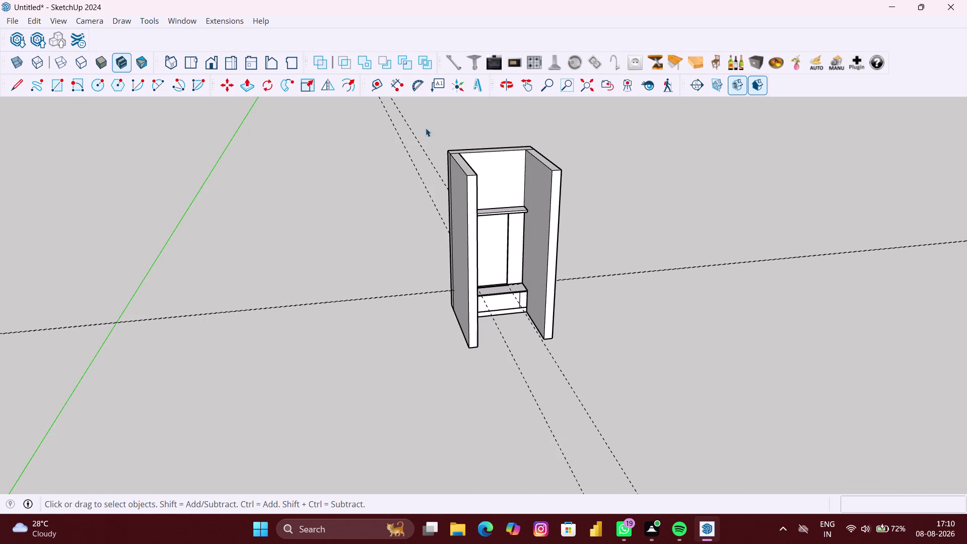
drag(429, 125, 375, 151)
key(Delete)
scroll(down, 3)
middle_drag(513, 162, 425, 117)
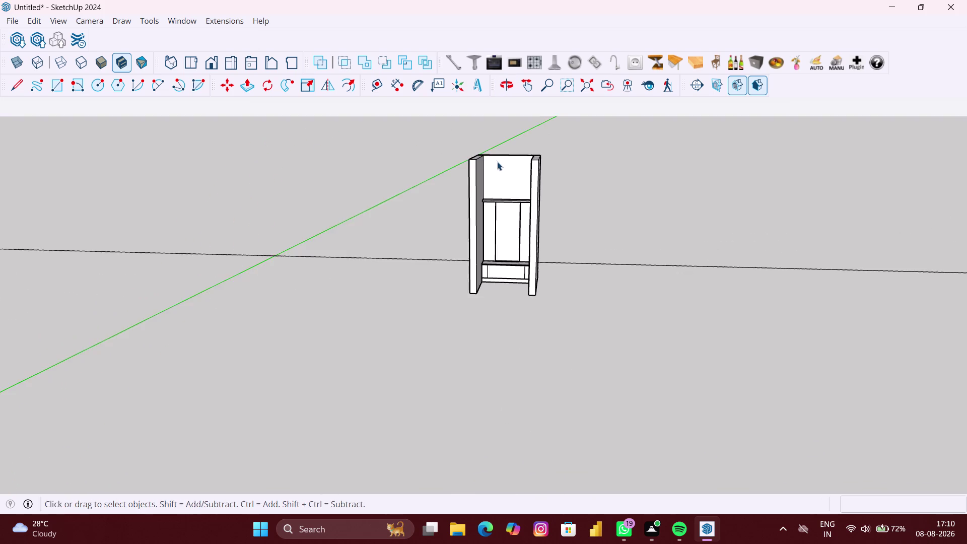
scroll(up, 3)
scroll(up, 3)
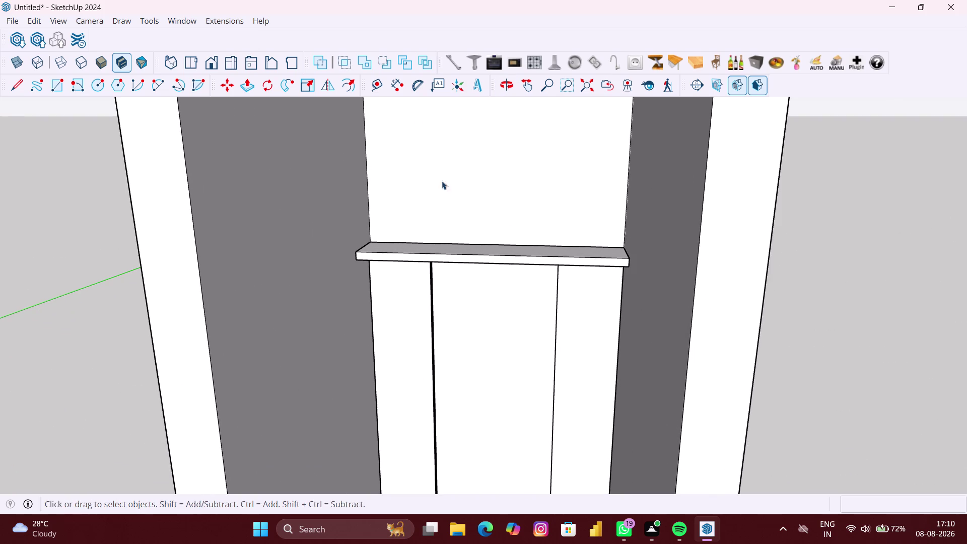
Drag a vertical guide from the shelf's back corner to the window's left edge.
click(376, 89)
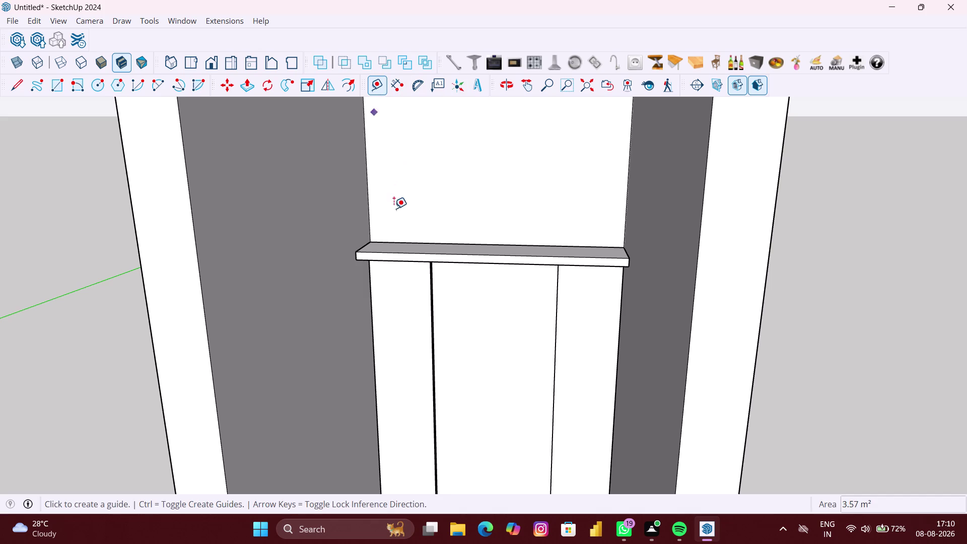
scroll(up, 3)
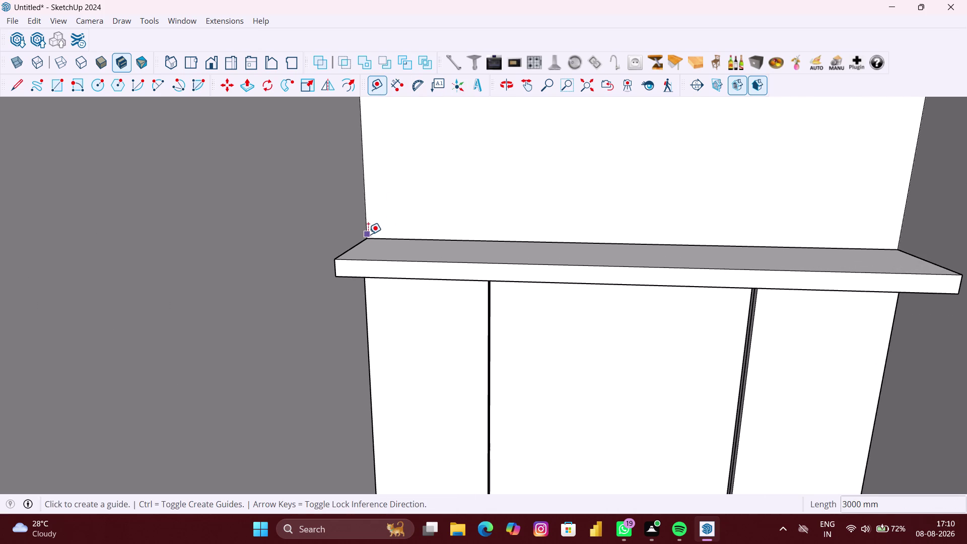
click(368, 234)
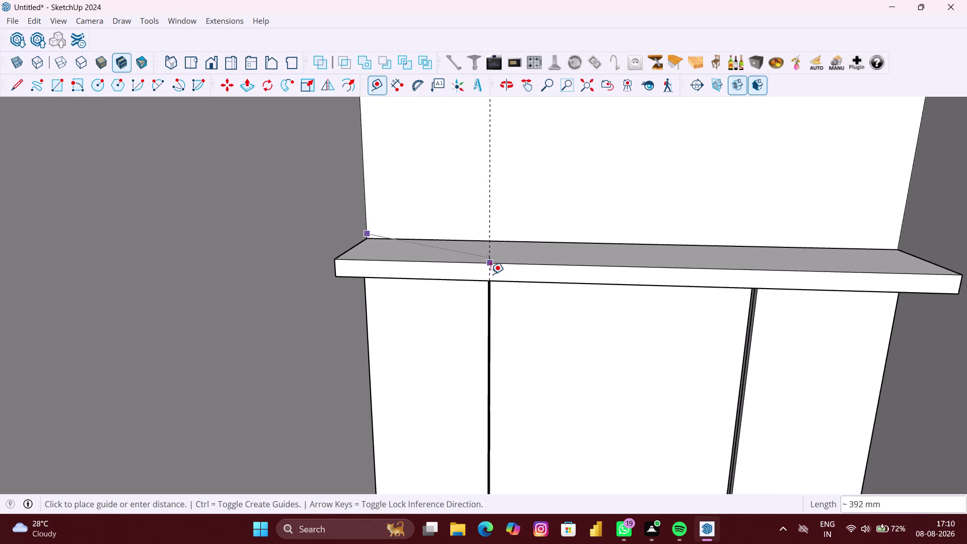
scroll(up, 3)
middle_drag(491, 293, 486, 294)
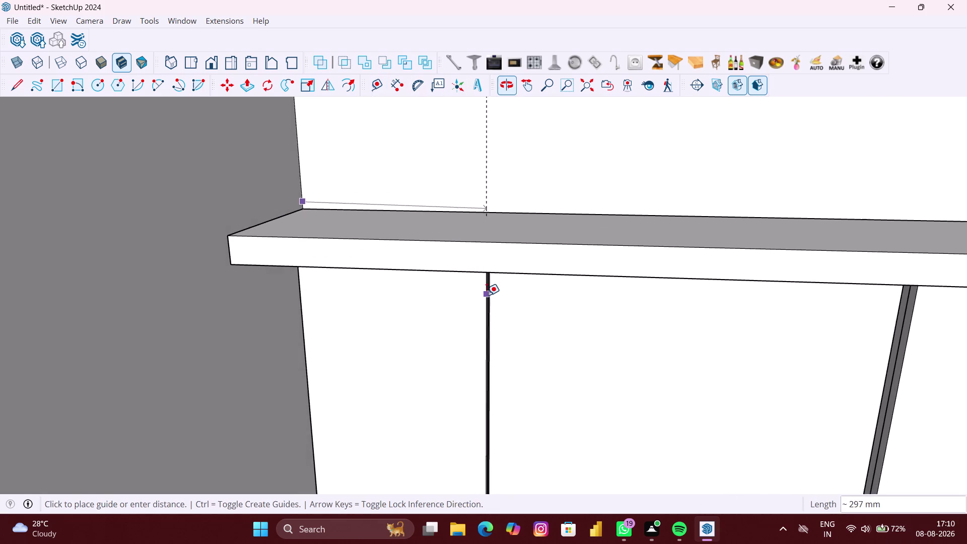
scroll(up, 3)
scroll(up, 3)
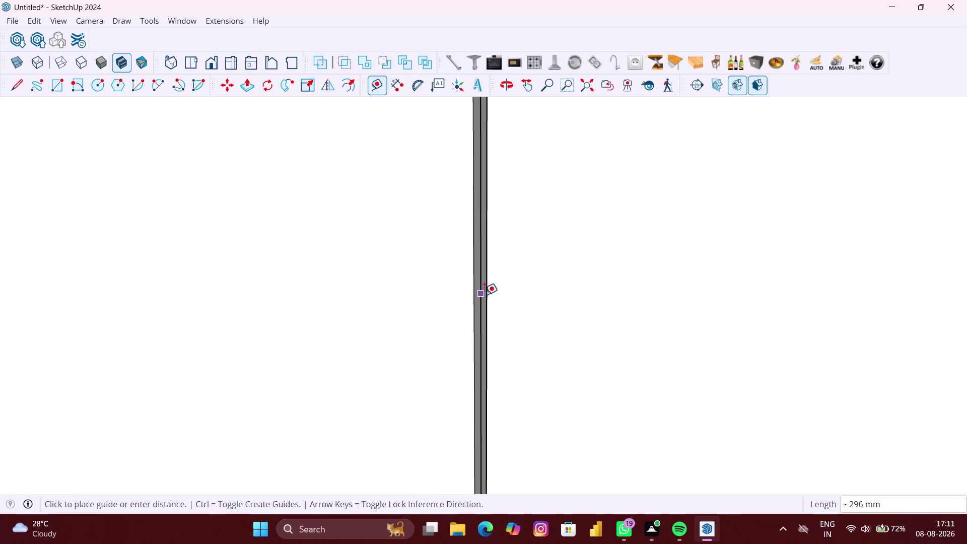
click(487, 288)
scroll(down, 3)
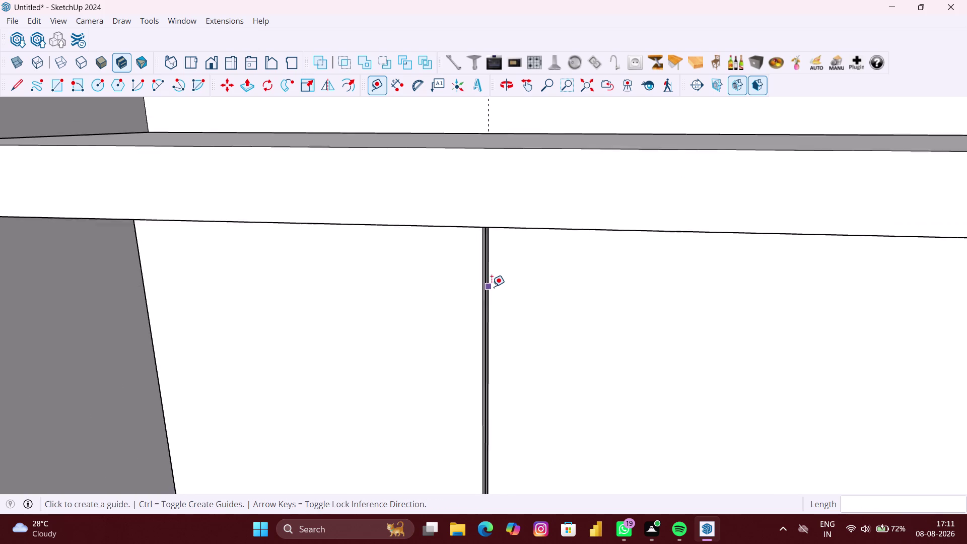
scroll(down, 3)
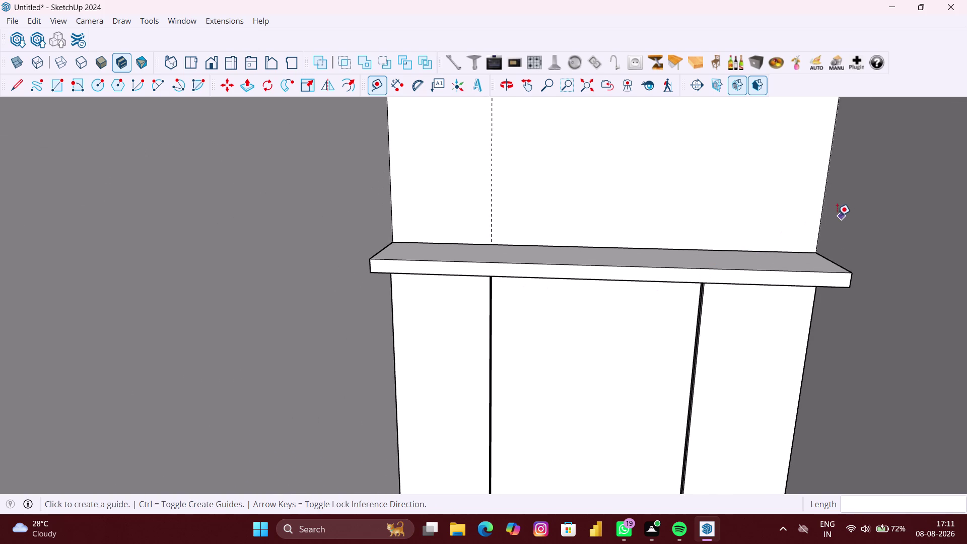
Drag a second guide from the right inner wall to the window's right edge.
click(824, 208)
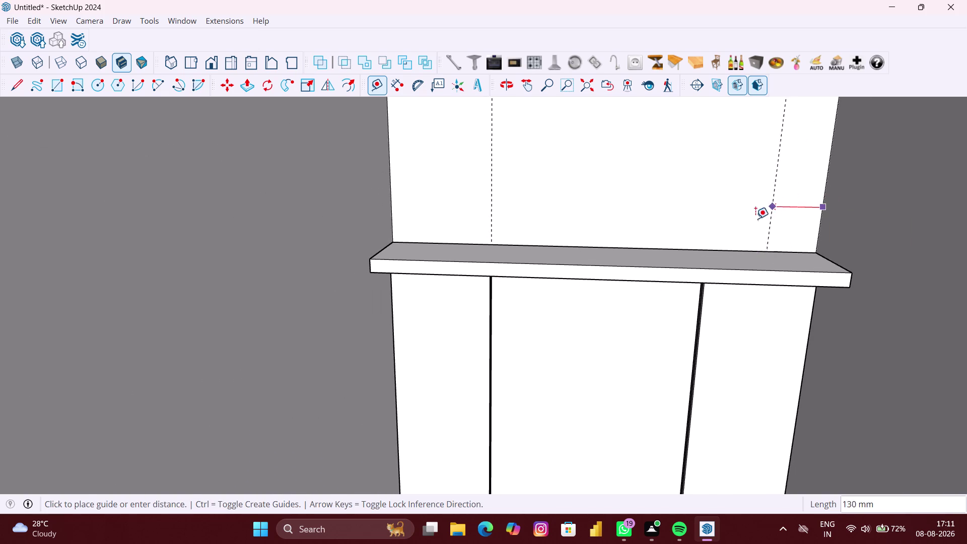
scroll(up, 3)
middle_drag(684, 319, 722, 320)
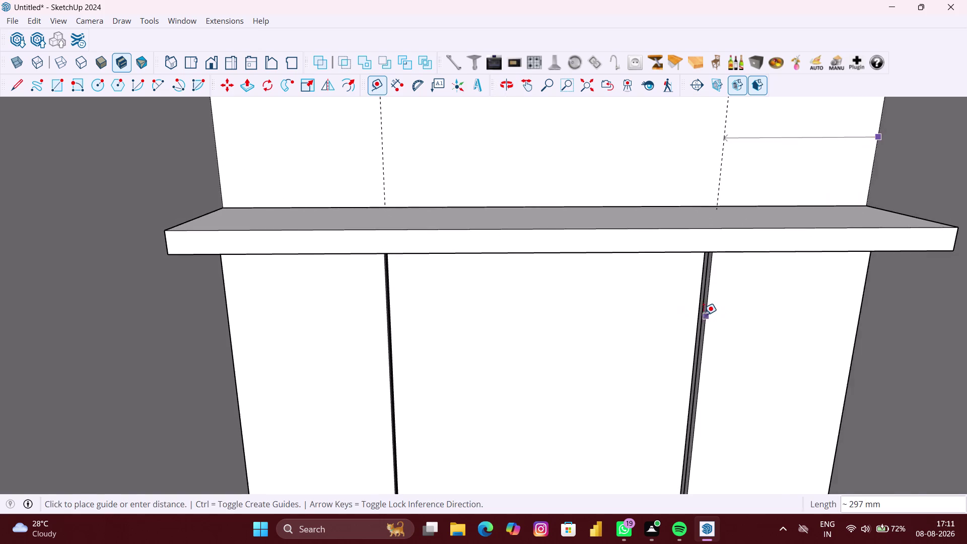
scroll(up, 3)
click(694, 308)
scroll(down, 3)
middle_drag(692, 308, 655, 305)
scroll(down, 3)
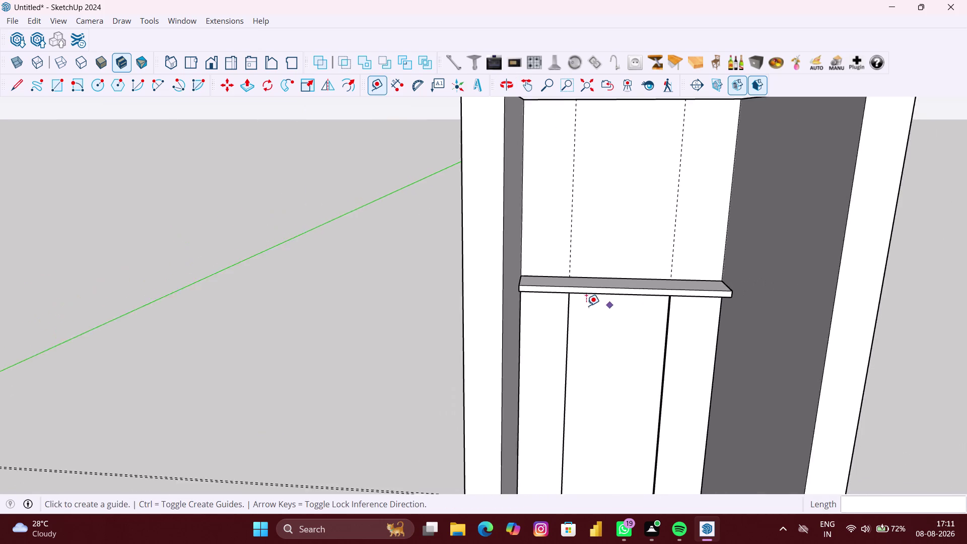
scroll(down, 3)
Pick the Rectangle tool and orbit toward the back panel above the shelf.
key(r)
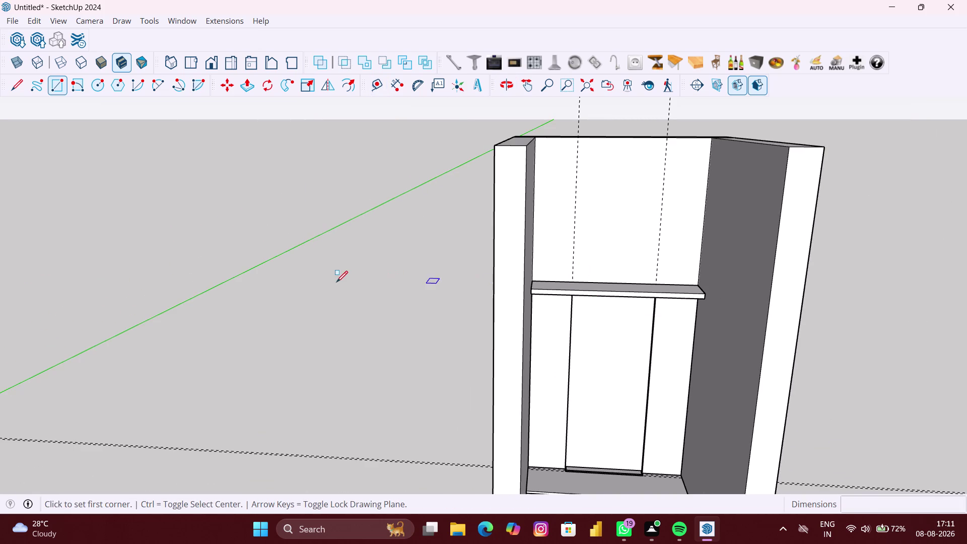
right_click(337, 282)
click(376, 323)
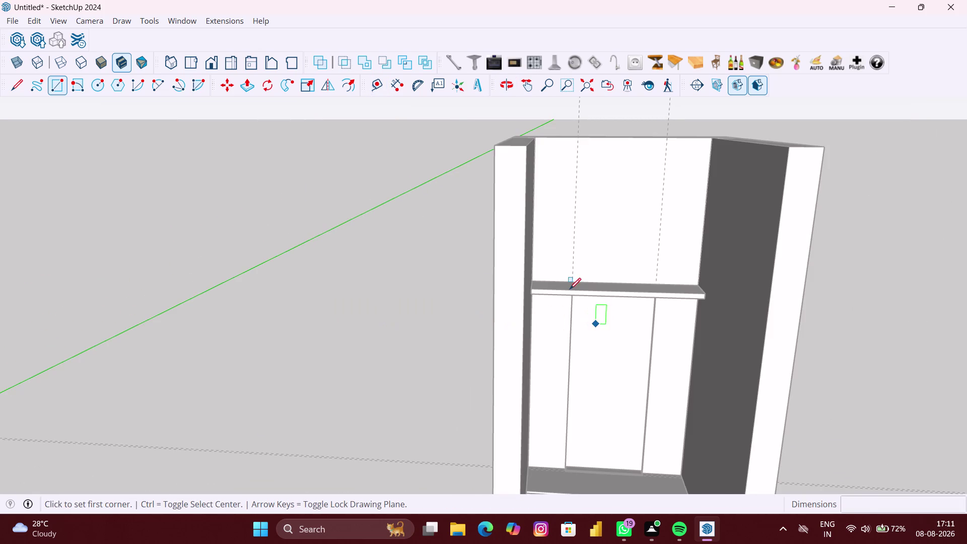
scroll(up, 3)
scroll(up, 3)
middle_drag(572, 286, 555, 294)
scroll(up, 3)
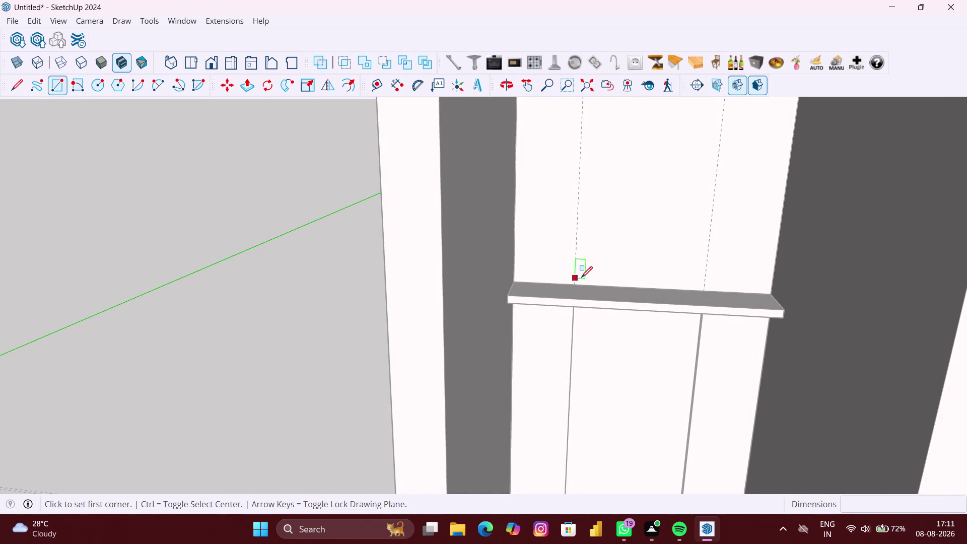
scroll(up, 3)
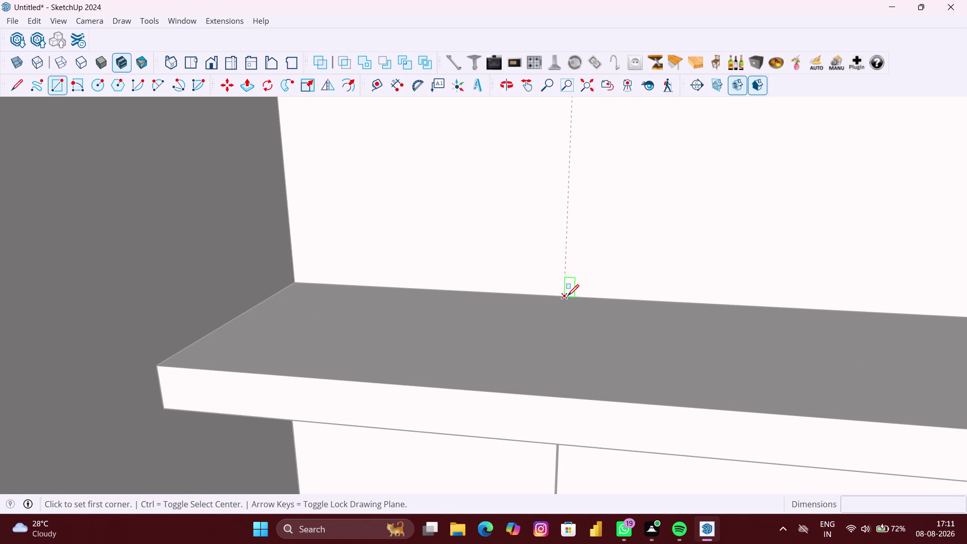
Draw the window rectangle, about 600 by 707 mm, upward from the shelf edge.
click(568, 295)
scroll(down, 3)
scroll(down, 3)
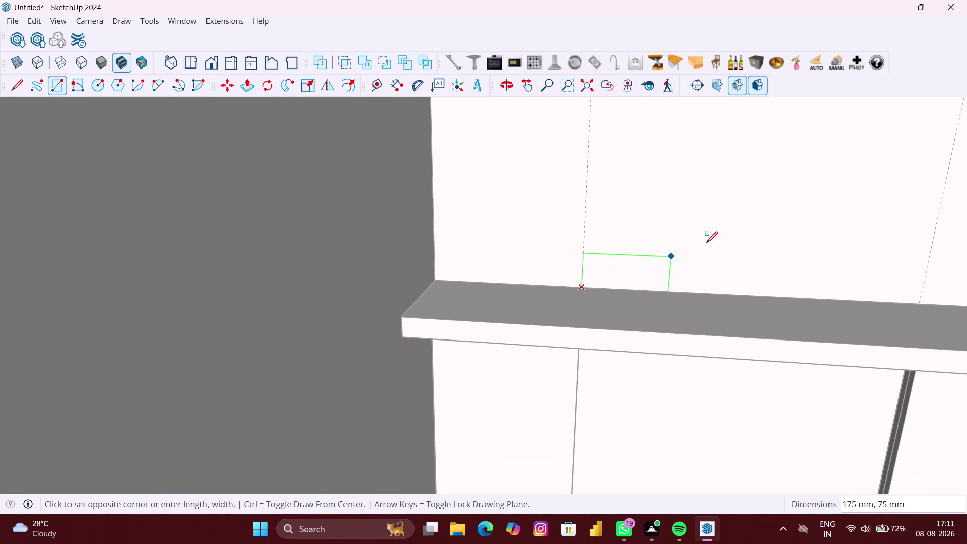
scroll(down, 3)
scroll(down, 3)
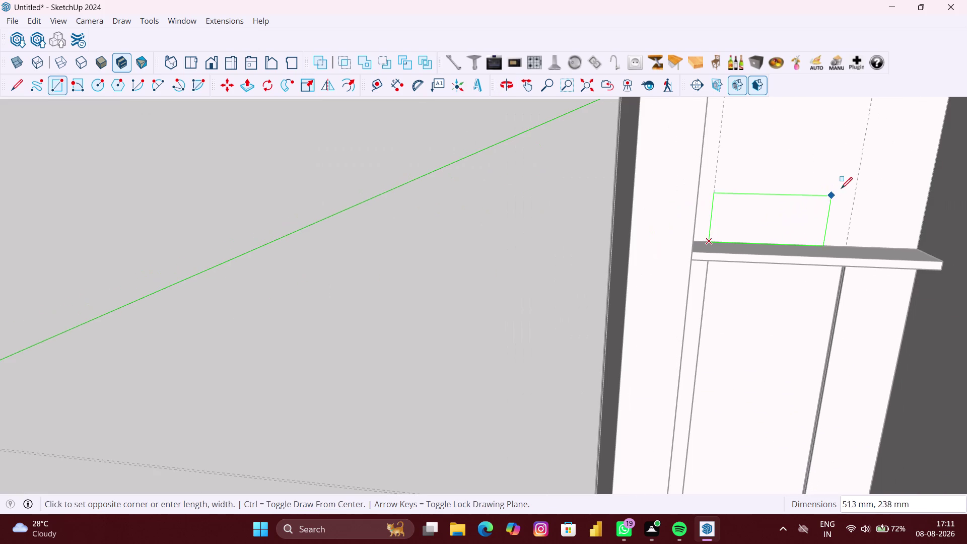
scroll(down, 3)
scroll(down, 3)
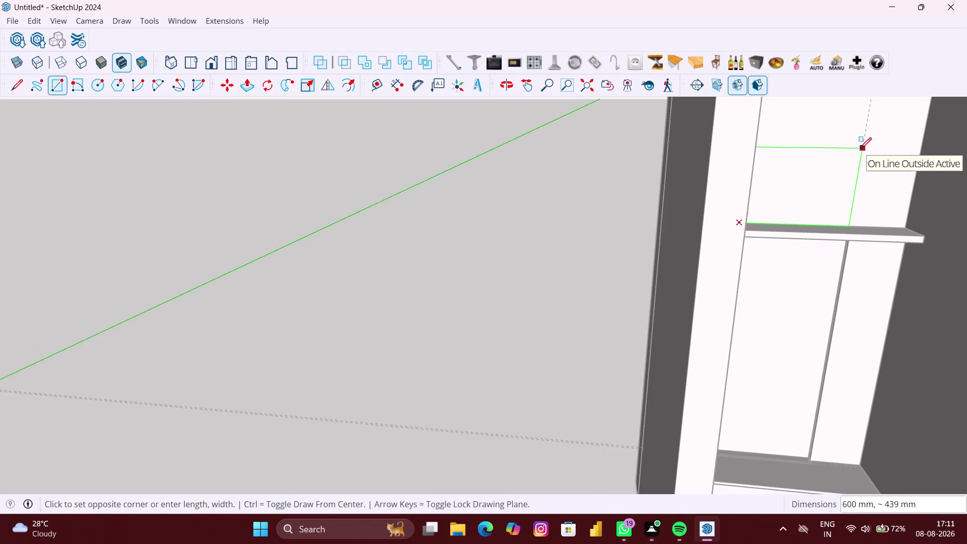
scroll(down, 3)
middle_drag(861, 149, 826, 169)
middle_drag(879, 137, 871, 164)
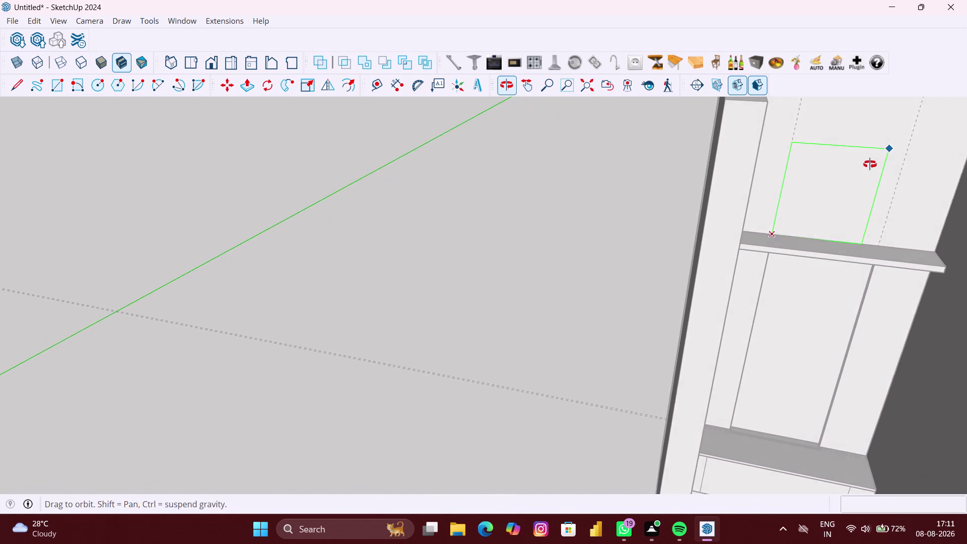
middle_drag(871, 163, 871, 165)
middle_click(876, 161)
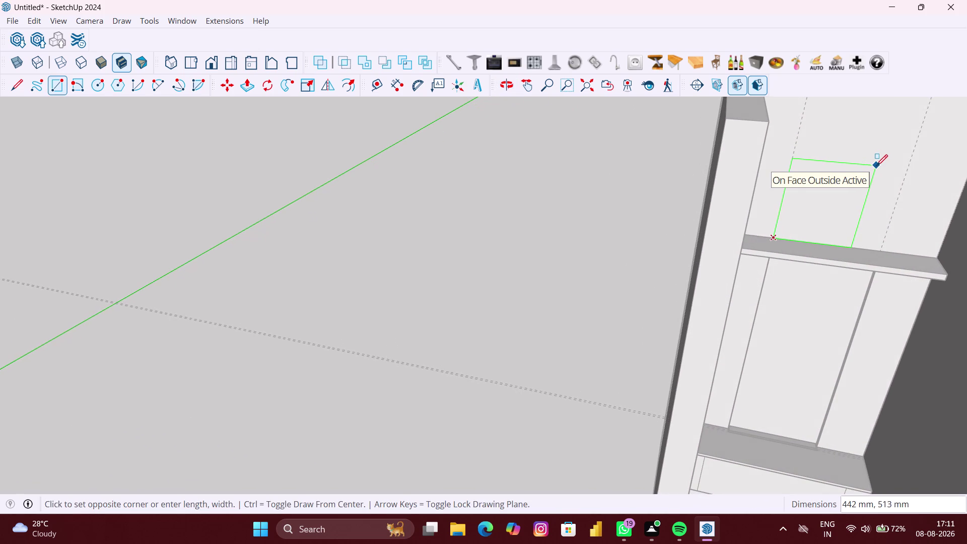
middle_drag(877, 165, 748, 202)
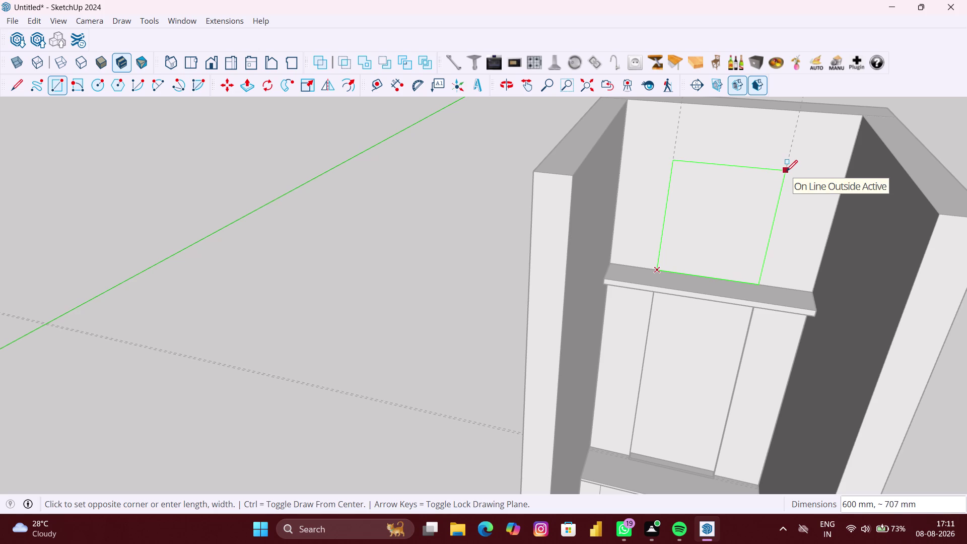
click(787, 171)
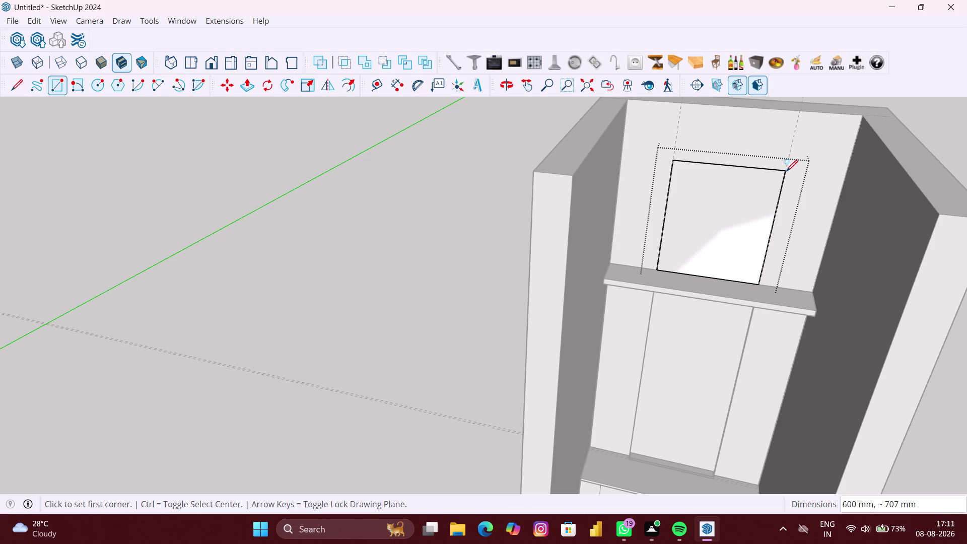
Offset the window rectangle inward about 51 mm and select the inner face.
key(p)
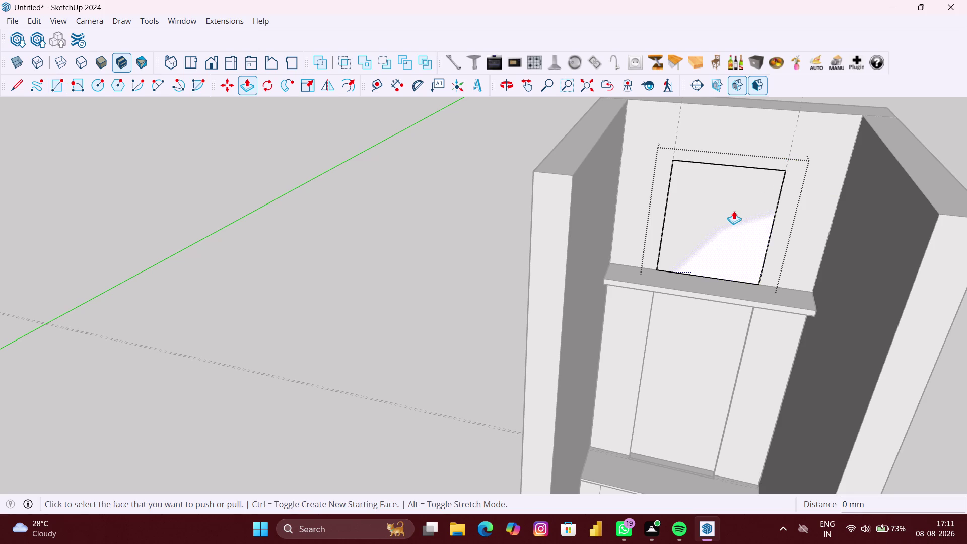
key(f)
click(728, 220)
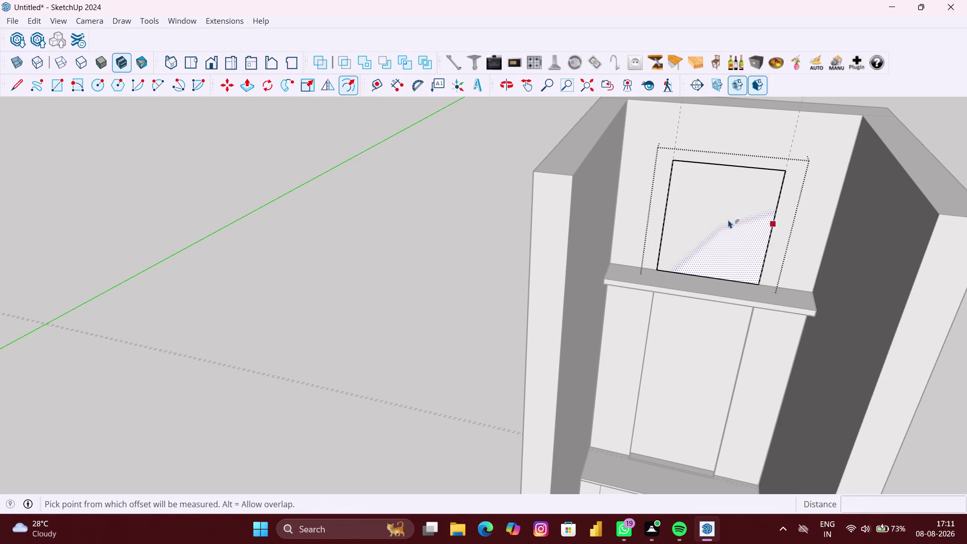
click(758, 252)
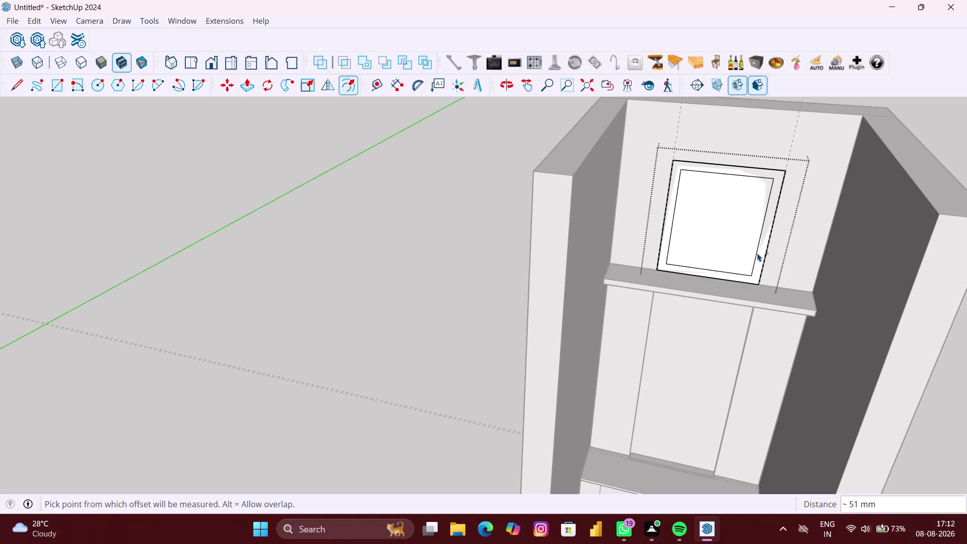
click(714, 241)
key(space)
click(714, 238)
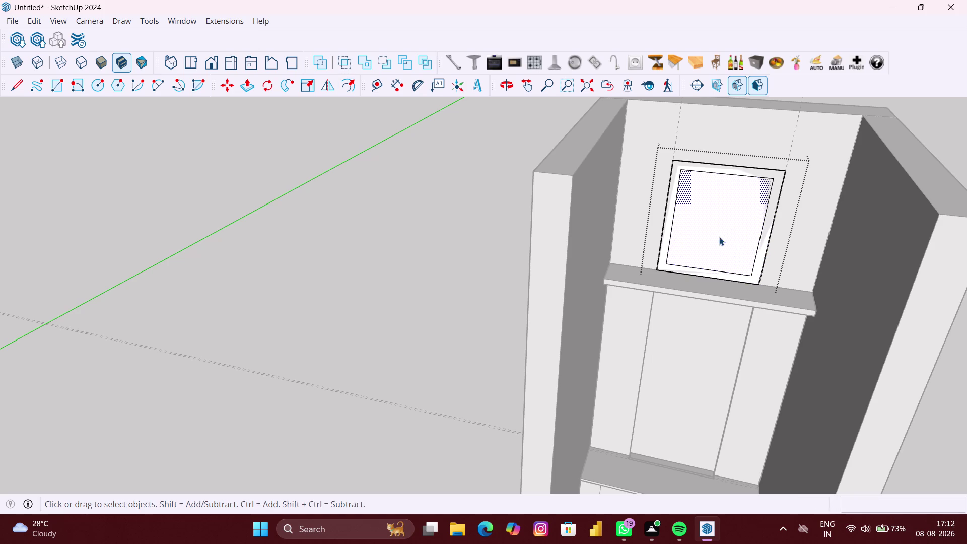
click(727, 223)
key(p)
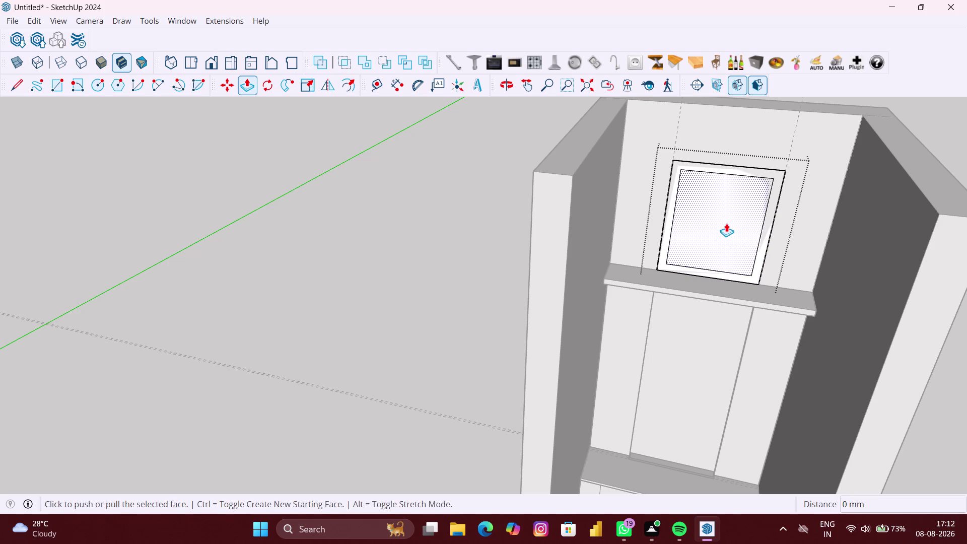
click(722, 223)
scroll(down, 3)
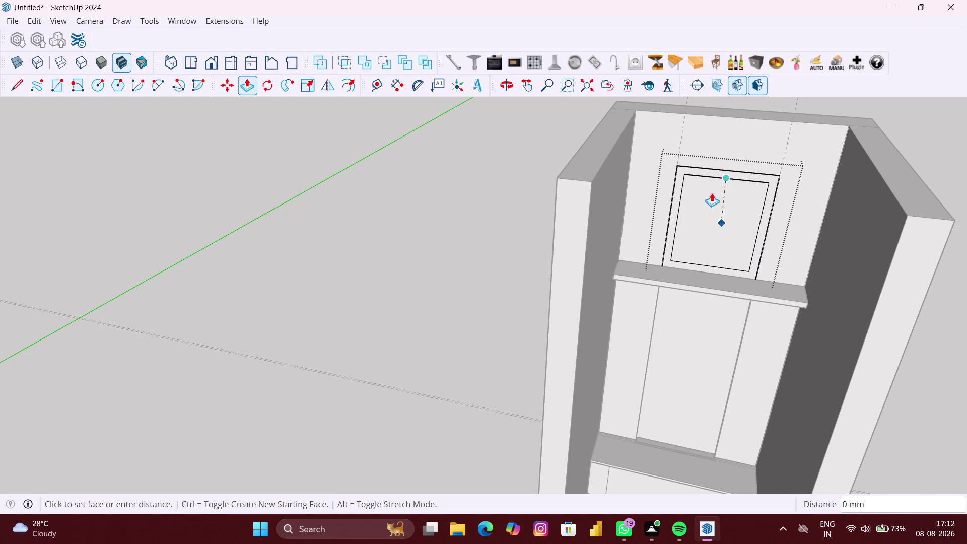
middle_drag(712, 195, 813, 195)
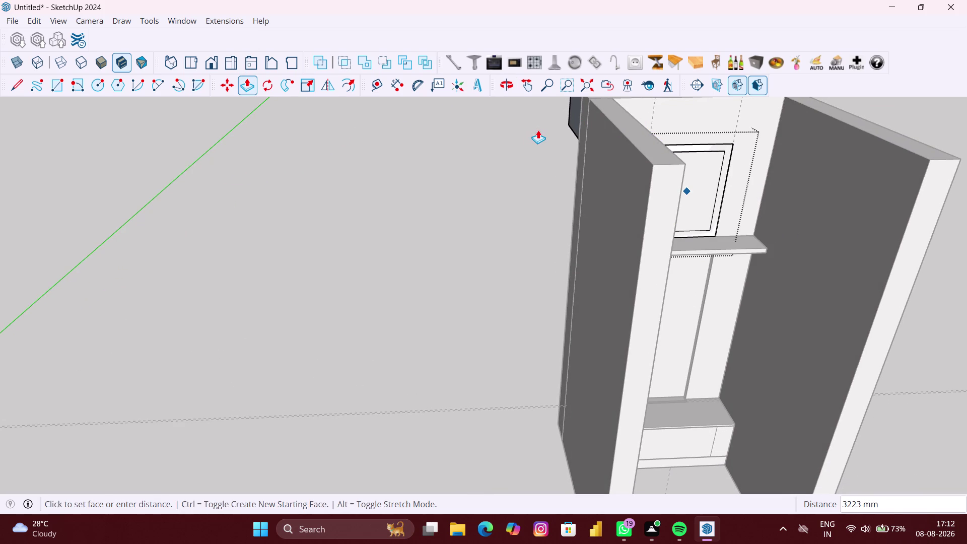
key(9)
text(MM)
key(Return)
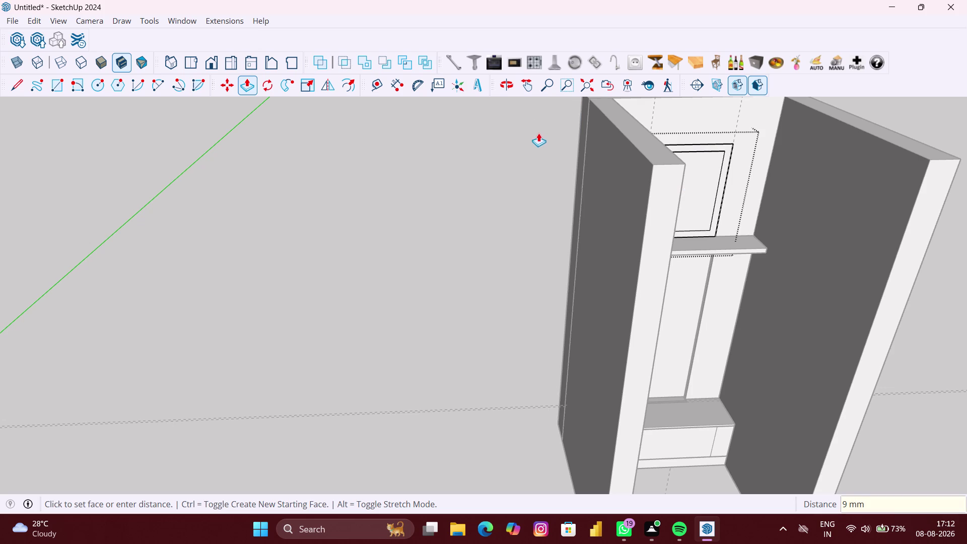
scroll(down, 3)
middle_drag(544, 146, 954, 145)
middle_drag(370, 145, 450, 126)
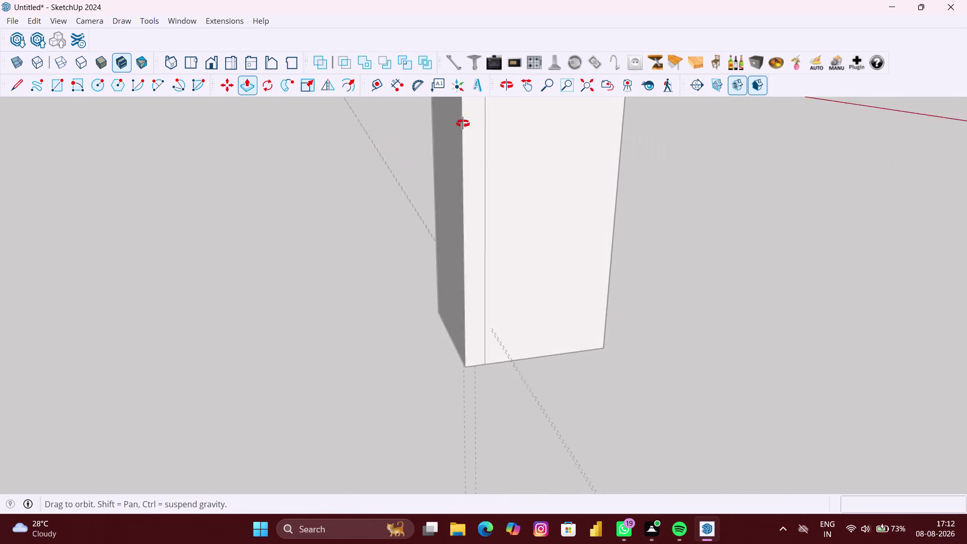
middle_drag(450, 126, 546, 126)
scroll(down, 3)
middle_drag(521, 147, 449, 156)
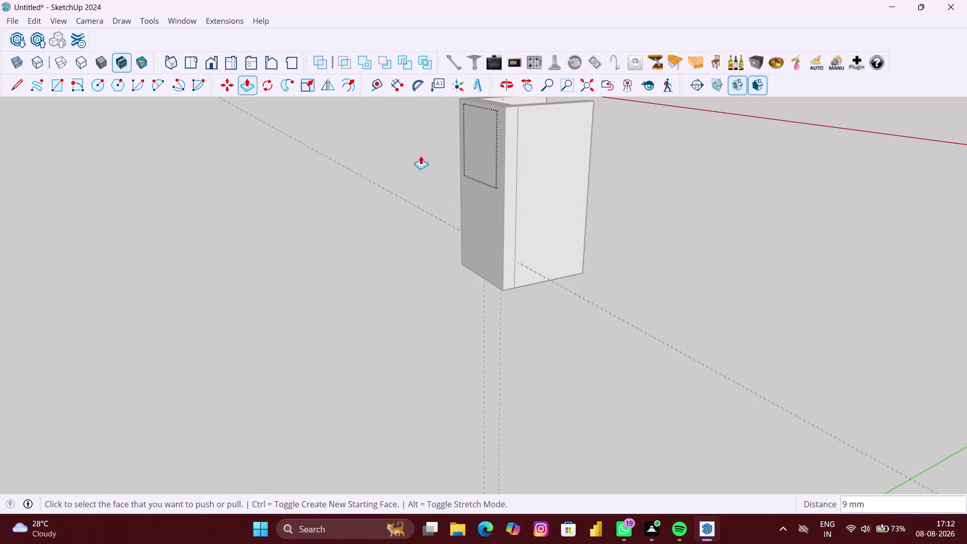
middle_drag(480, 134, 230, 156)
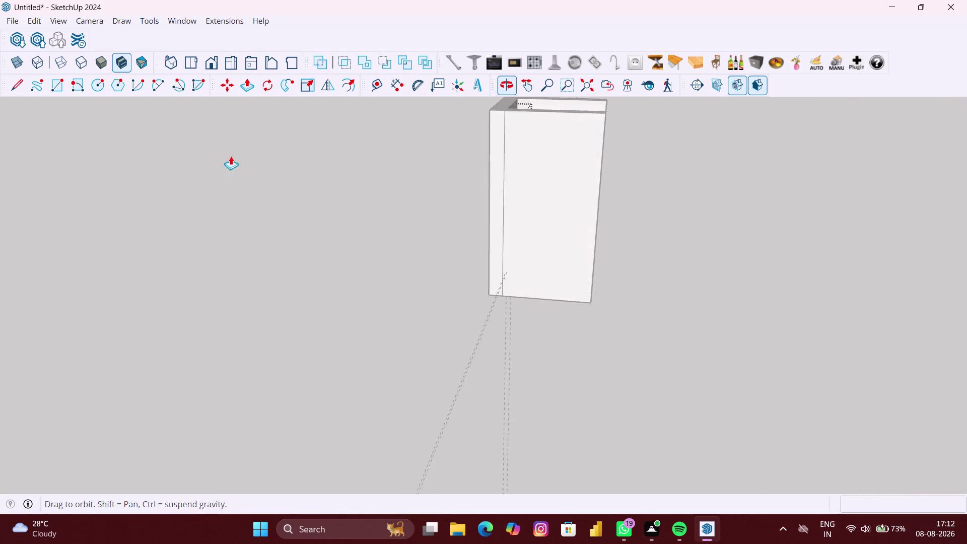
middle_drag(665, 164, 489, 161)
scroll(up, 3)
middle_drag(613, 173, 601, 171)
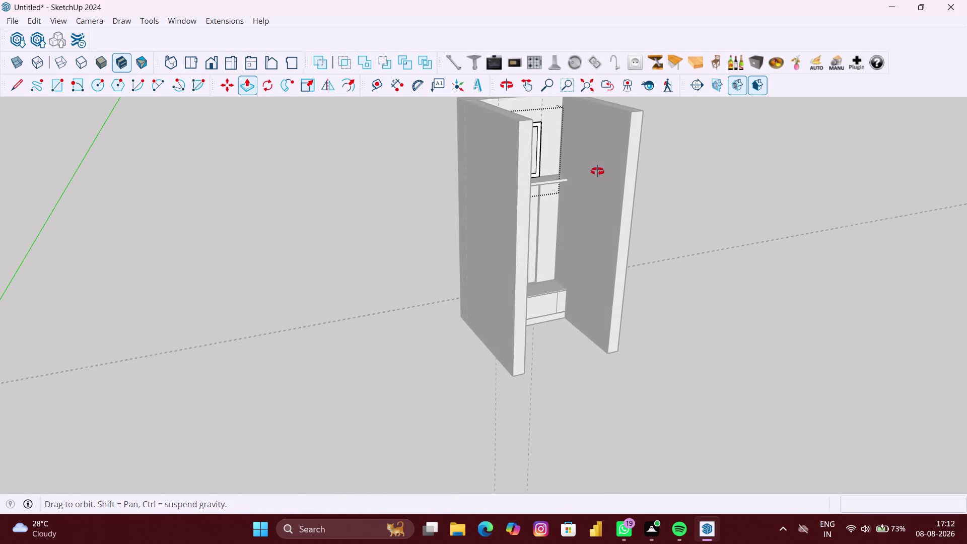
middle_drag(601, 172, 561, 170)
scroll(up, 3)
click(532, 155)
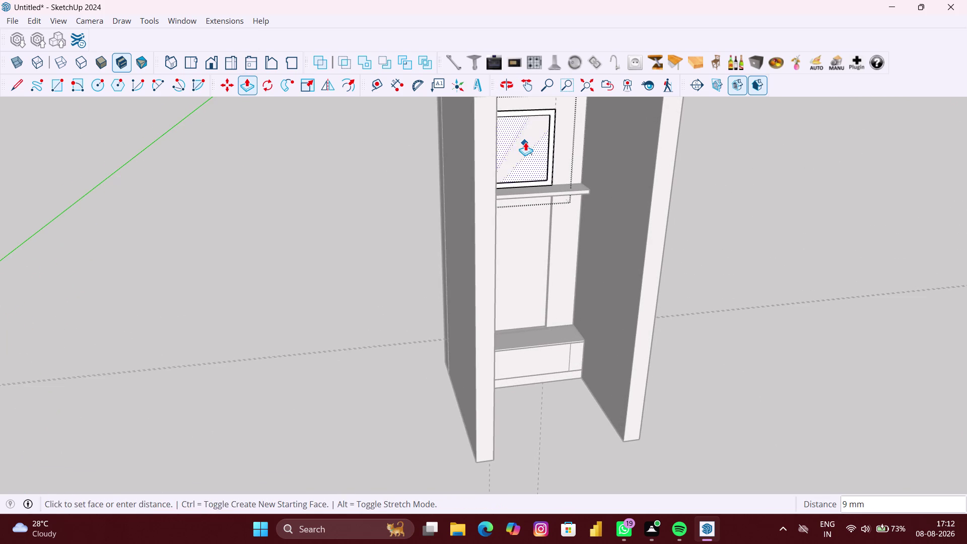
scroll(down, 3)
middle_drag(525, 142, 505, 169)
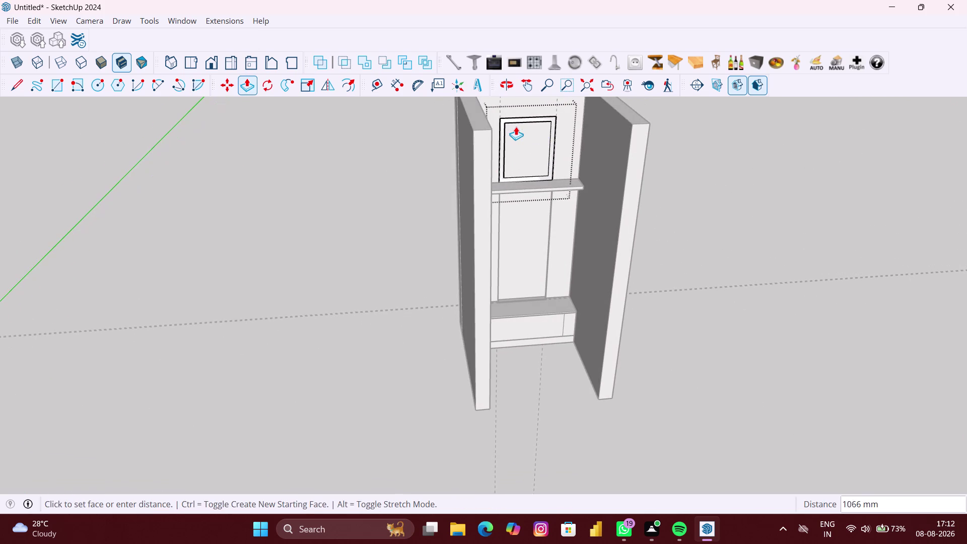
middle_click(516, 127)
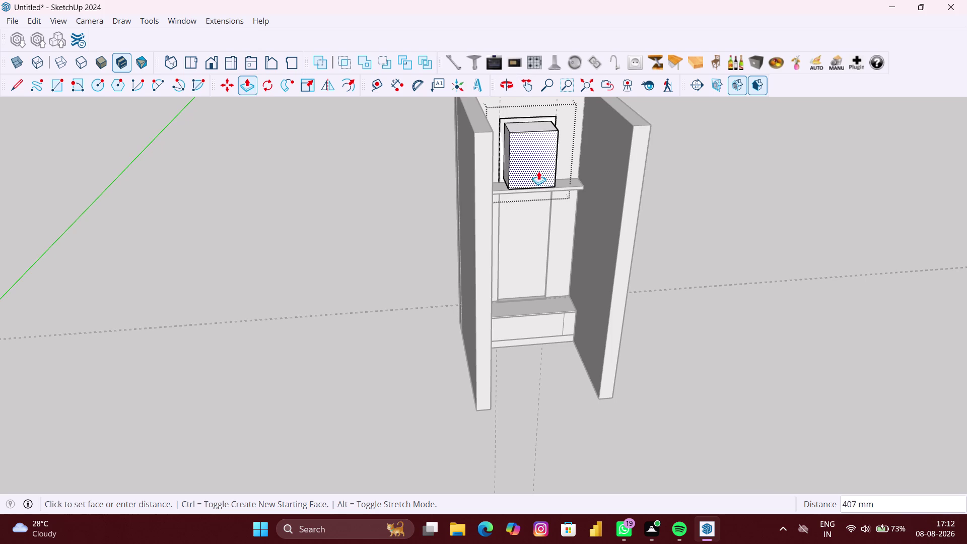
middle_drag(445, 129, 472, 138)
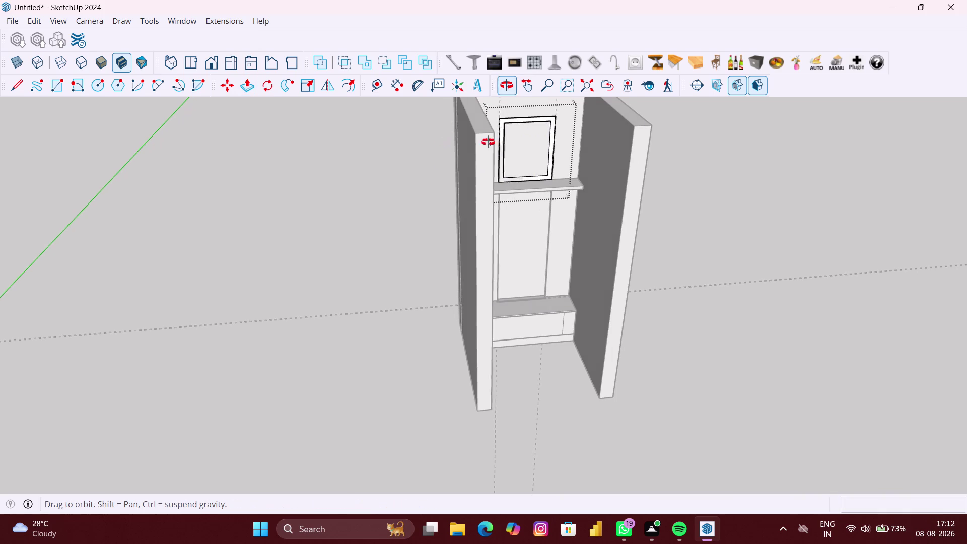
middle_drag(471, 138, 800, 152)
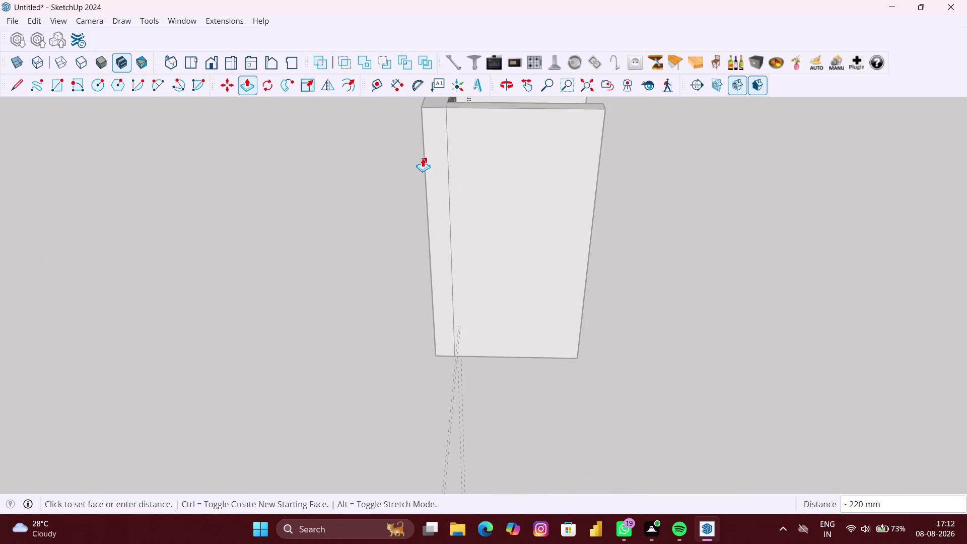
click(423, 158)
scroll(down, 3)
middle_drag(422, 157, 754, 116)
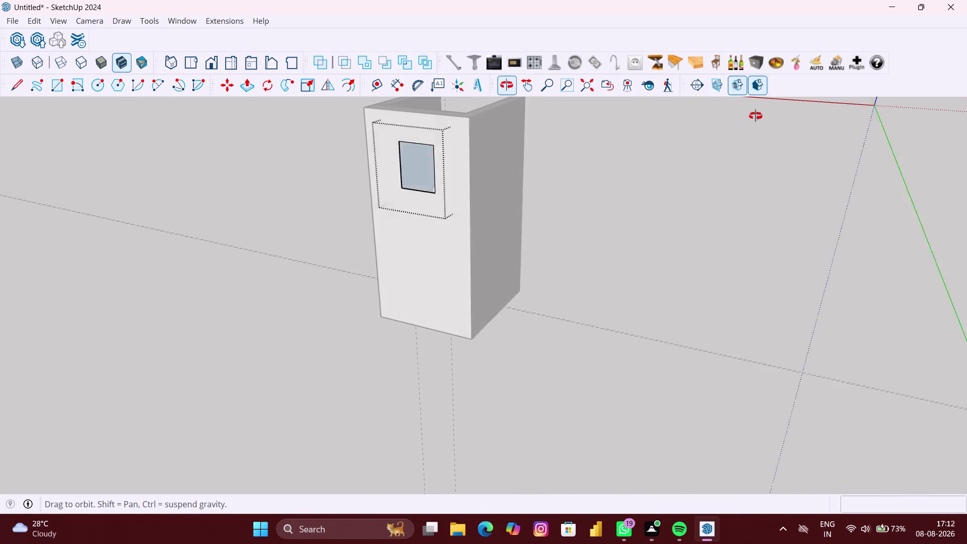
middle_drag(755, 116, 756, 116)
key(space)
click(424, 172)
click(424, 171)
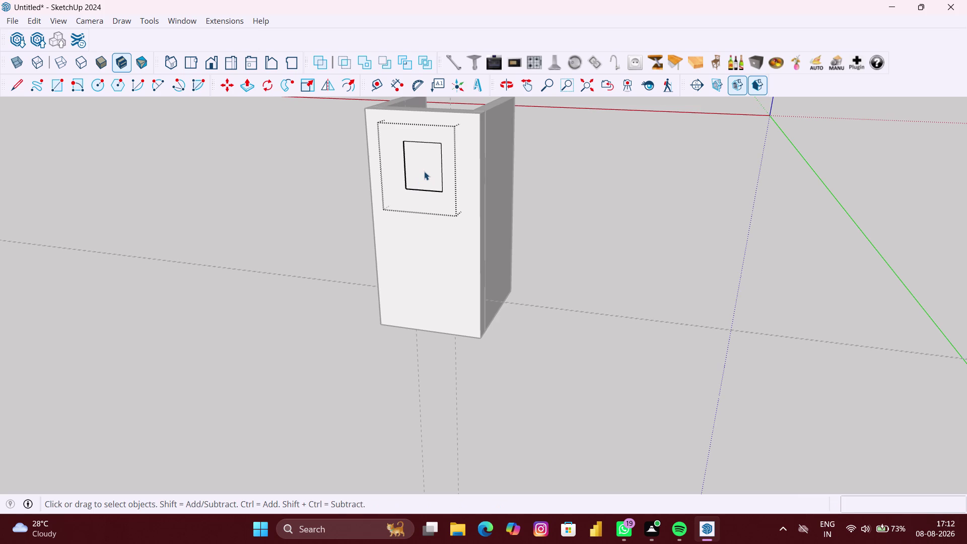
scroll(up, 3)
click(425, 171)
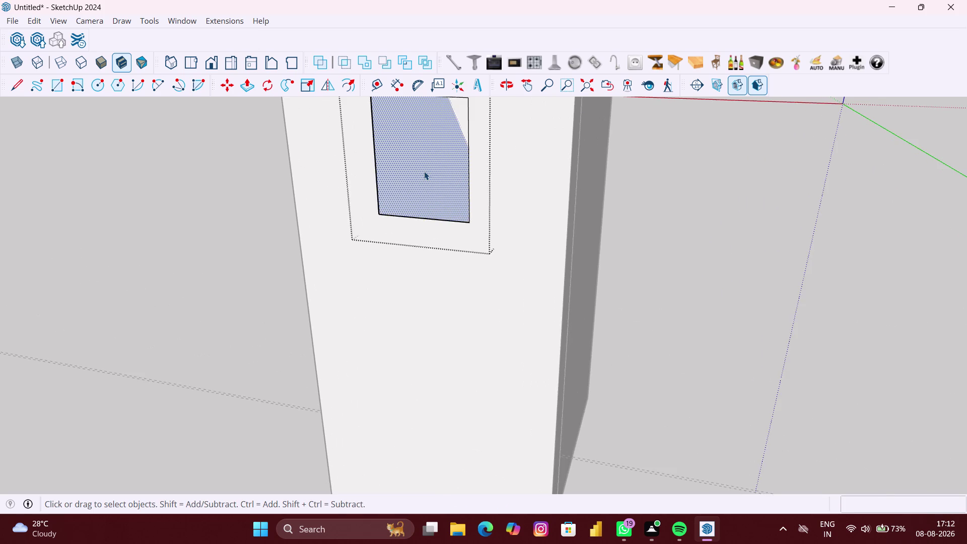
scroll(down, 3)
key(ctrl+z)
middle_drag(505, 174, 214, 181)
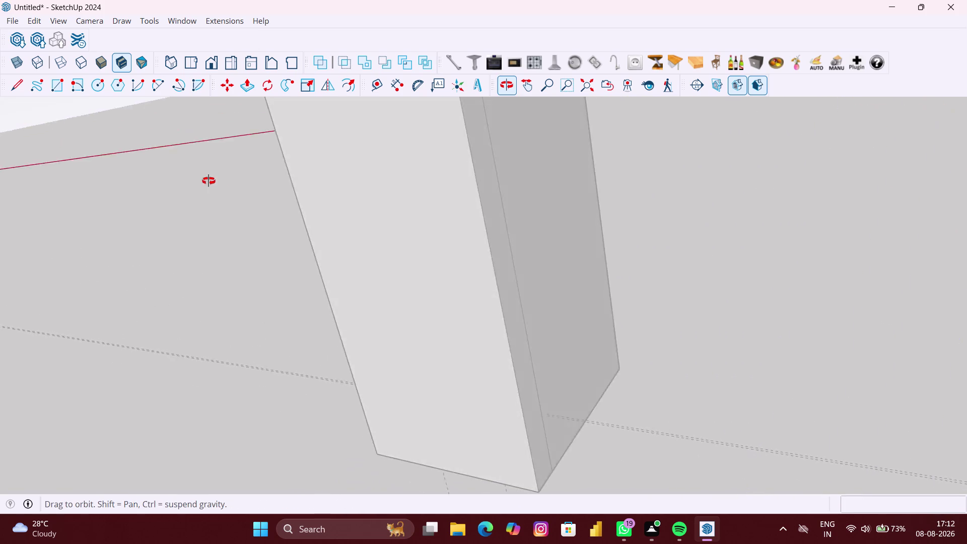
middle_drag(215, 181, 209, 181)
scroll(down, 3)
middle_drag(686, 165, 367, 237)
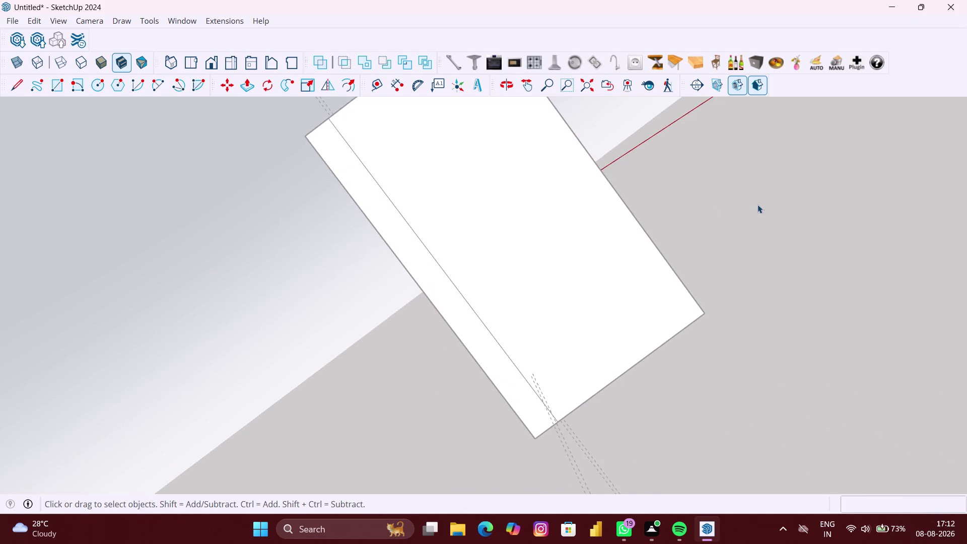
scroll(down, 3)
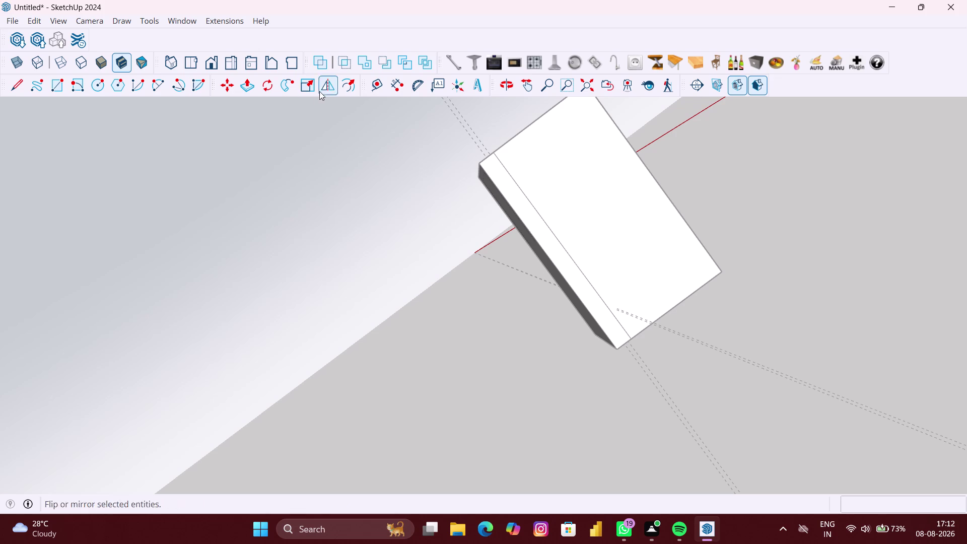
click(585, 90)
middle_drag(654, 167, 497, 226)
scroll(up, 3)
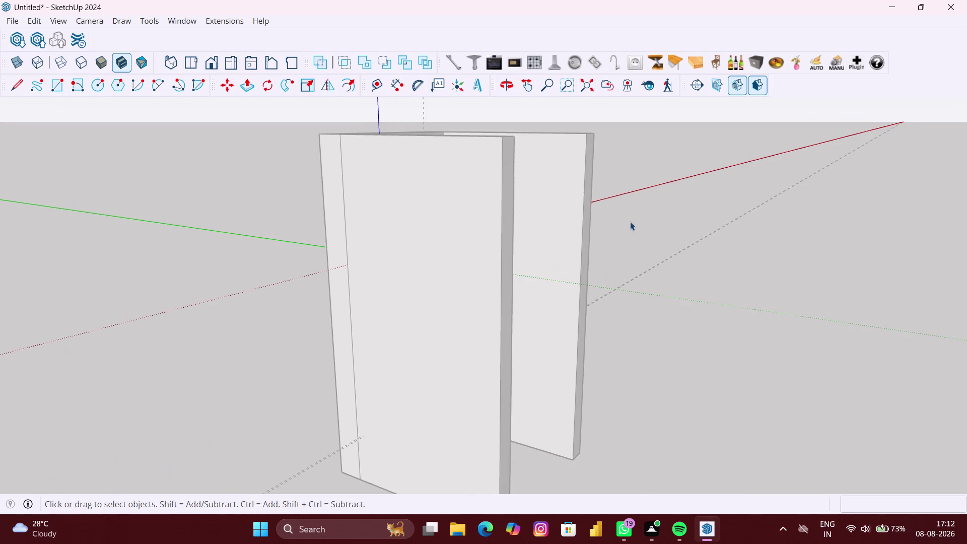
middle_drag(625, 220, 473, 227)
scroll(up, 3)
middle_drag(458, 215, 421, 212)
scroll(up, 3)
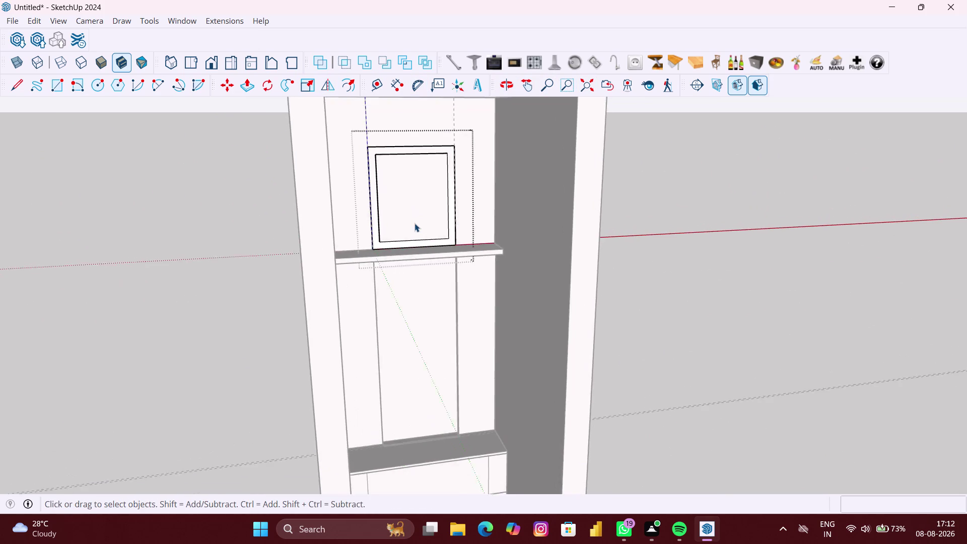
scroll(up, 3)
scroll(up, 3)
scroll(up, 3)
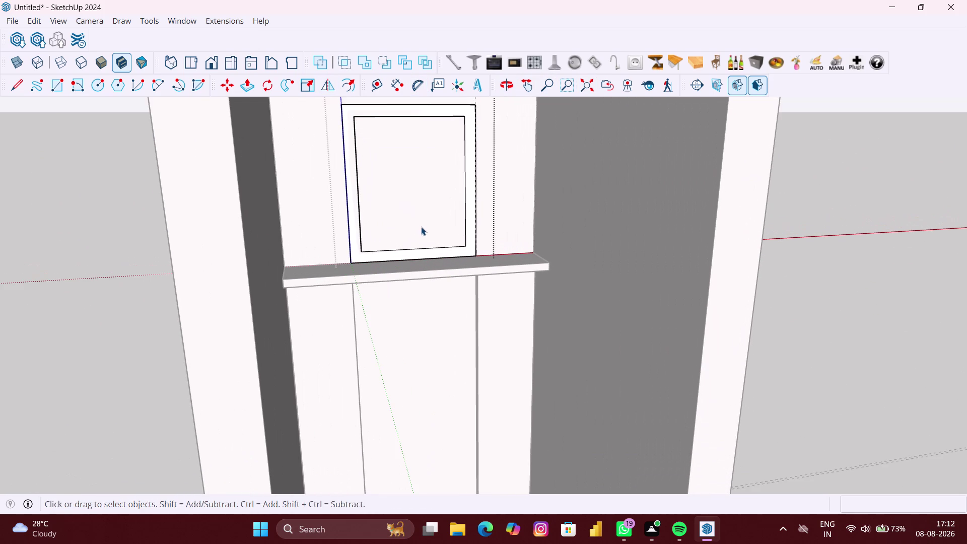
Pick the inner outline edges and undo four times to remove the inner border.
double_click(421, 227)
scroll(up, 3)
click(441, 233)
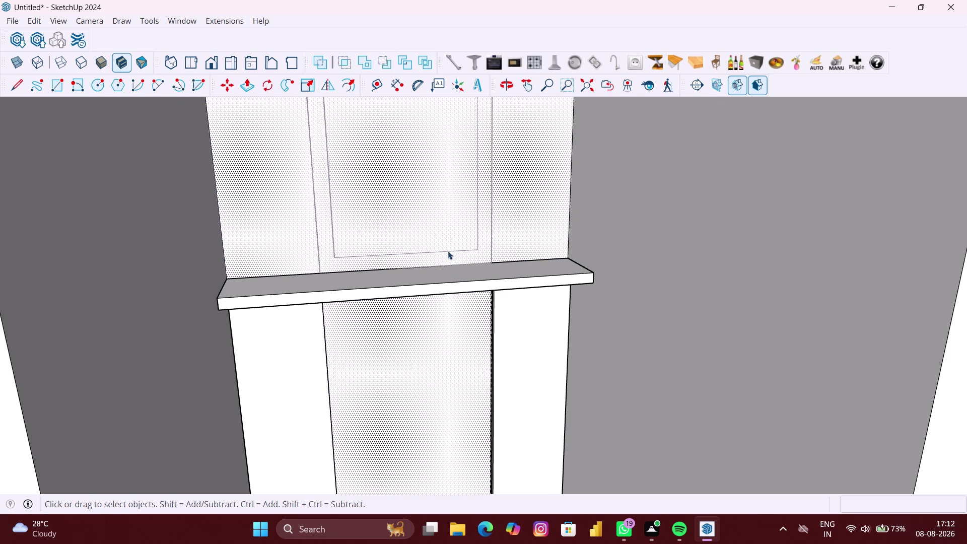
click(448, 253)
click(450, 255)
key(ctrl+z)
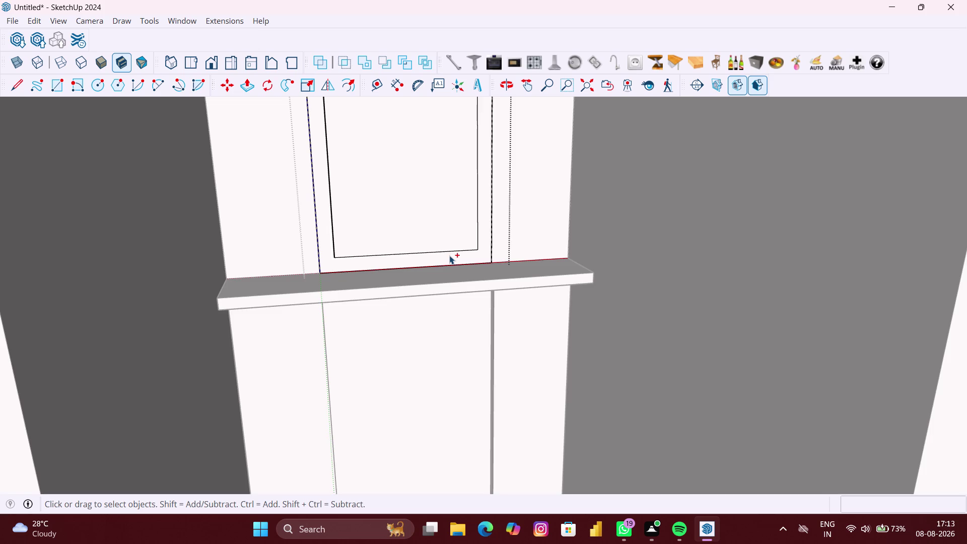
key(ctrl+z)
key(ctrl+z)
key(ctrl+z)
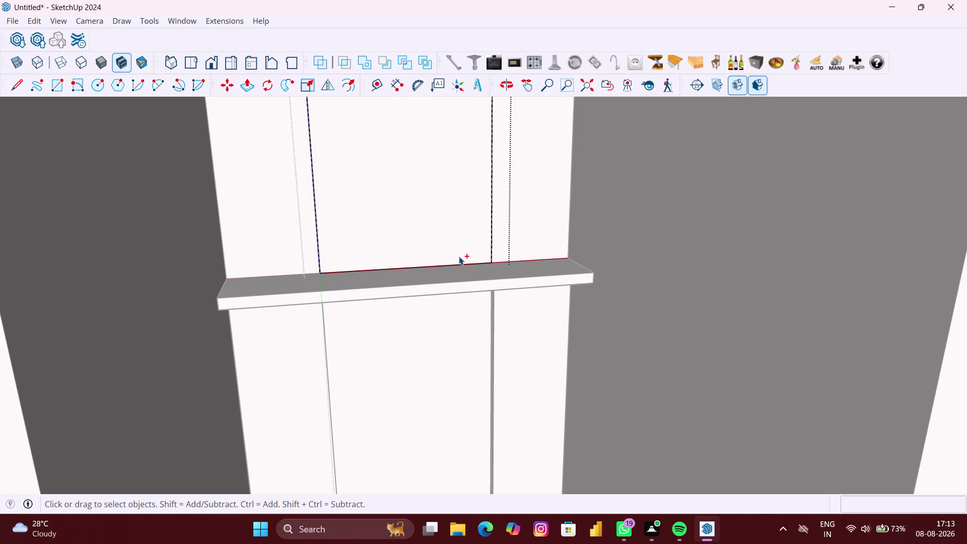
key(space)
Select the remaining window rectangle face together with its edges.
click(426, 219)
scroll(down, 3)
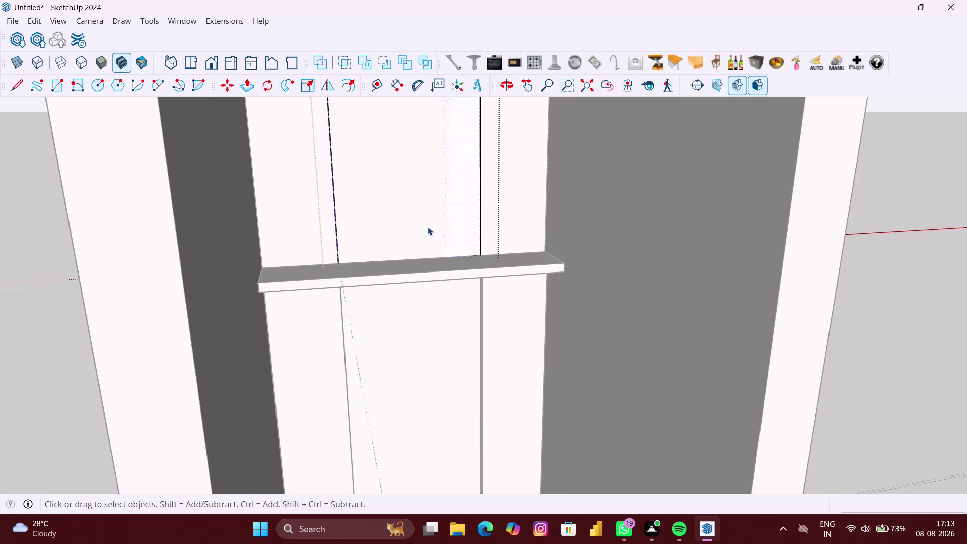
scroll(down, 3)
click(770, 283)
drag(469, 218, 448, 219)
double_click(444, 220)
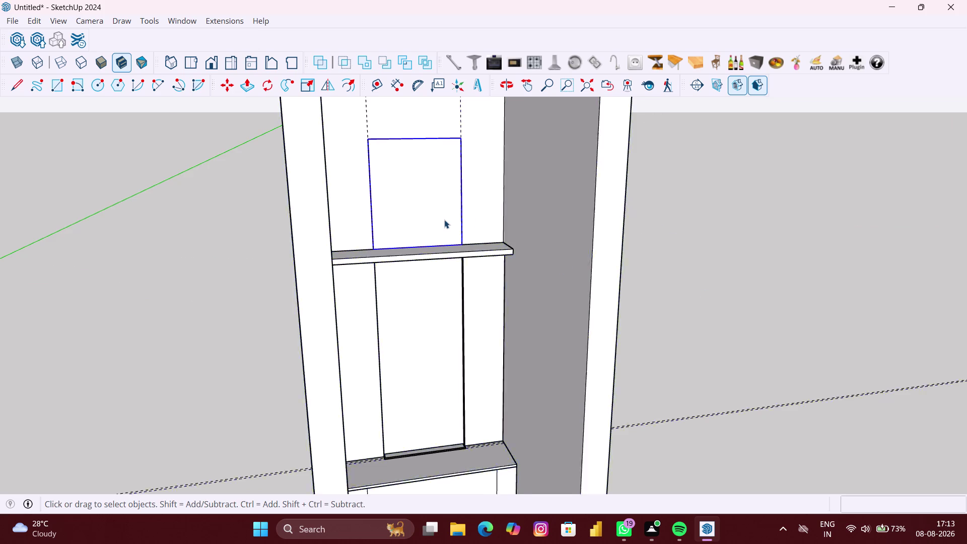
click(442, 220)
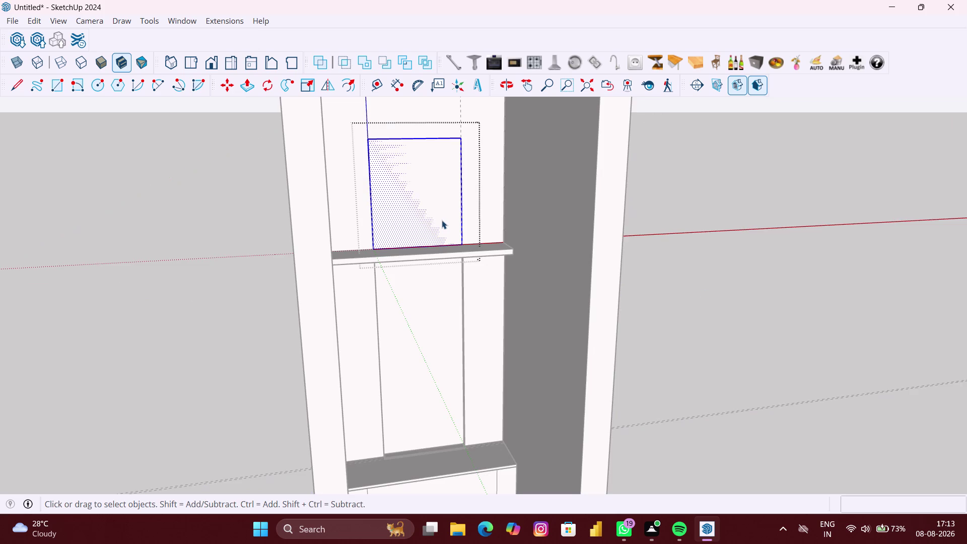
Offset the window edges slightly inward, undoing an oversized first attempt.
key(f)
click(439, 217)
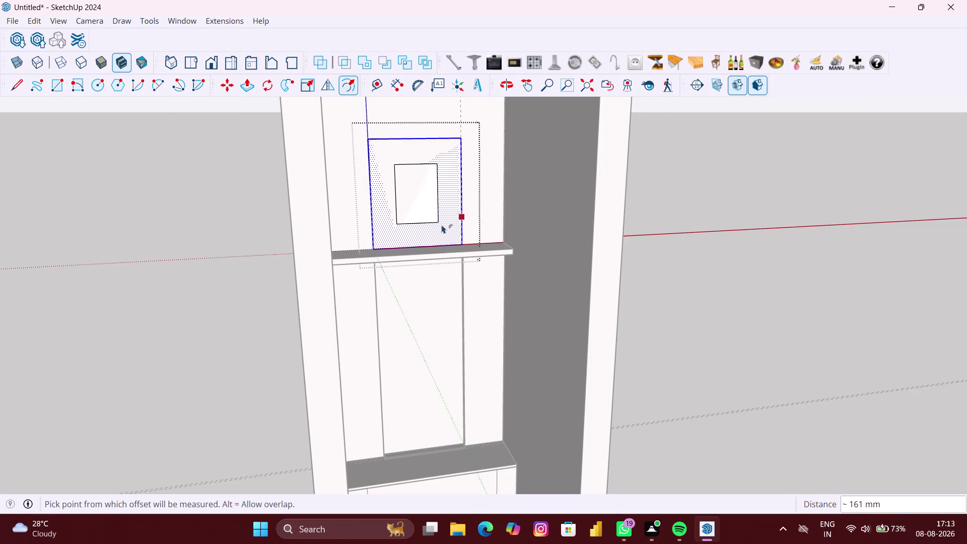
scroll(up, 3)
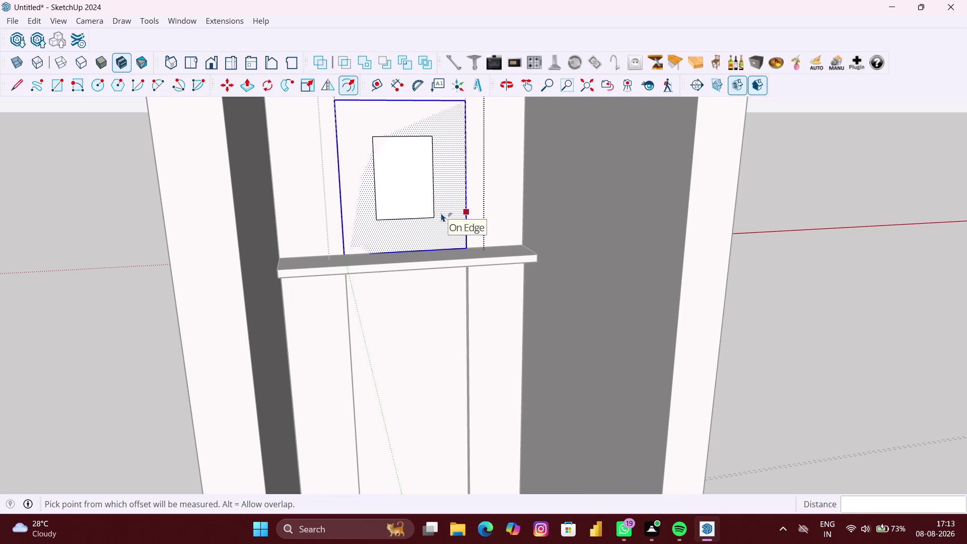
key(ctrl+z)
key(f)
click(427, 201)
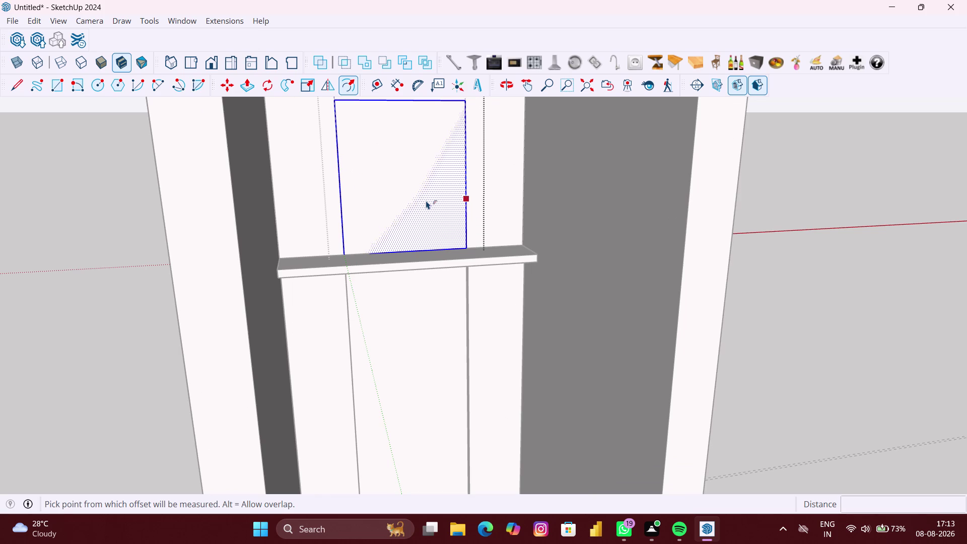
click(454, 239)
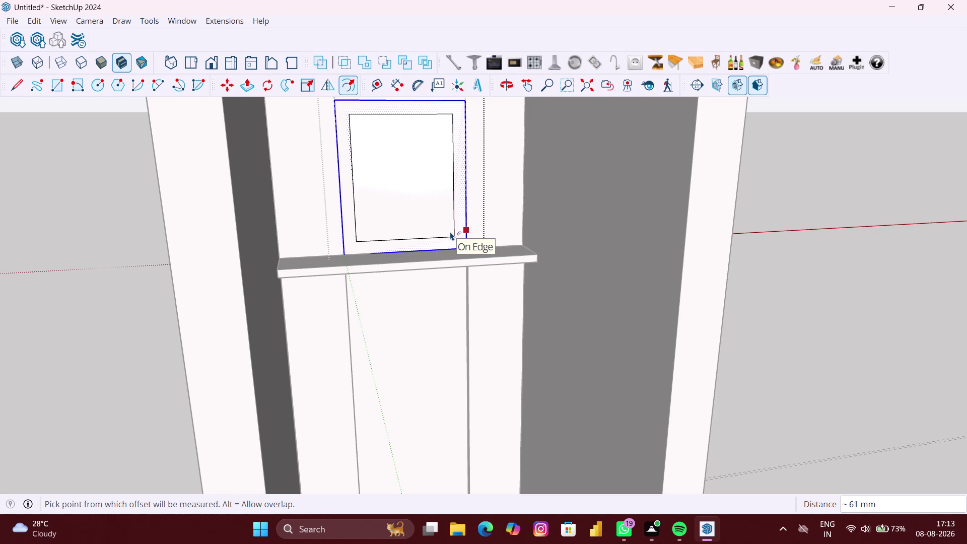
key(p)
scroll(up, 3)
scroll(up, 3)
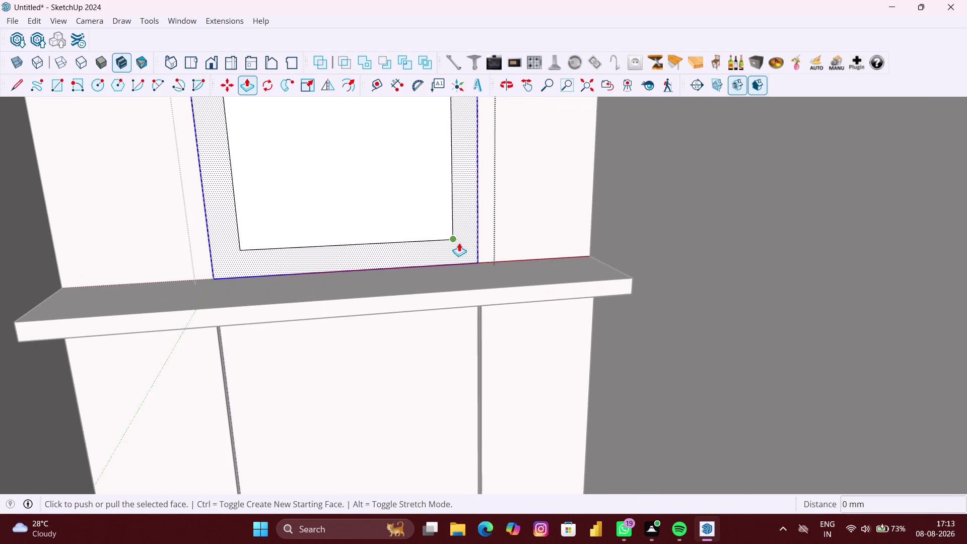
Pull the window frame border outward, checking its depth from behind the panel.
click(459, 243)
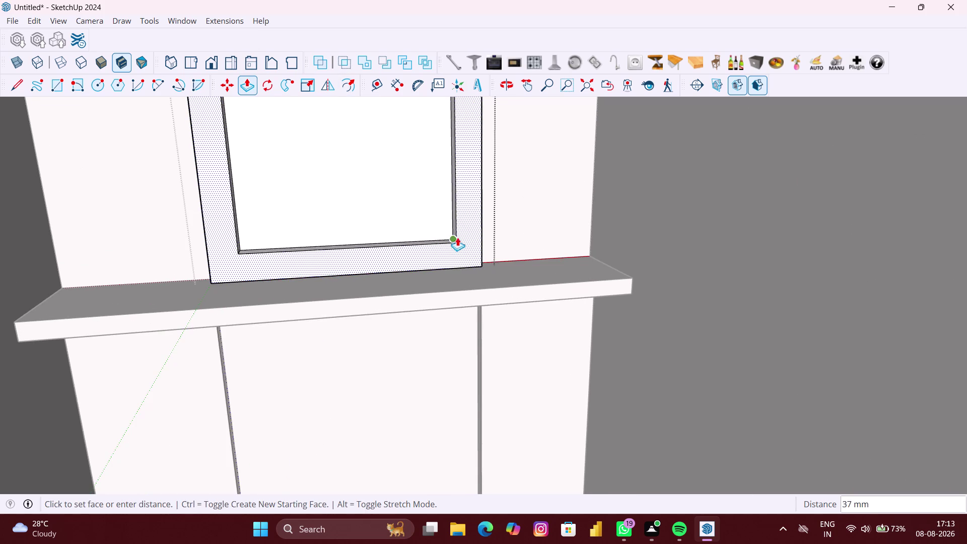
scroll(down, 3)
middle_drag(384, 205, 383, 205)
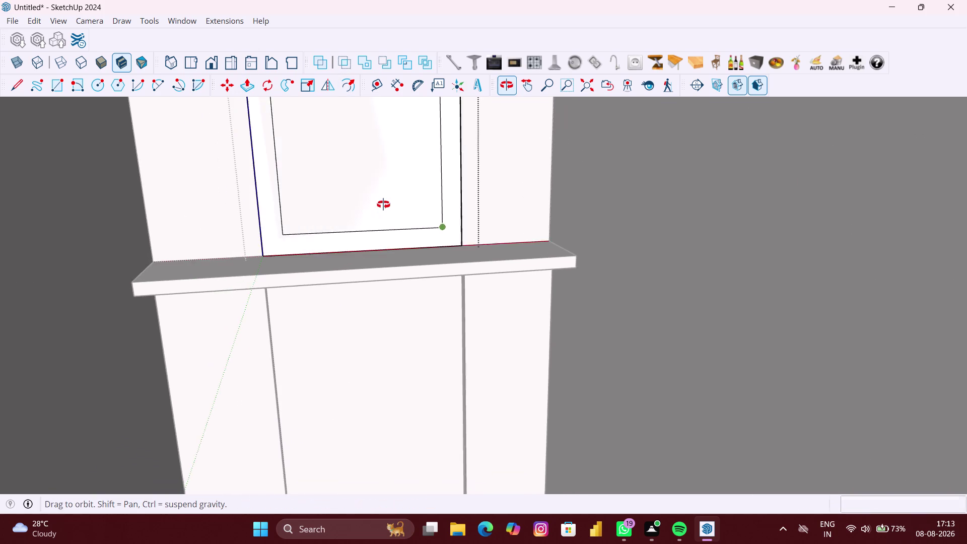
middle_drag(384, 204, 443, 217)
scroll(down, 3)
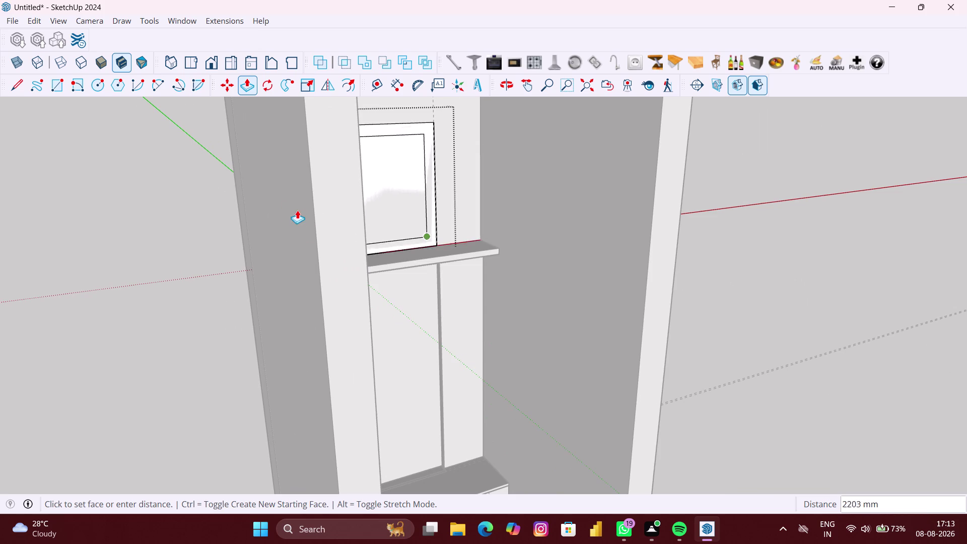
middle_drag(264, 199, 495, 228)
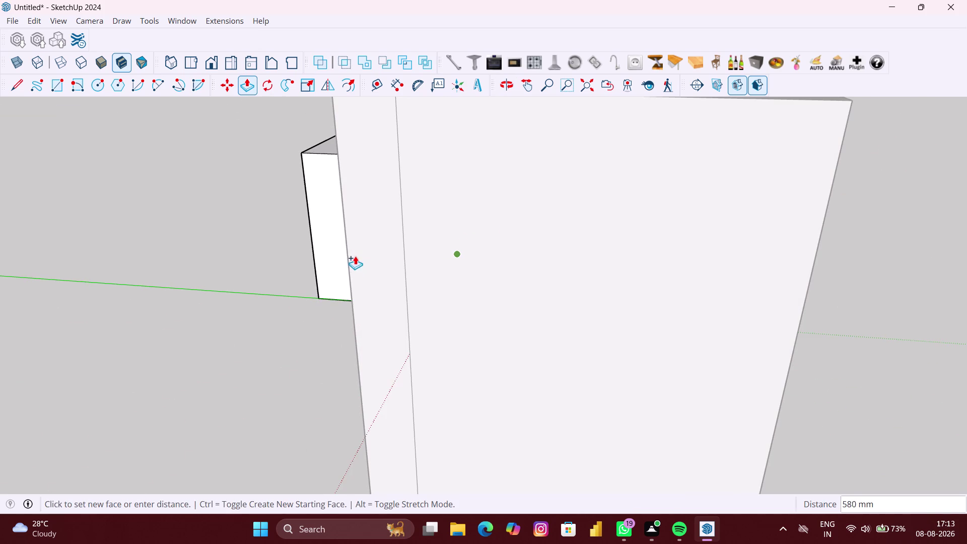
middle_drag(356, 256, 497, 249)
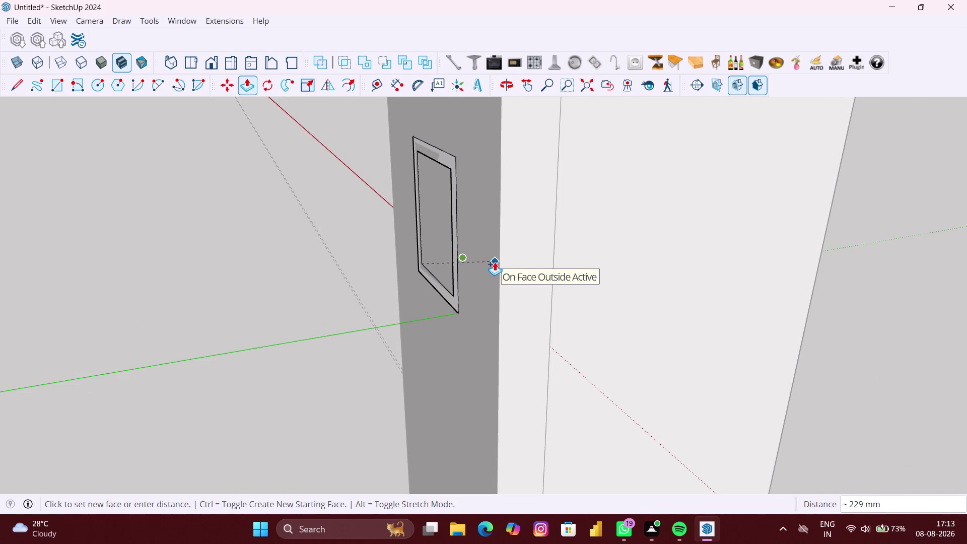
click(498, 269)
scroll(down, 3)
middle_drag(501, 271, 496, 270)
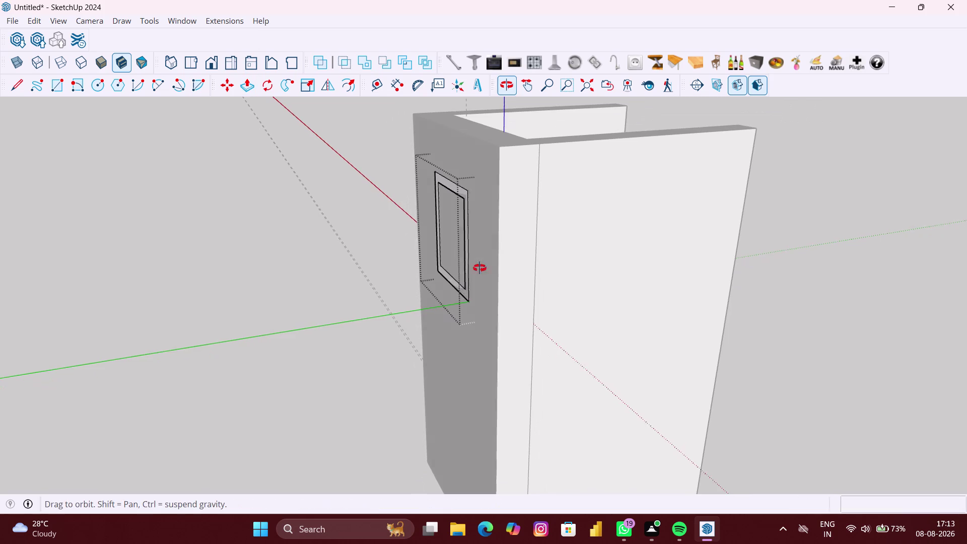
middle_drag(496, 270, 234, 230)
middle_drag(611, 282, 410, 251)
scroll(up, 3)
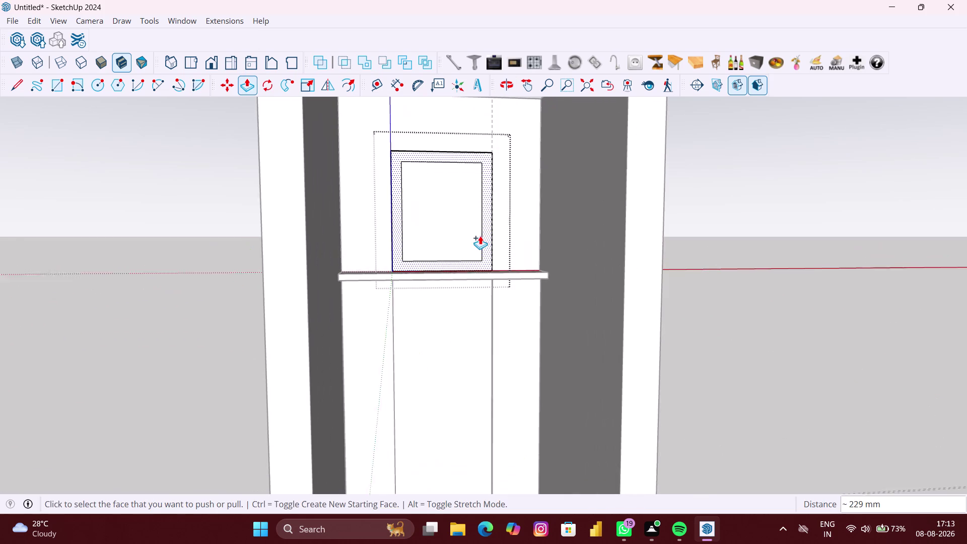
Pull the frame border again and double-click to repeat the extrusion on the inner panel.
click(447, 224)
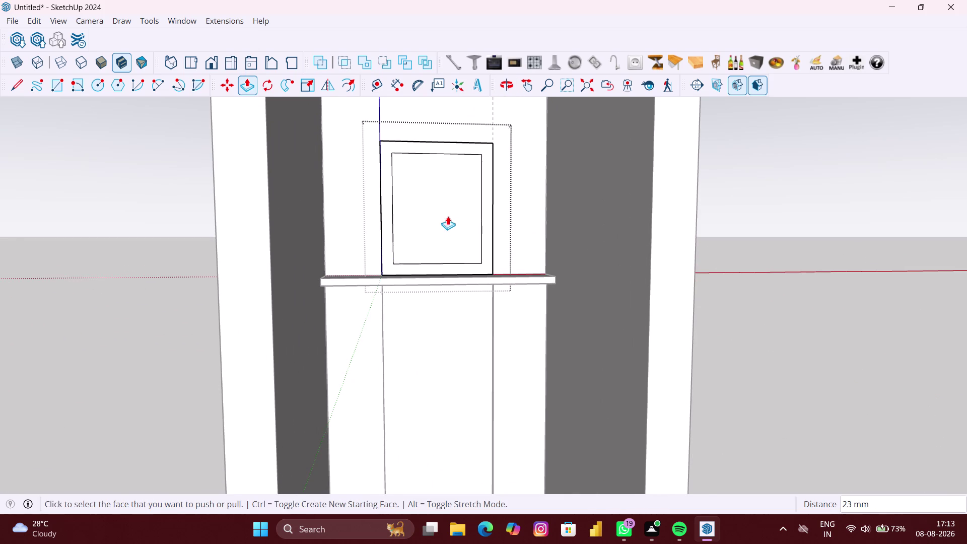
scroll(down, 3)
middle_drag(440, 208, 506, 229)
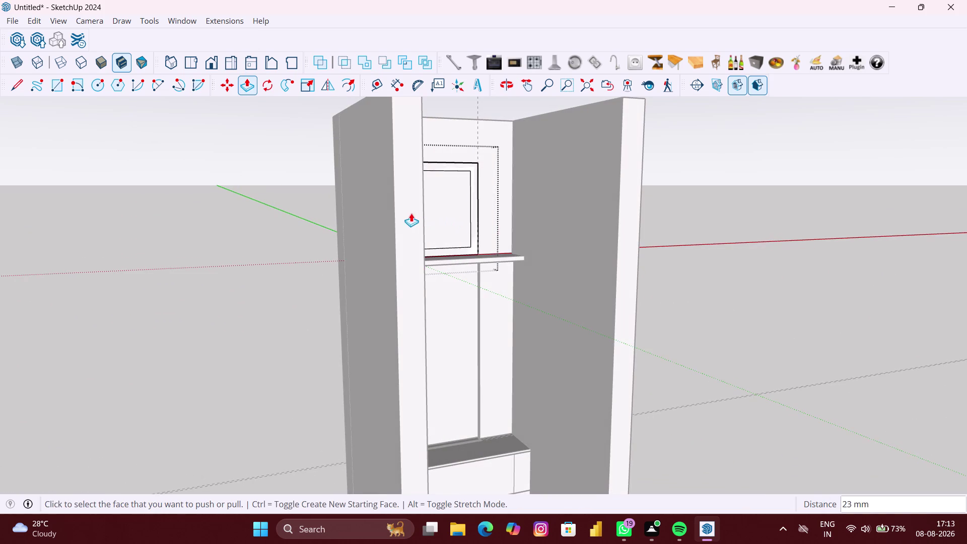
scroll(up, 3)
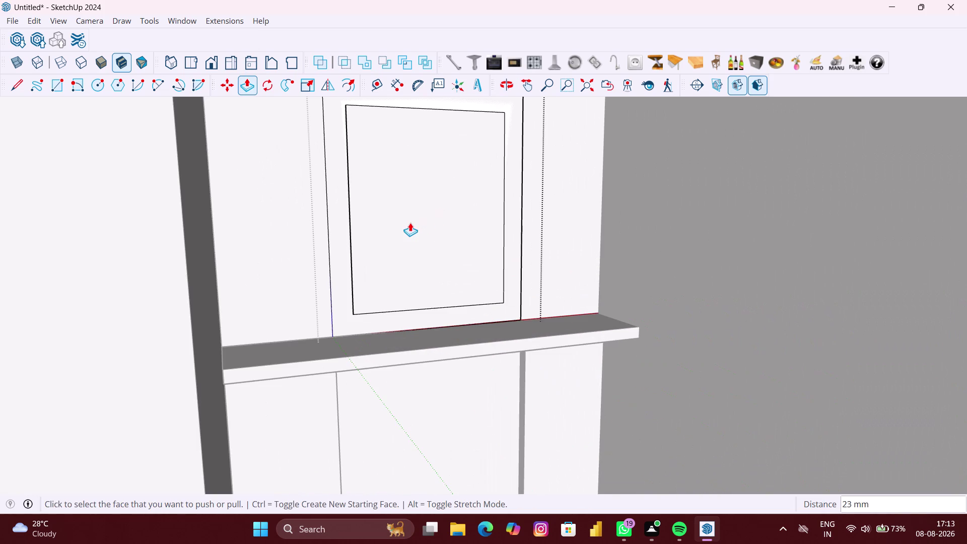
scroll(up, 3)
click(426, 218)
scroll(down, 3)
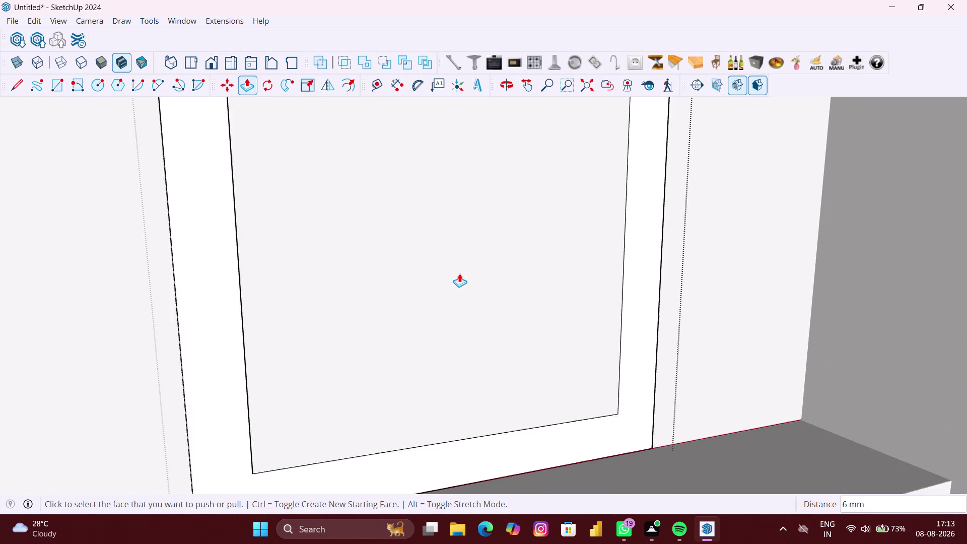
scroll(down, 3)
key(space)
click(467, 260)
scroll(down, 3)
double_click(447, 268)
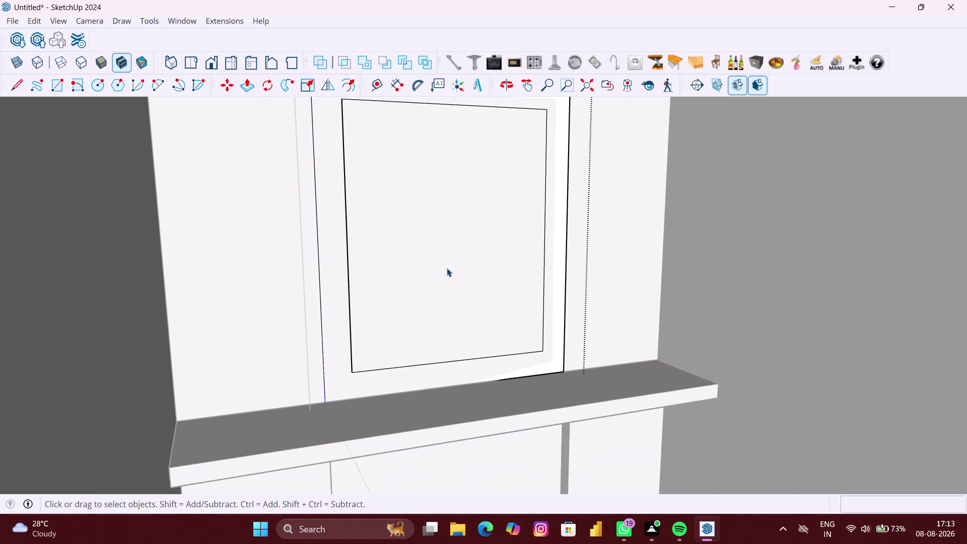
Select the panels, then enter and exit the back panel group and window frame for editing.
scroll(up, 3)
click(444, 268)
scroll(down, 3)
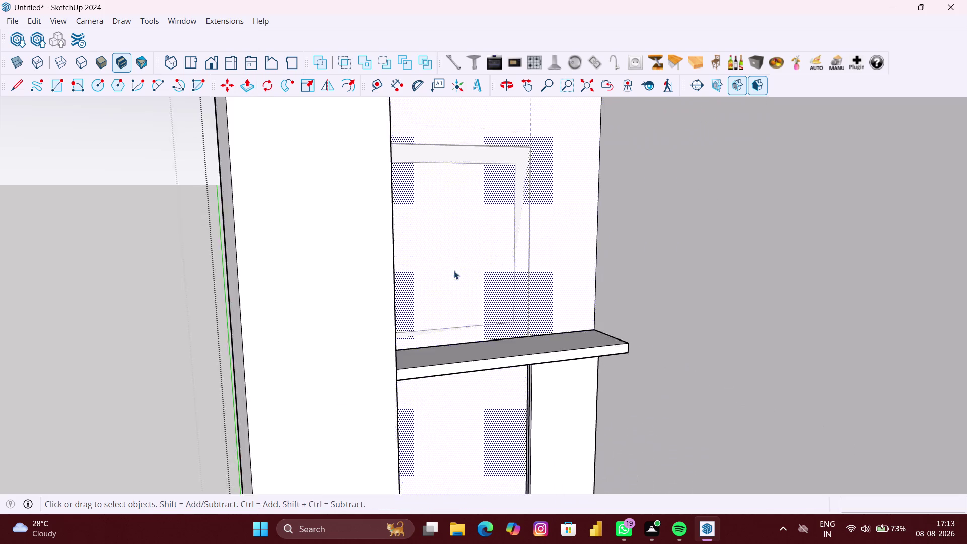
scroll(down, 3)
click(282, 309)
scroll(up, 3)
click(457, 258)
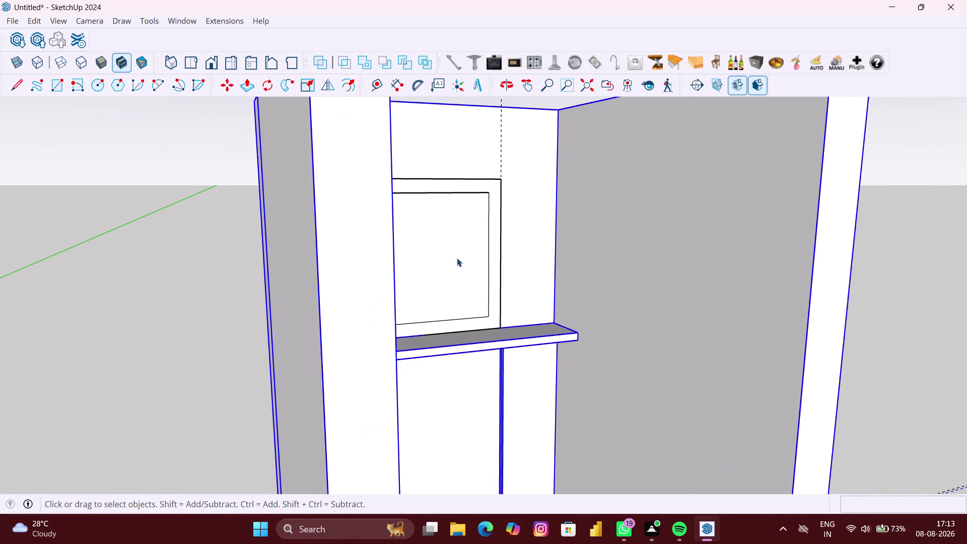
scroll(up, 3)
double_click(507, 241)
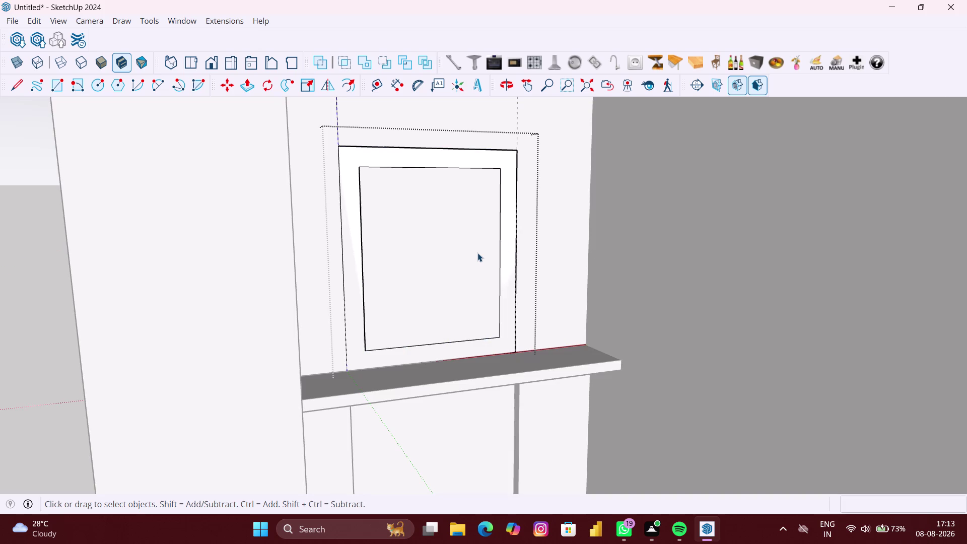
click(478, 253)
scroll(up, 3)
double_click(411, 242)
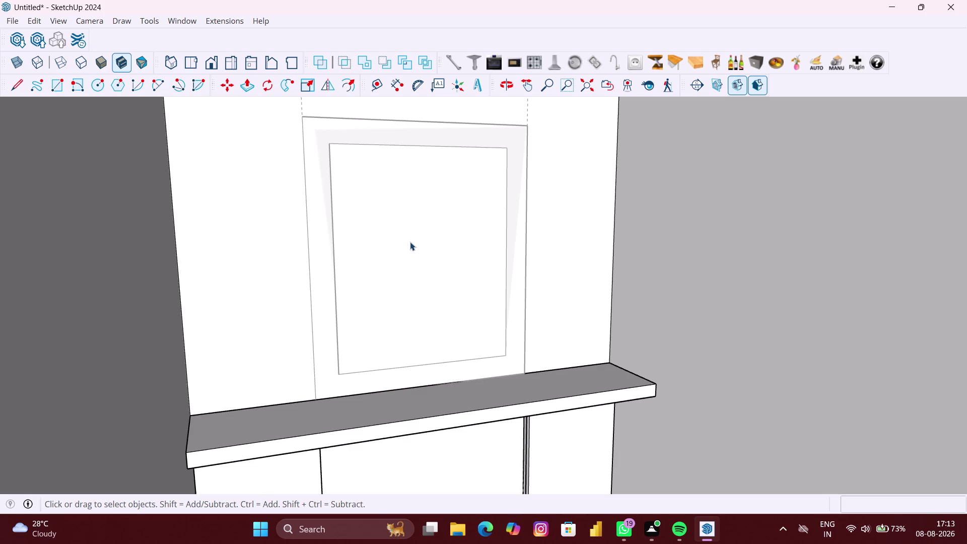
click(411, 243)
scroll(down, 3)
click(281, 274)
scroll(down, 3)
View the cabinet from outside and select the whole window frame outline.
middle_drag(324, 270, 748, 253)
scroll(up, 3)
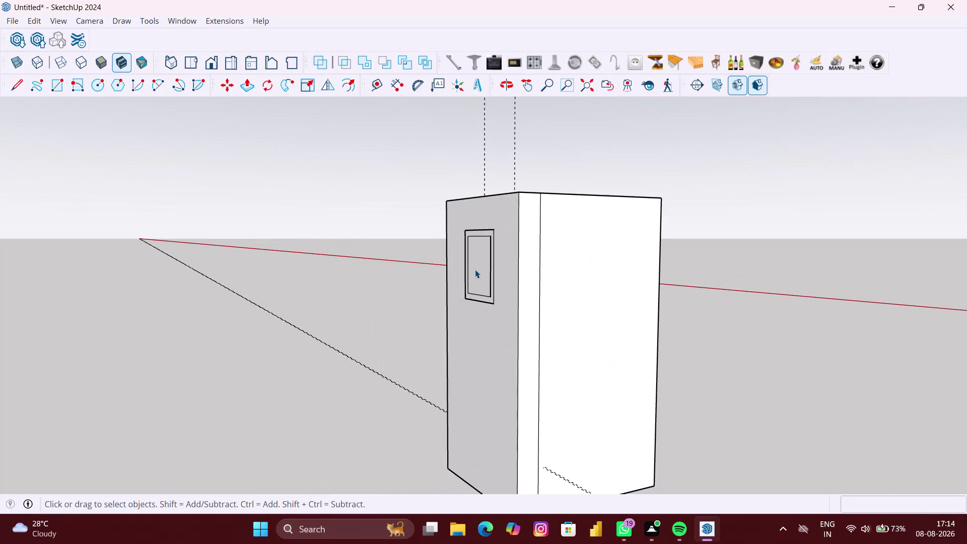
click(477, 270)
scroll(up, 3)
middle_drag(508, 276, 518, 273)
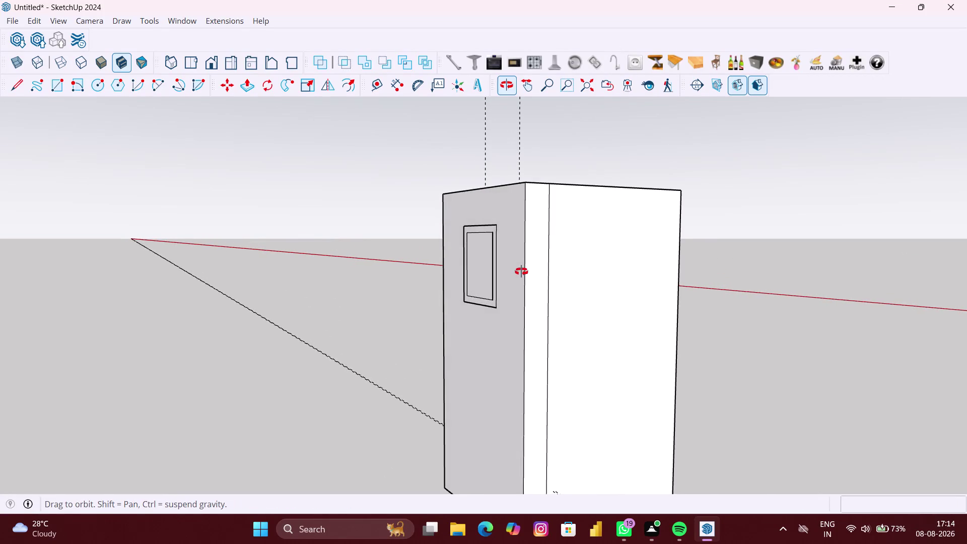
middle_drag(518, 273, 546, 267)
scroll(up, 3)
click(525, 278)
double_click(501, 276)
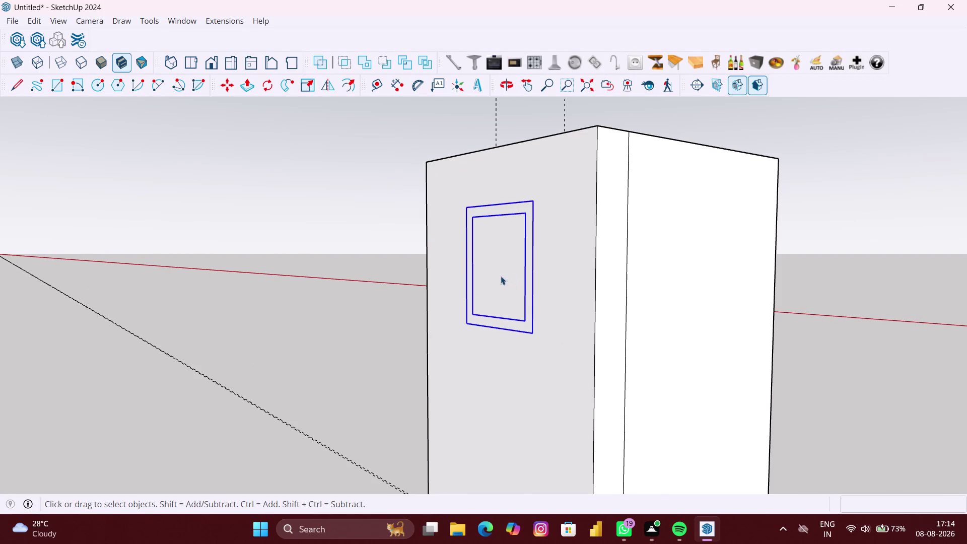
click(500, 277)
scroll(down, 3)
middle_drag(506, 280, 512, 280)
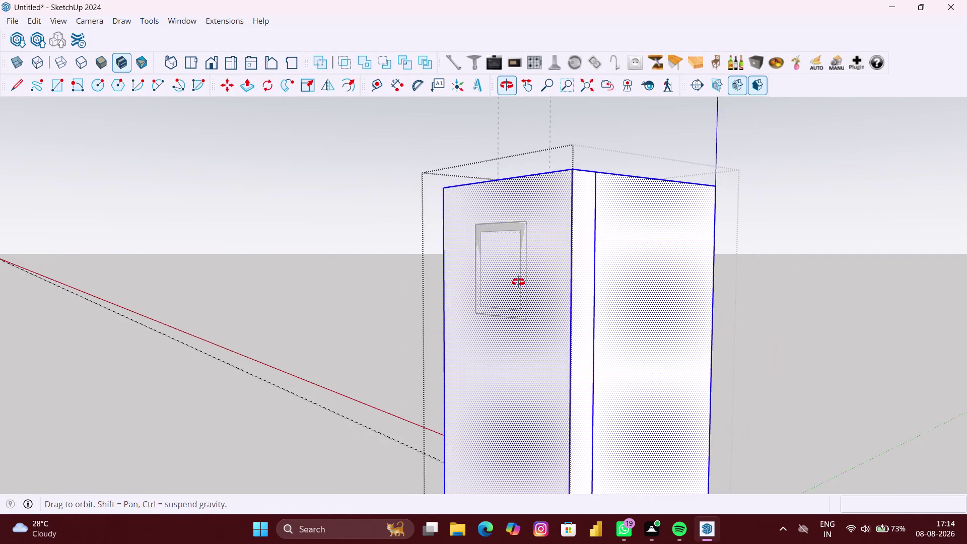
middle_drag(511, 281, 566, 302)
Draw the inner opening rectangle on the back panel's rear face, then delete a selected element.
key(r)
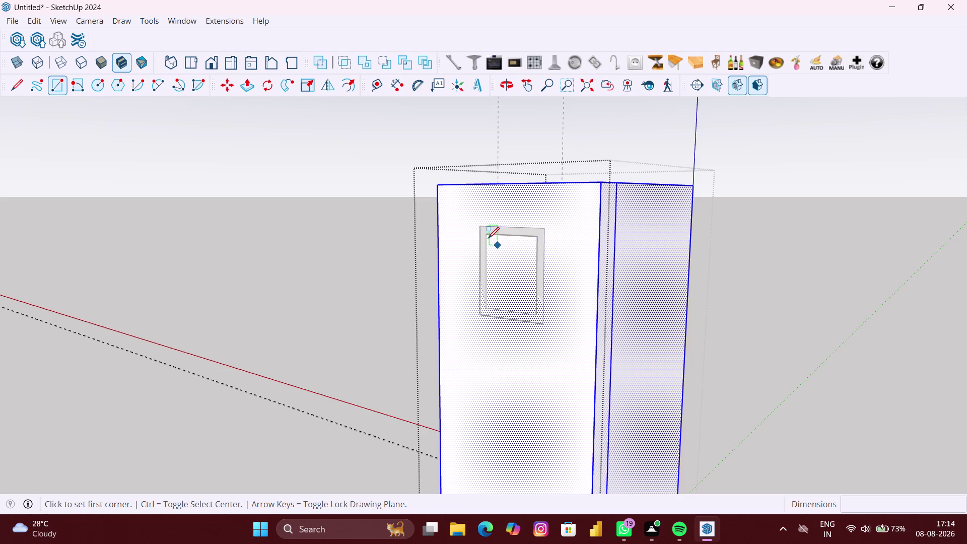
click(487, 237)
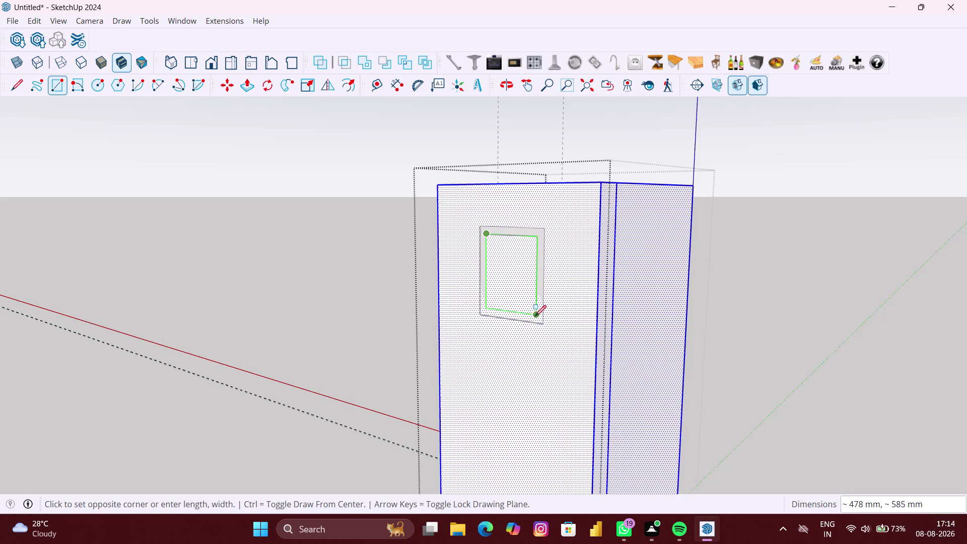
click(536, 315)
key(space)
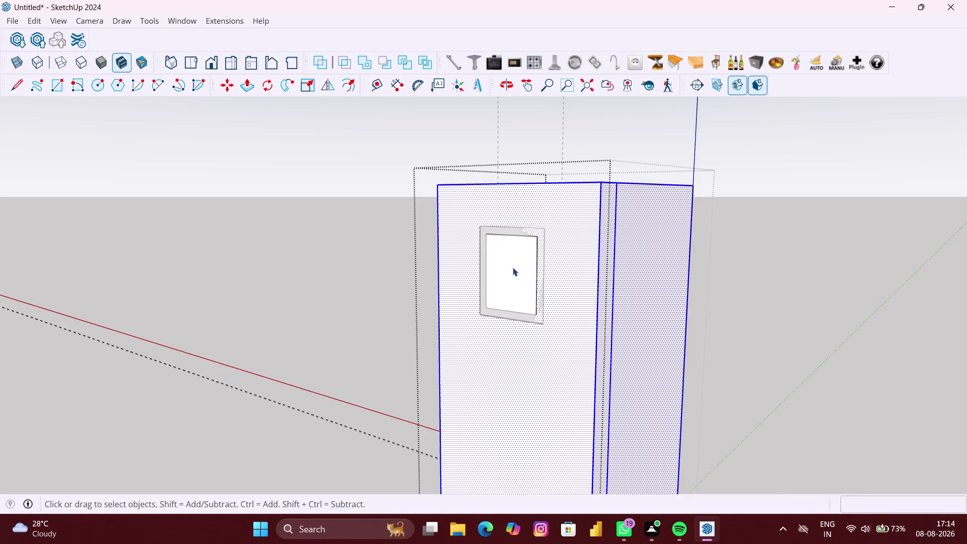
click(513, 268)
key(Delete)
From the cabinet front, draw the matching inner opening rectangle on the back panel.
scroll(down, 3)
middle_drag(513, 274, 188, 291)
middle_drag(256, 290, 126, 267)
middle_drag(606, 329, 570, 323)
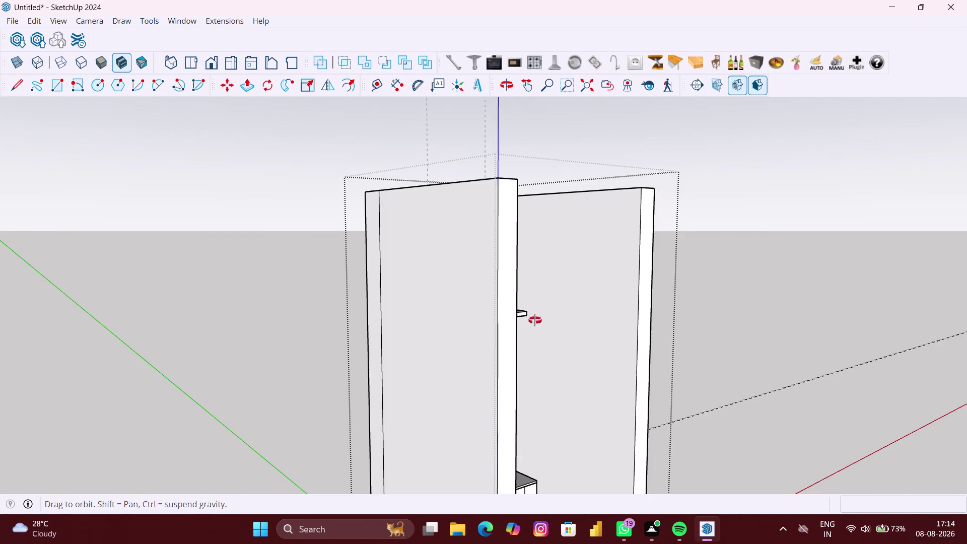
middle_drag(569, 323, 398, 321)
scroll(up, 3)
click(469, 271)
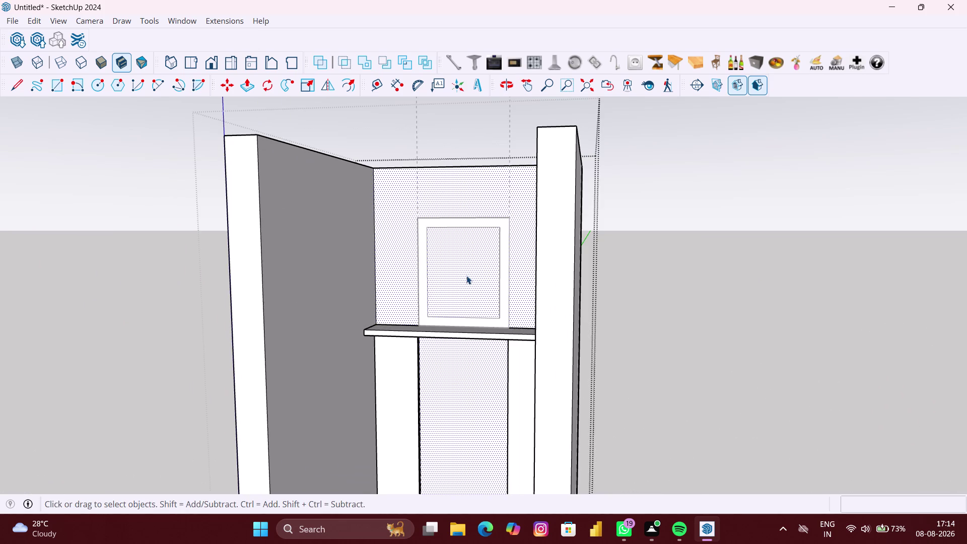
key(r)
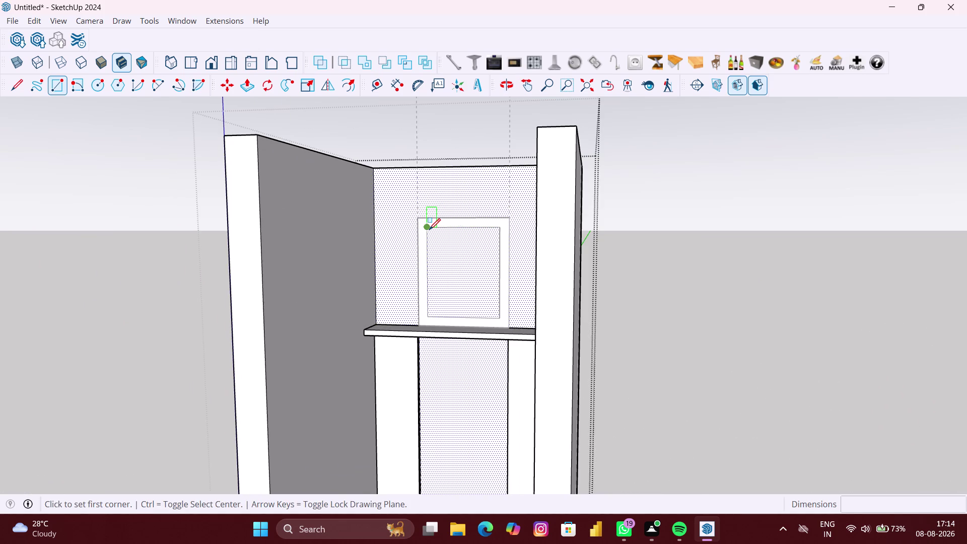
click(430, 230)
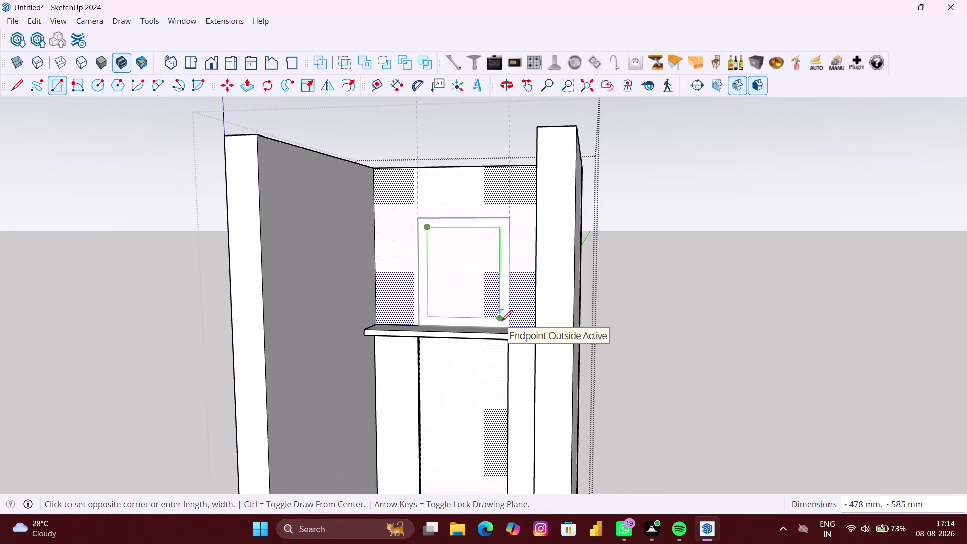
click(501, 322)
Select and delete the new inner rectangle faces.
key(space)
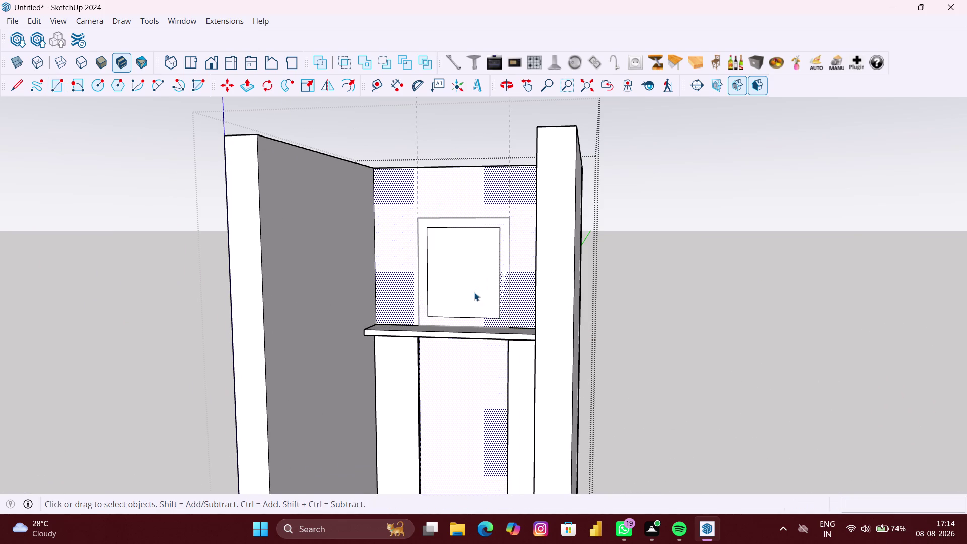
click(475, 295)
click(477, 299)
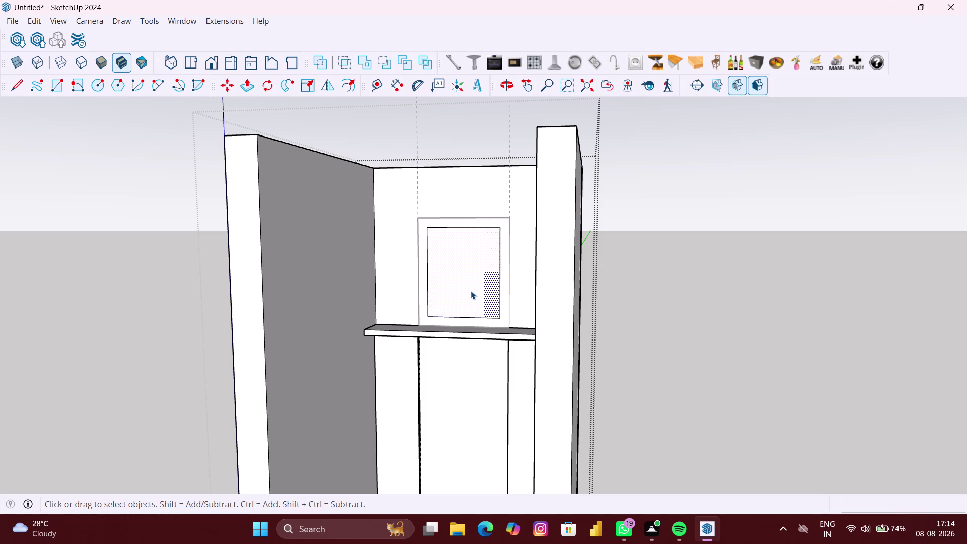
key(Delete)
scroll(down, 3)
click(472, 288)
key(Delete)
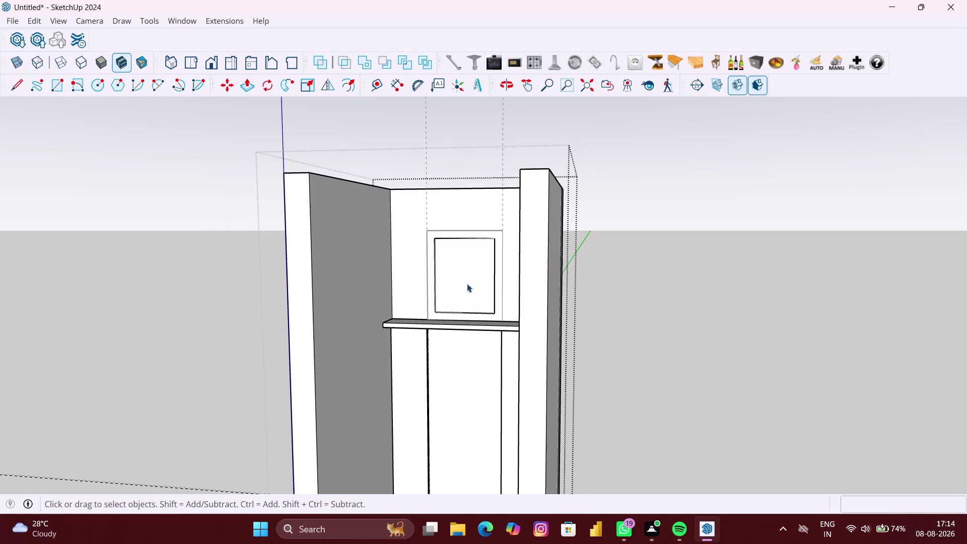
Delete the window face and its edges inside the frame to open the hole.
scroll(up, 3)
double_click(481, 266)
click(460, 275)
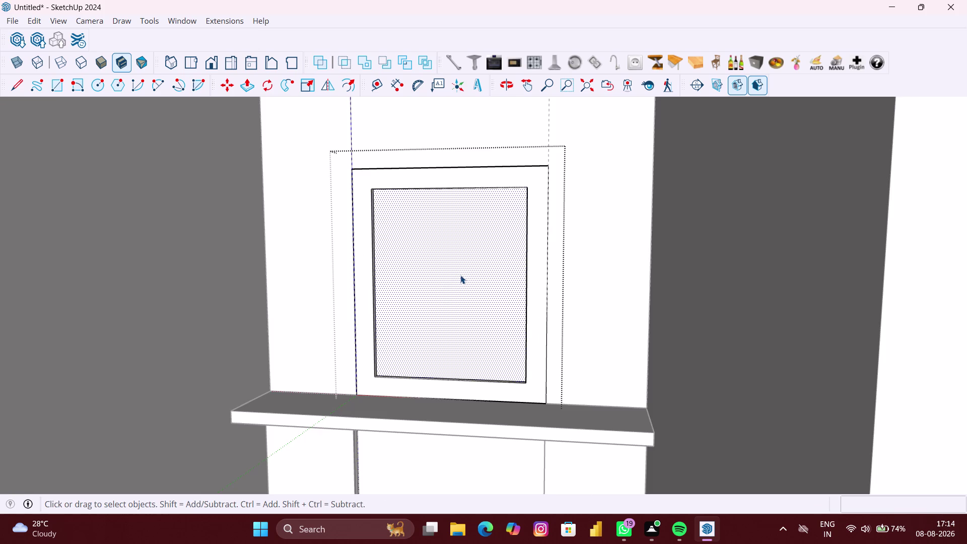
key(Delete)
scroll(down, 3)
double_click(470, 275)
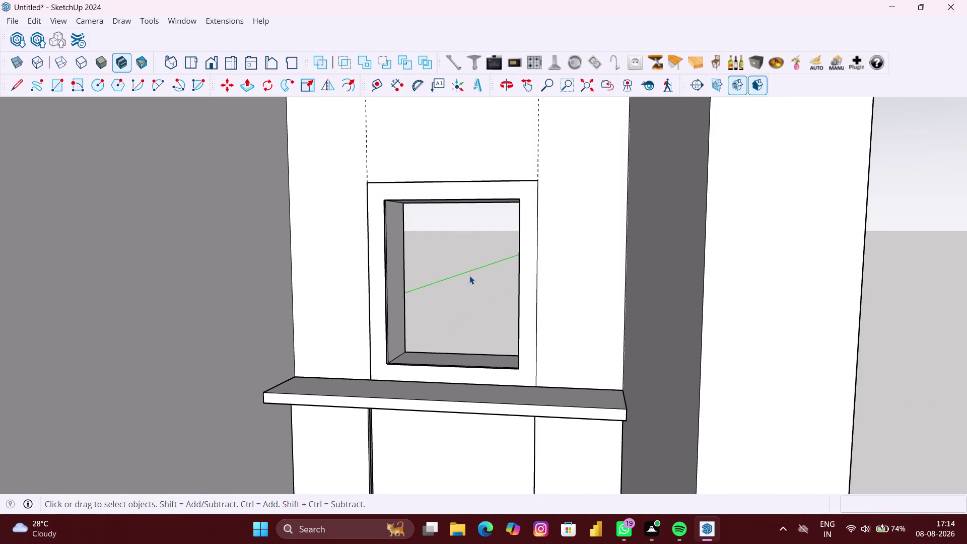
key(Delete)
From behind, drag-select and delete the remaining window geometry.
scroll(down, 3)
middle_drag(473, 276, 777, 268)
middle_drag(165, 285, 445, 276)
click(318, 280)
scroll(up, 3)
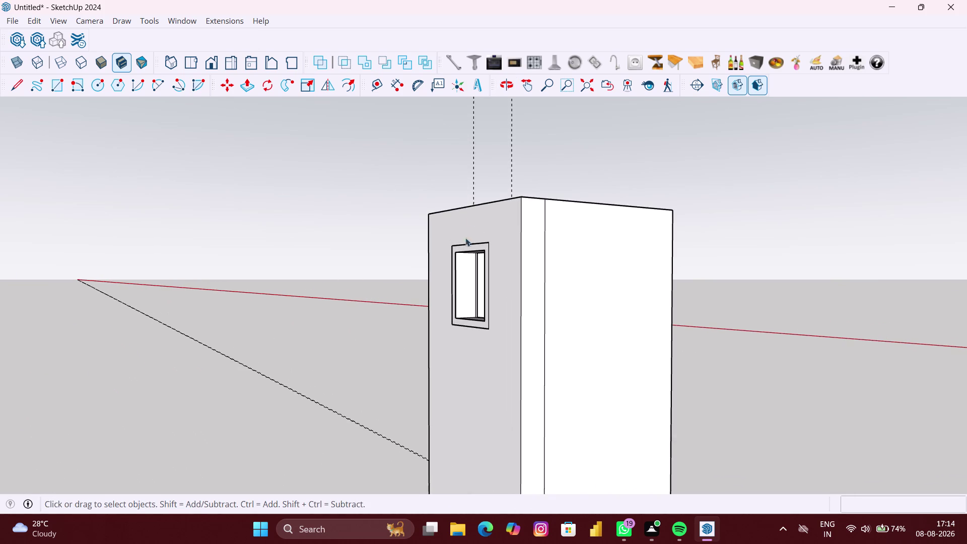
drag(524, 166, 435, 166)
key(Delete)
scroll(down, 3)
middle_drag(513, 182, 92, 206)
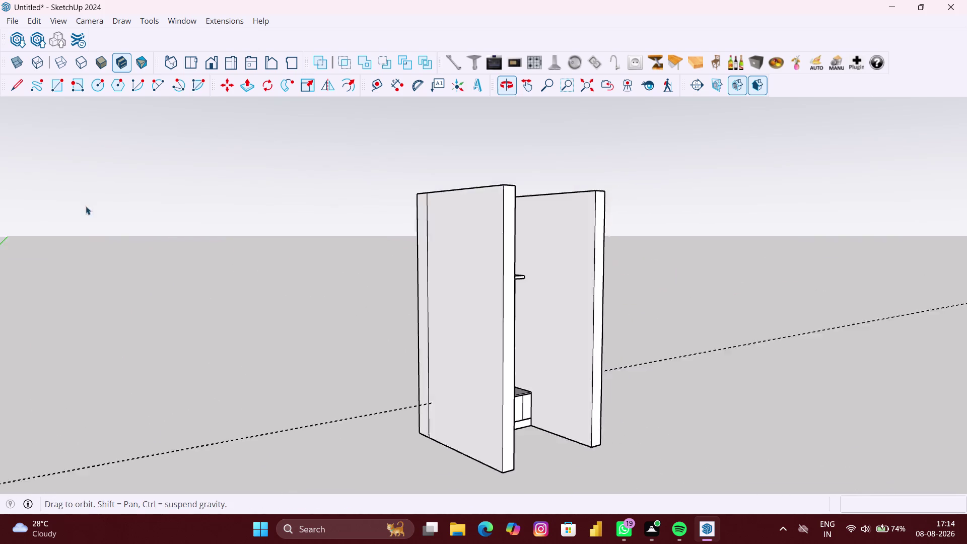
middle_drag(593, 218, 470, 241)
scroll(up, 3)
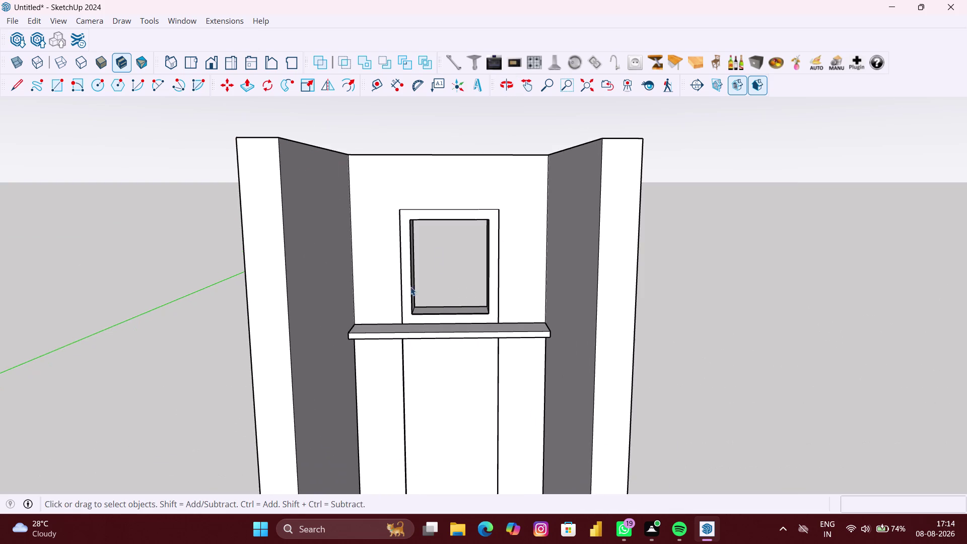
scroll(up, 3)
scroll(up, 3)
middle_drag(450, 309, 427, 313)
scroll(up, 3)
scroll(up, 3)
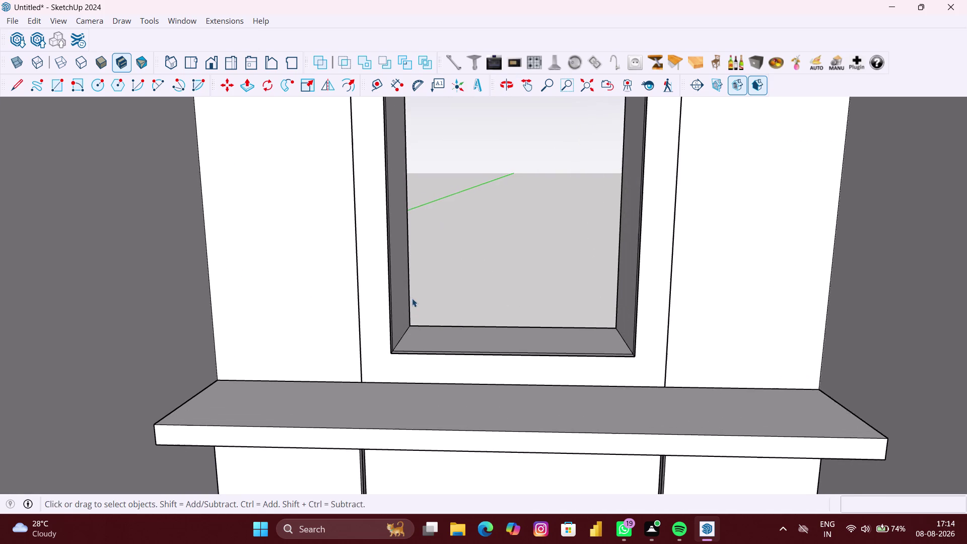
scroll(up, 3)
middle_drag(413, 298, 408, 297)
scroll(down, 3)
middle_drag(480, 241, 480, 239)
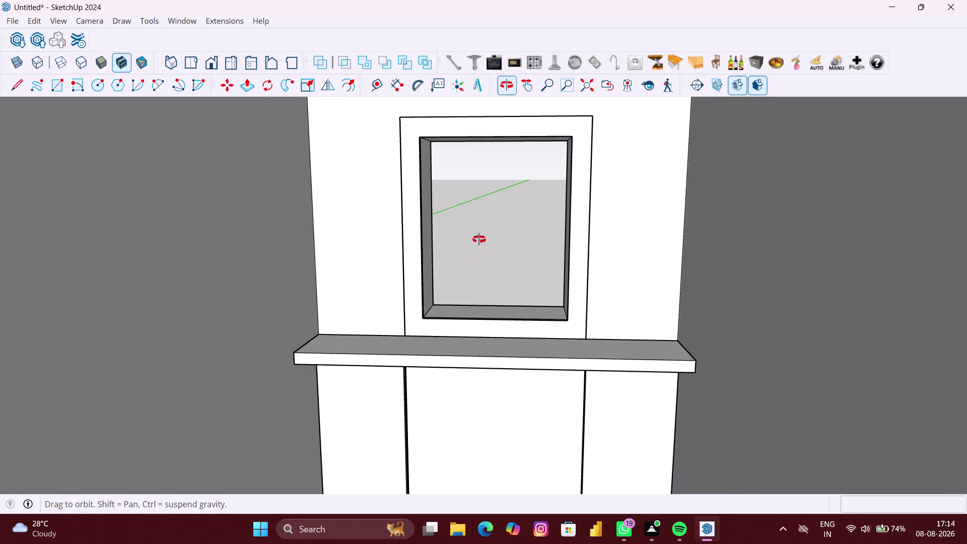
middle_drag(481, 240, 444, 242)
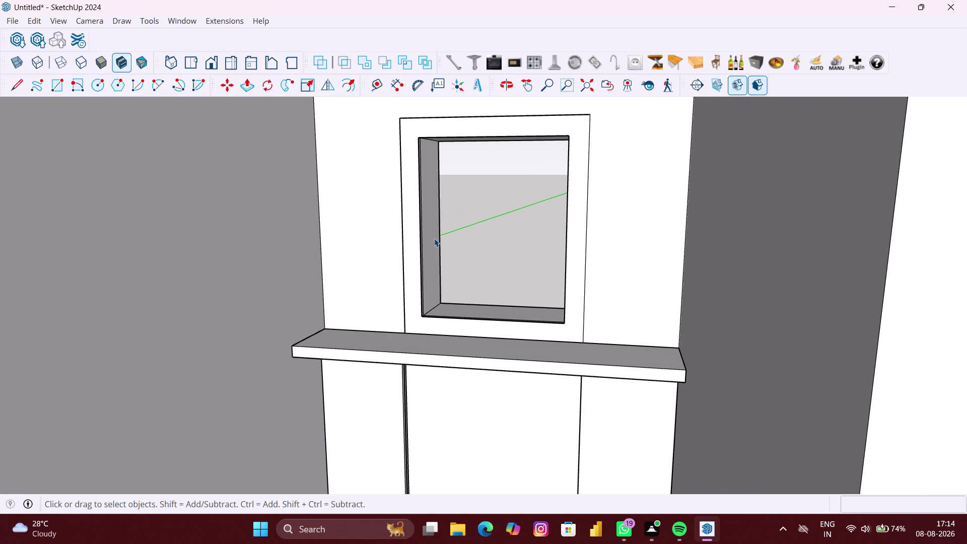
key(r)
key(space)
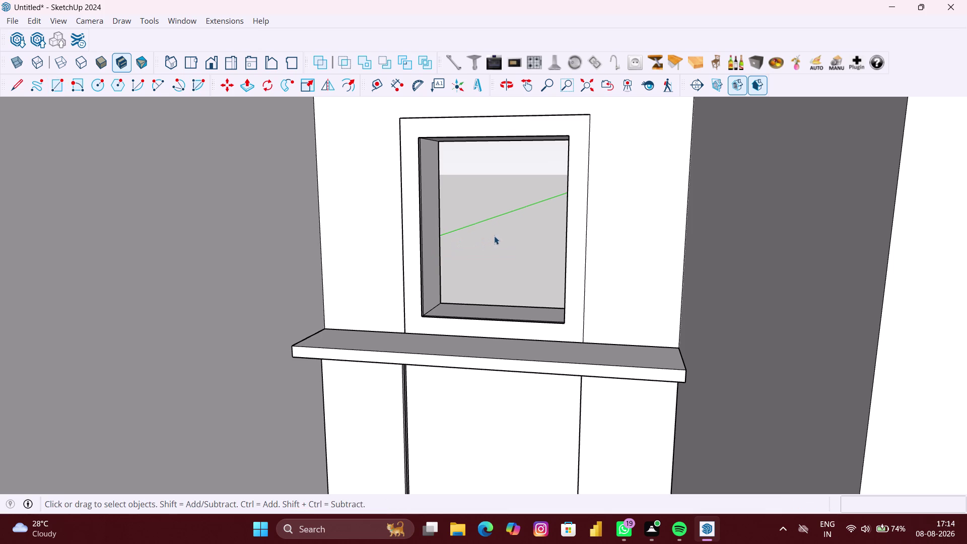
right_click(496, 236)
click(528, 274)
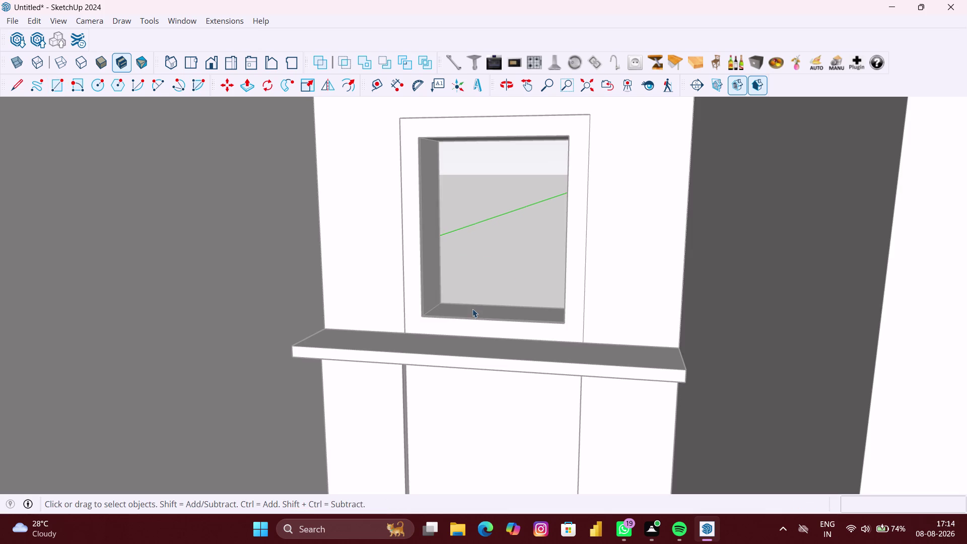
key(r)
Draw a roughly 478 × 585 mm pane rectangle from the opening's lower to upper inner corner.
scroll(up, 3)
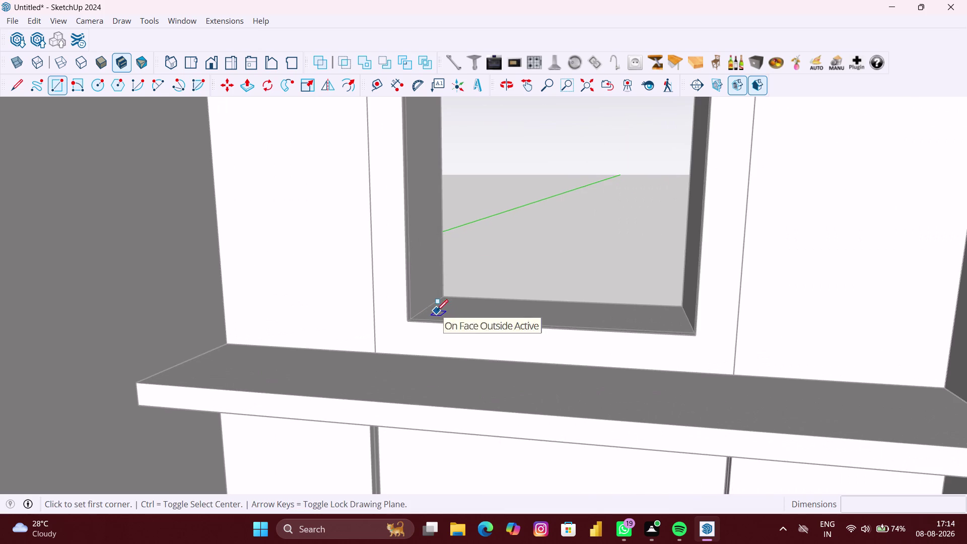
middle_drag(437, 311, 437, 338)
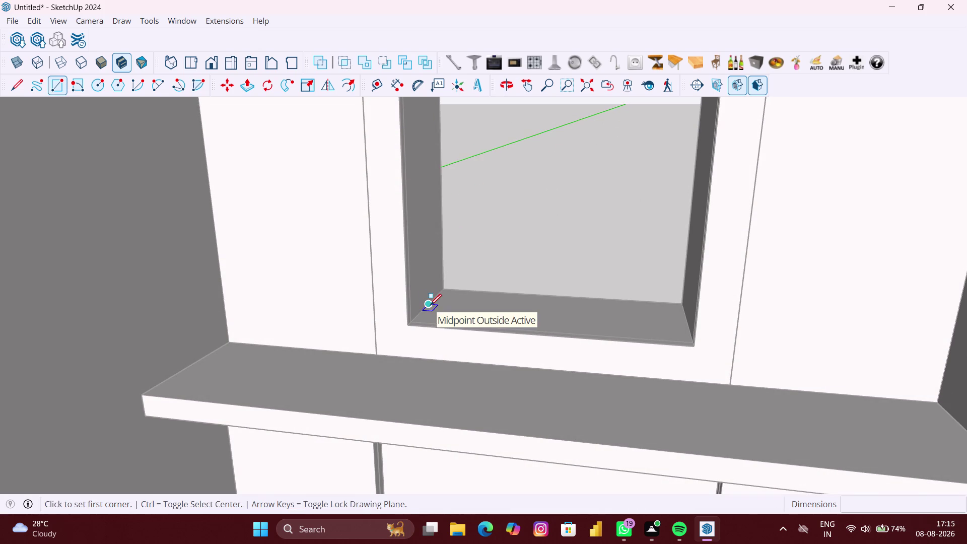
click(430, 305)
scroll(down, 3)
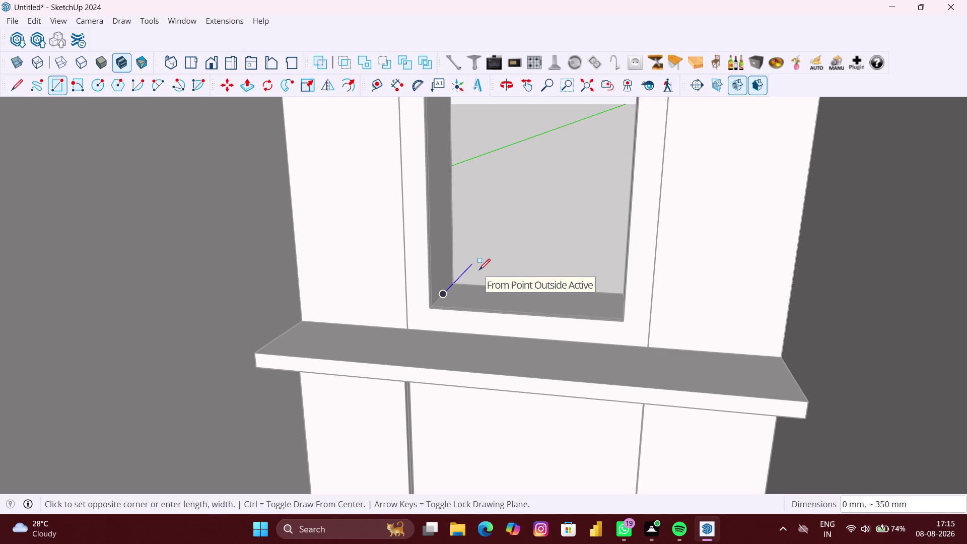
key(Left)
scroll(down, 3)
middle_drag(523, 247, 558, 224)
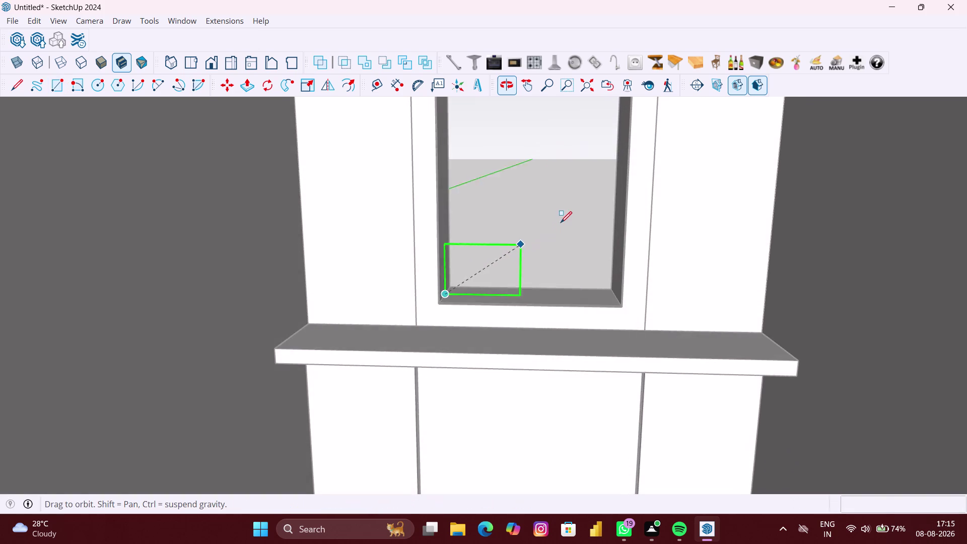
scroll(down, 3)
middle_drag(591, 209, 589, 226)
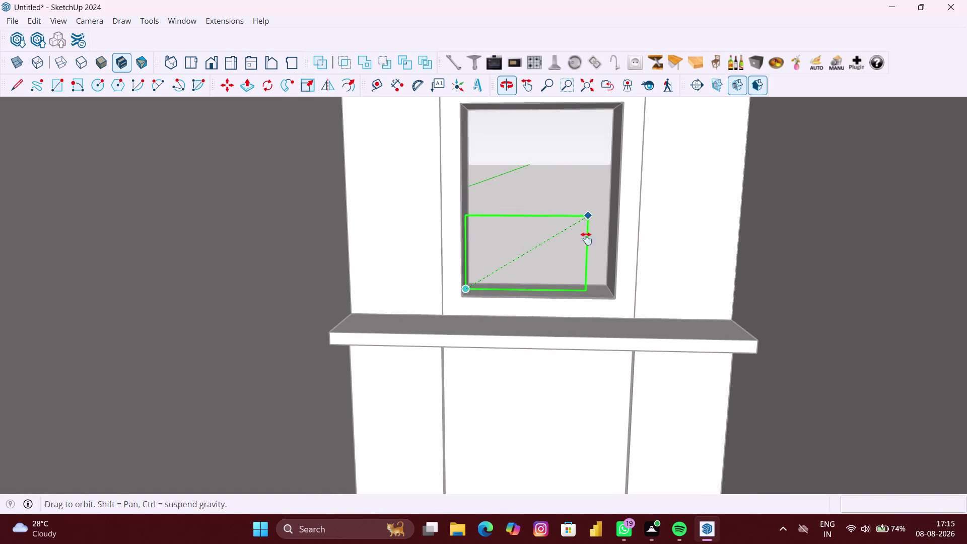
middle_drag(588, 226, 584, 242)
scroll(up, 3)
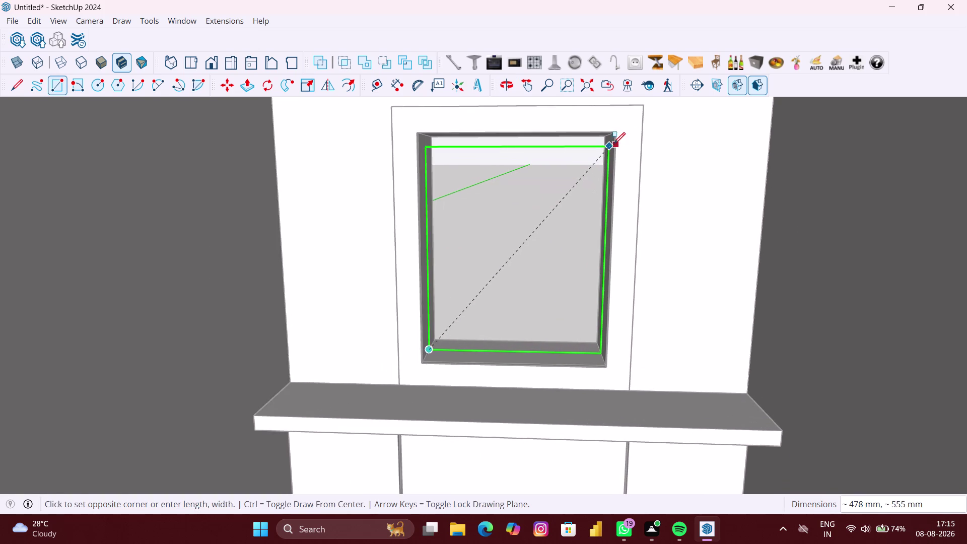
scroll(up, 3)
middle_drag(612, 134, 634, 128)
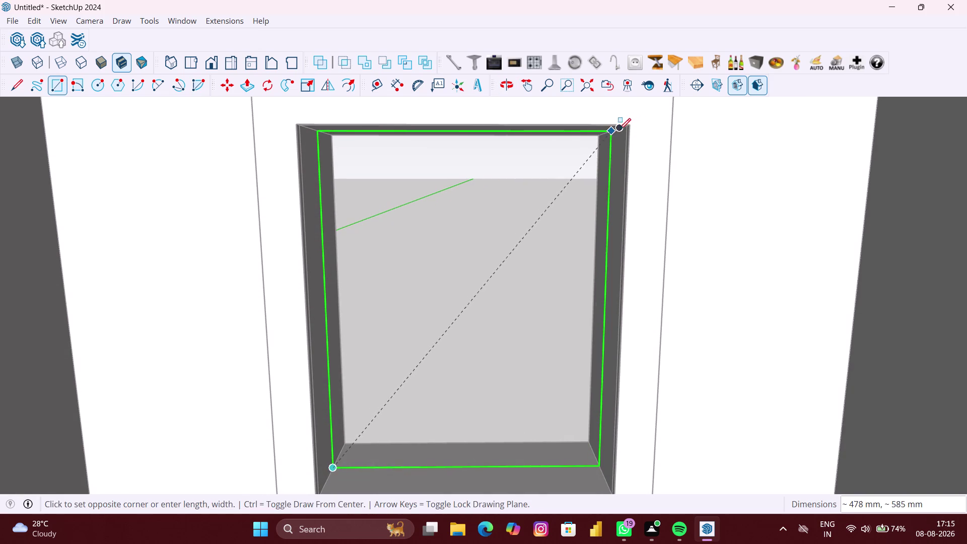
click(618, 132)
scroll(down, 3)
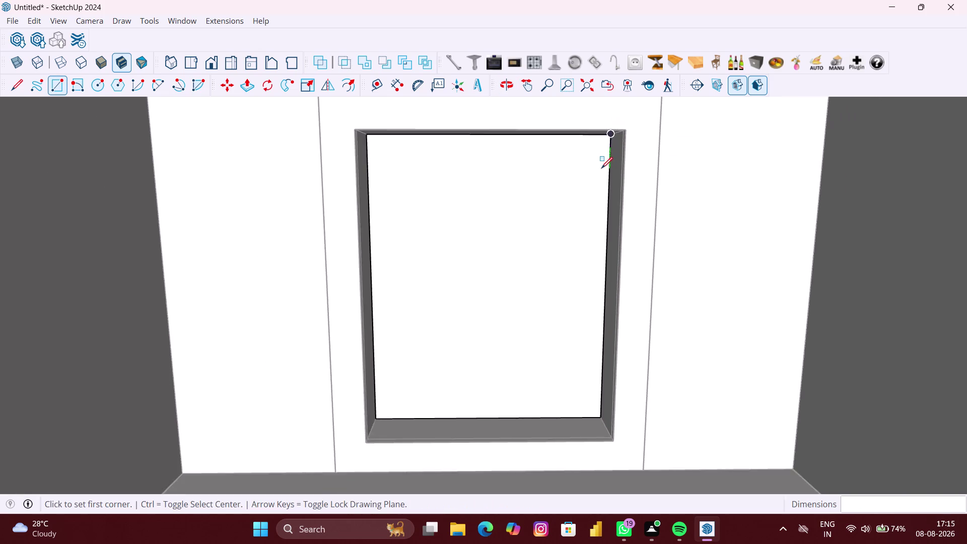
scroll(down, 3)
Push/pull the new pane 6 mm thick, then turn on the X-ray face style.
key(p)
click(548, 206)
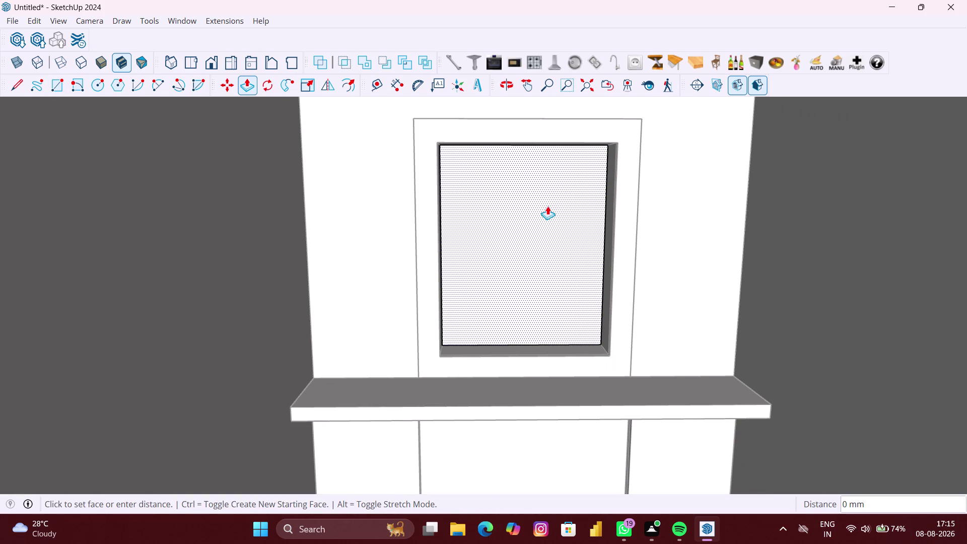
key(6)
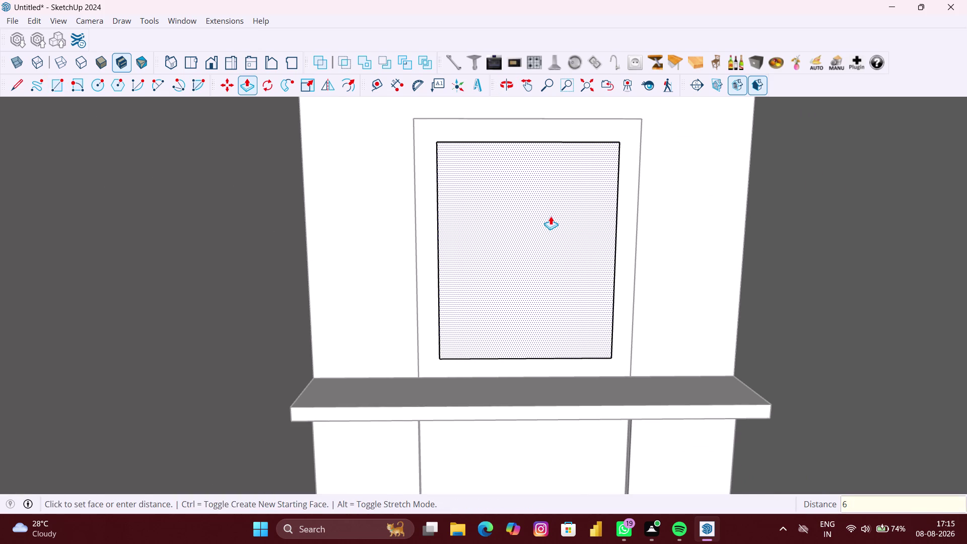
text(MM)
key(Return)
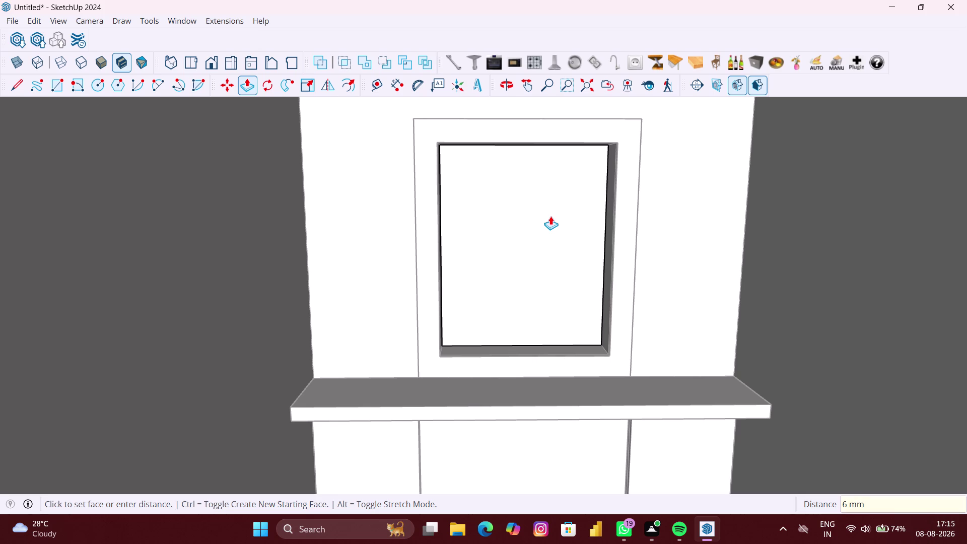
key(space)
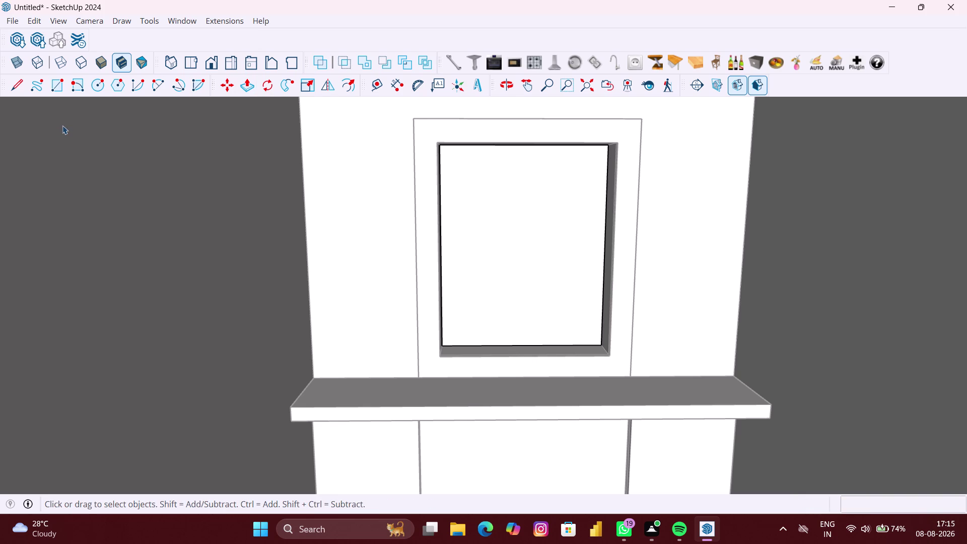
click(8, 67)
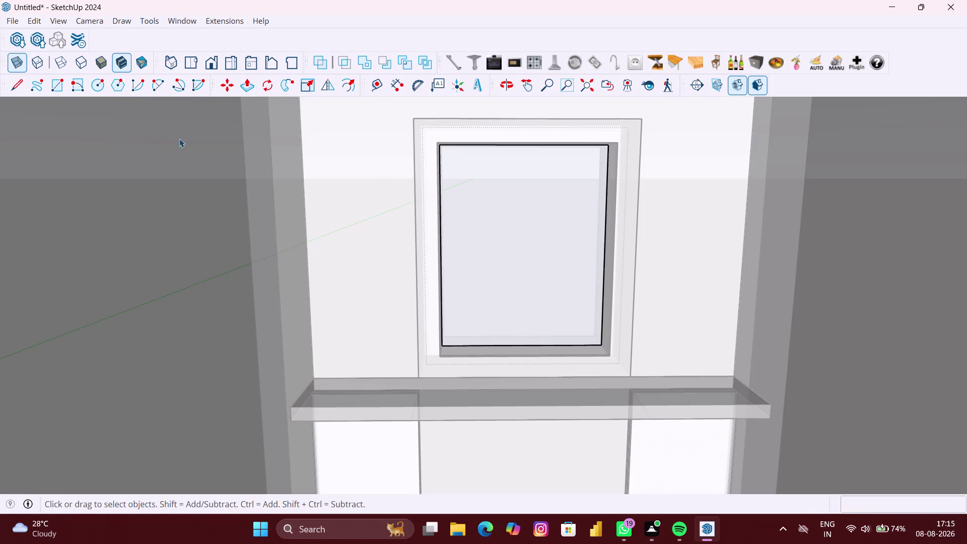
Orbit and zoom in to the window pane's lower corner.
scroll(down, 3)
middle_drag(462, 288, 391, 314)
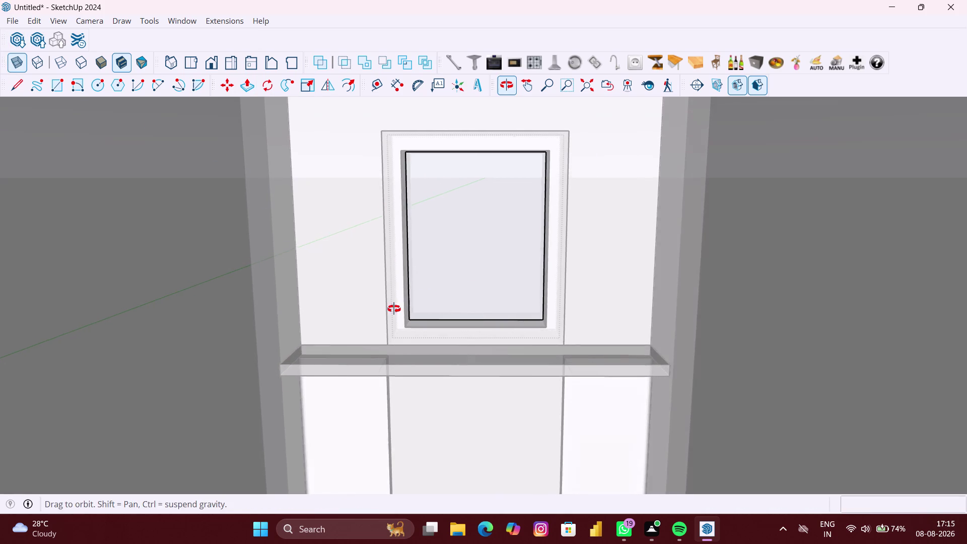
middle_drag(391, 313, 385, 330)
scroll(up, 3)
middle_drag(418, 317, 442, 332)
scroll(up, 3)
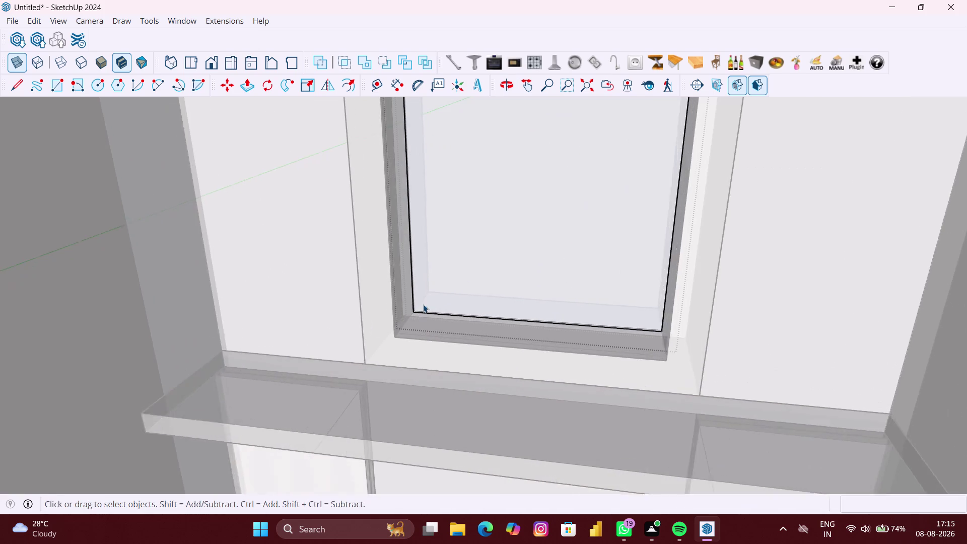
middle_drag(425, 313, 408, 331)
scroll(up, 3)
scroll(up, 3)
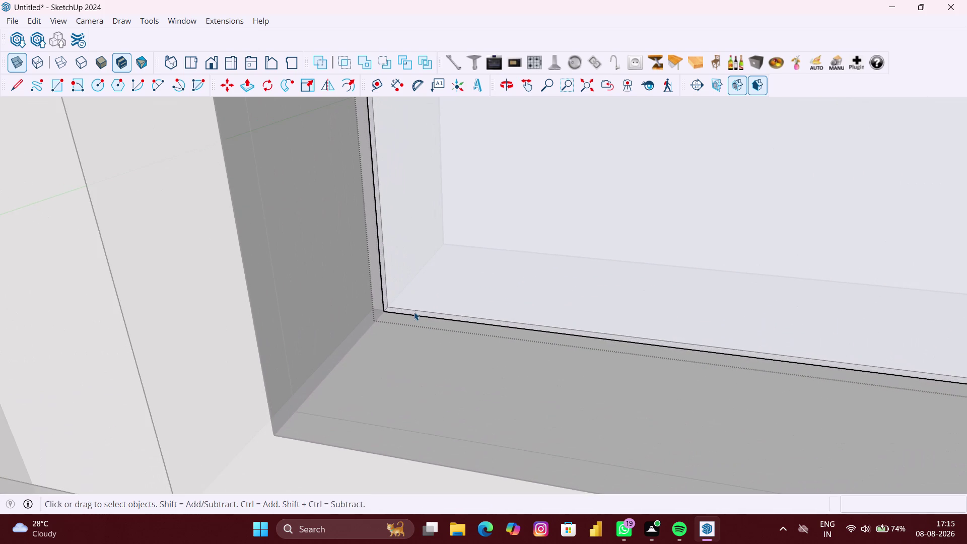
scroll(up, 3)
Select the pane face, clear it, then select the pane's edge lines.
click(447, 277)
scroll(down, 3)
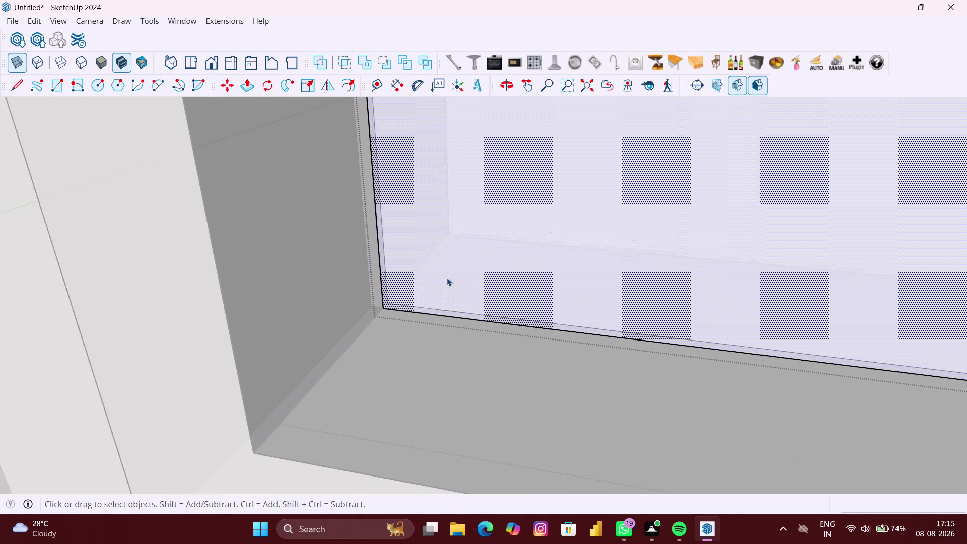
scroll(down, 3)
key(space)
click(425, 375)
scroll(down, 3)
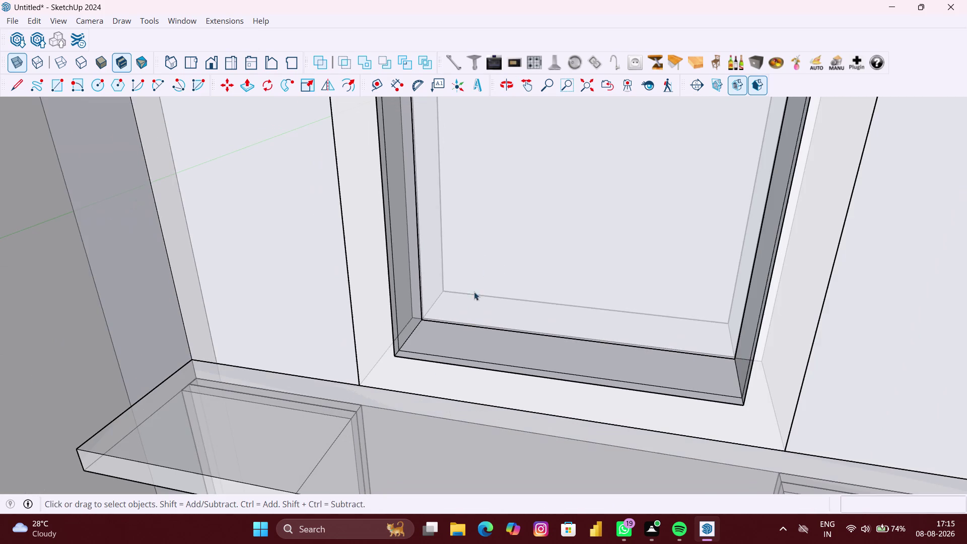
click(498, 243)
scroll(up, 3)
Move the window pane's edges so its bottom-left corner snaps onto the frame's inner corner.
key(m)
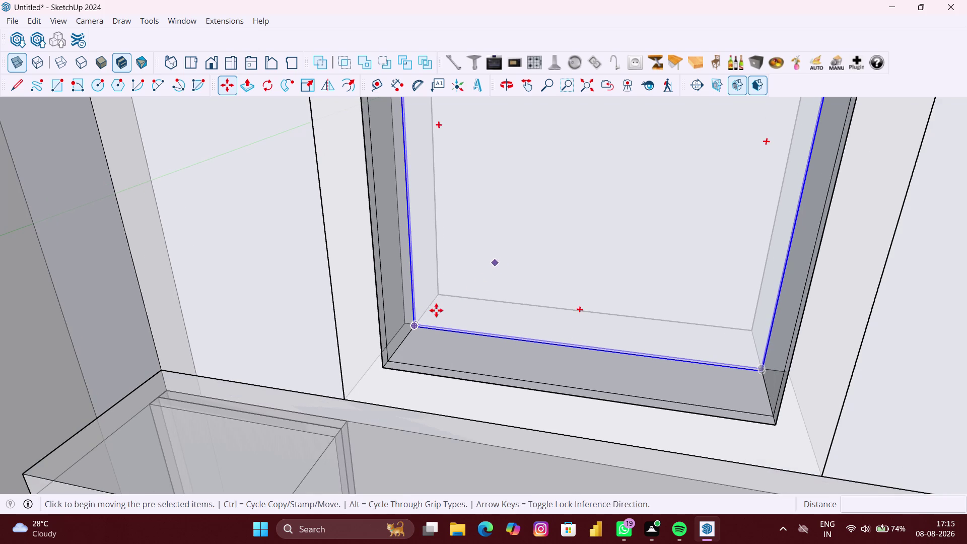
scroll(up, 3)
middle_drag(444, 329, 415, 351)
scroll(up, 3)
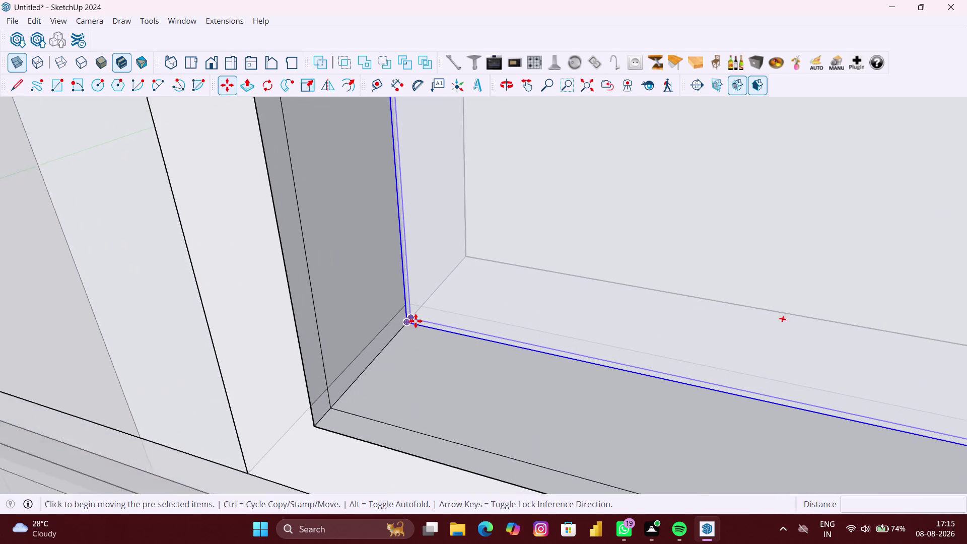
scroll(up, 3)
scroll(up, 3)
scroll(up, 3)
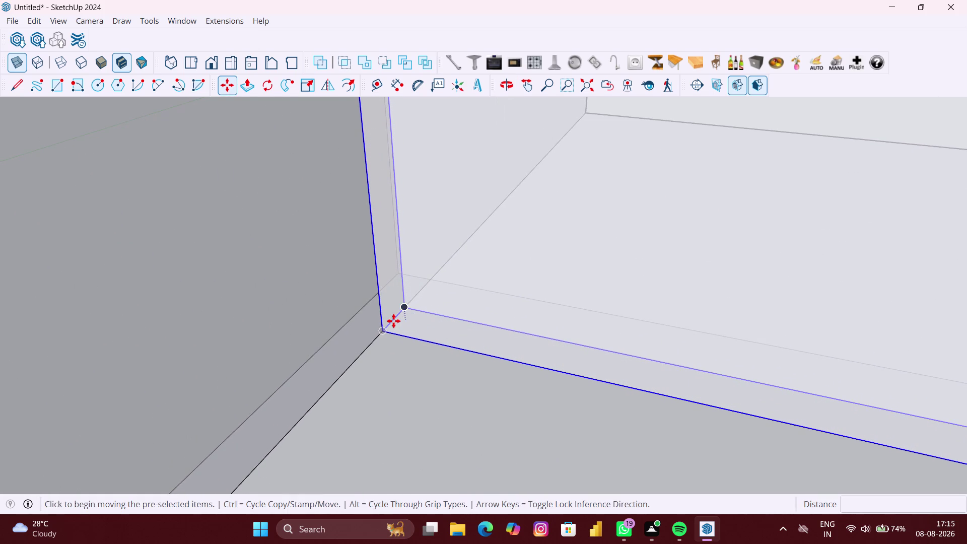
scroll(up, 3)
click(395, 320)
scroll(down, 3)
scroll(down, 3)
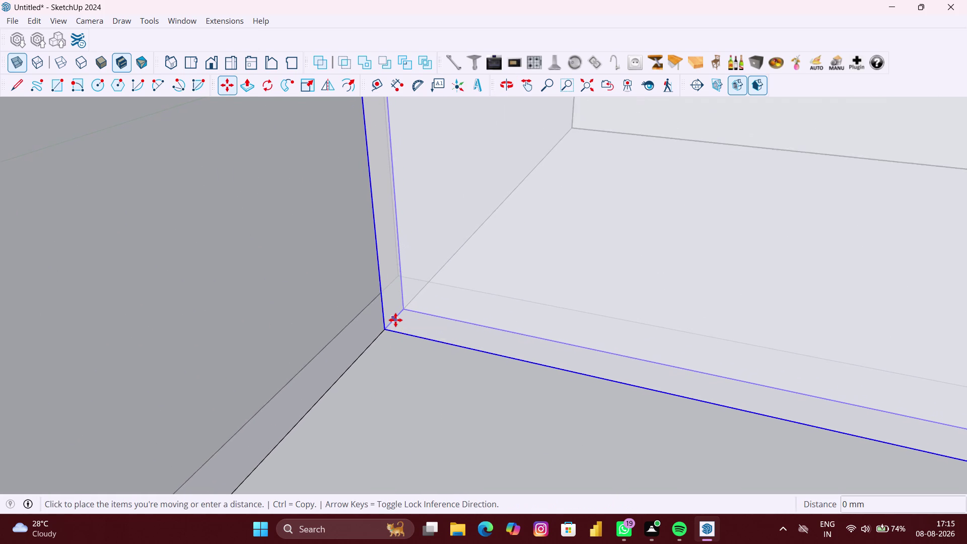
scroll(down, 3)
scroll(down, 3)
scroll(down, 3)
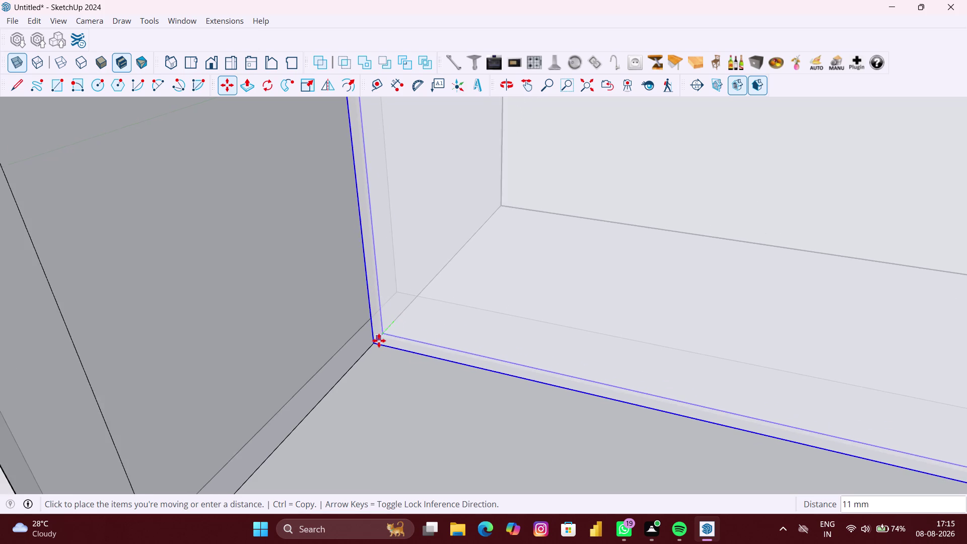
scroll(down, 3)
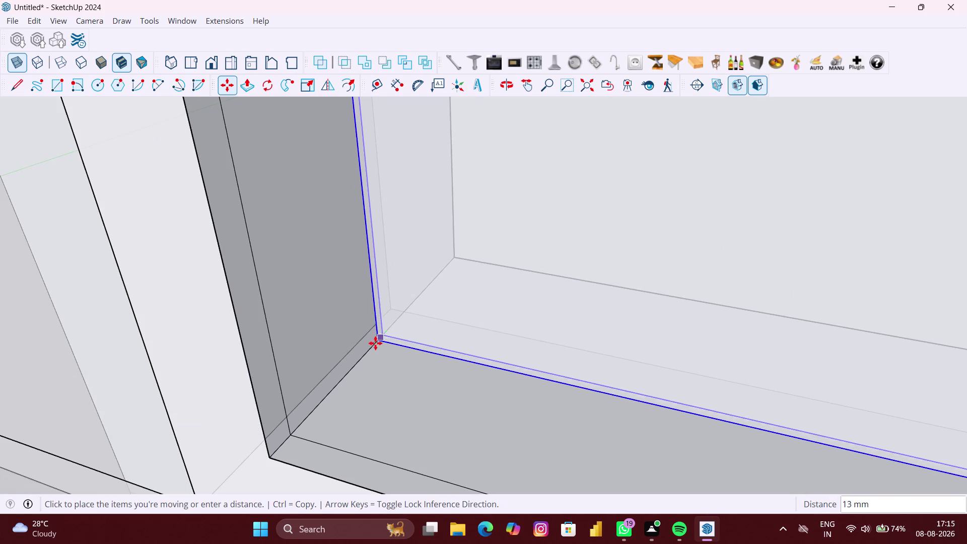
scroll(up, 3)
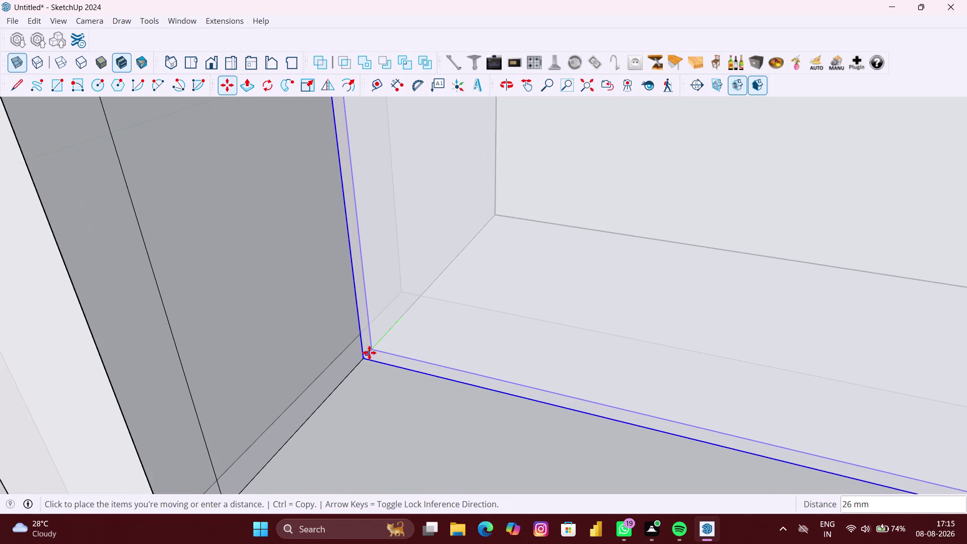
scroll(up, 3)
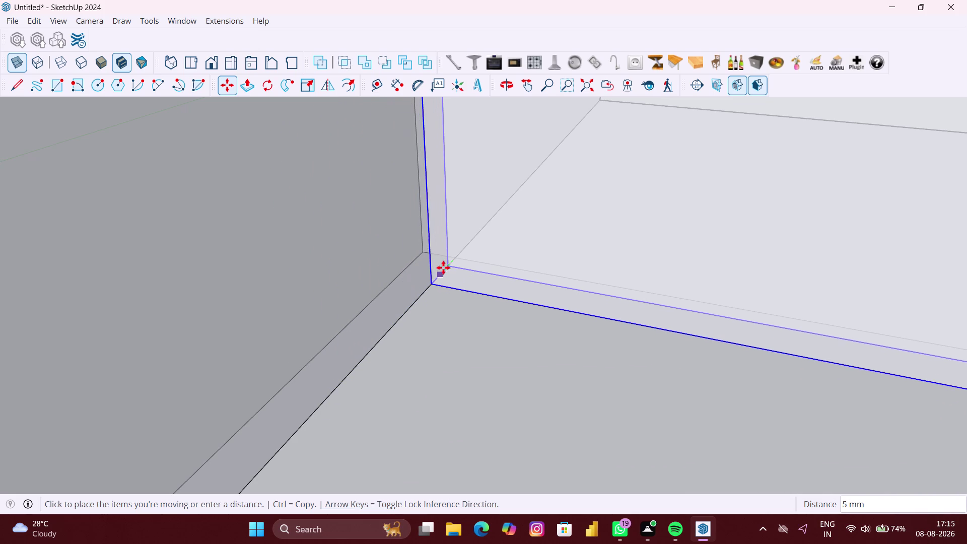
scroll(down, 3)
scroll(down, 3)
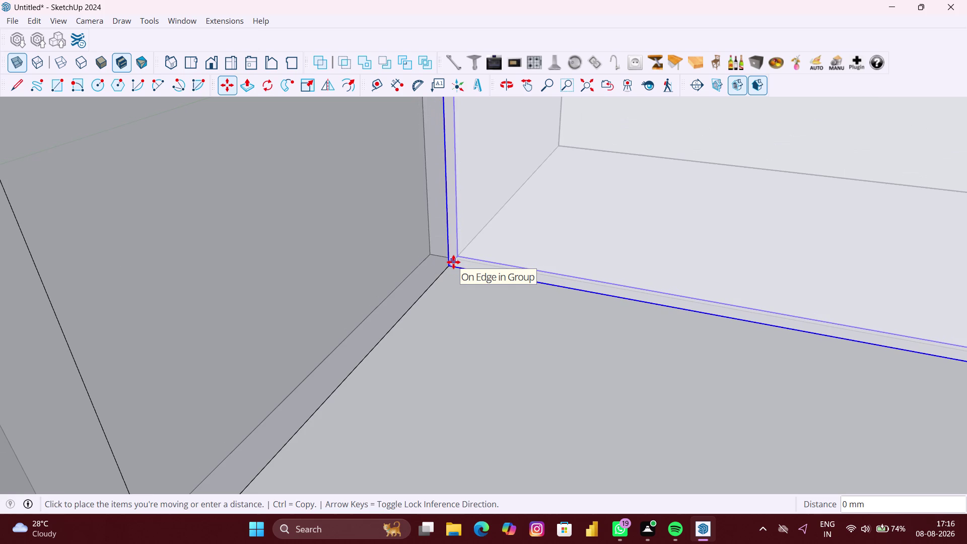
scroll(down, 3)
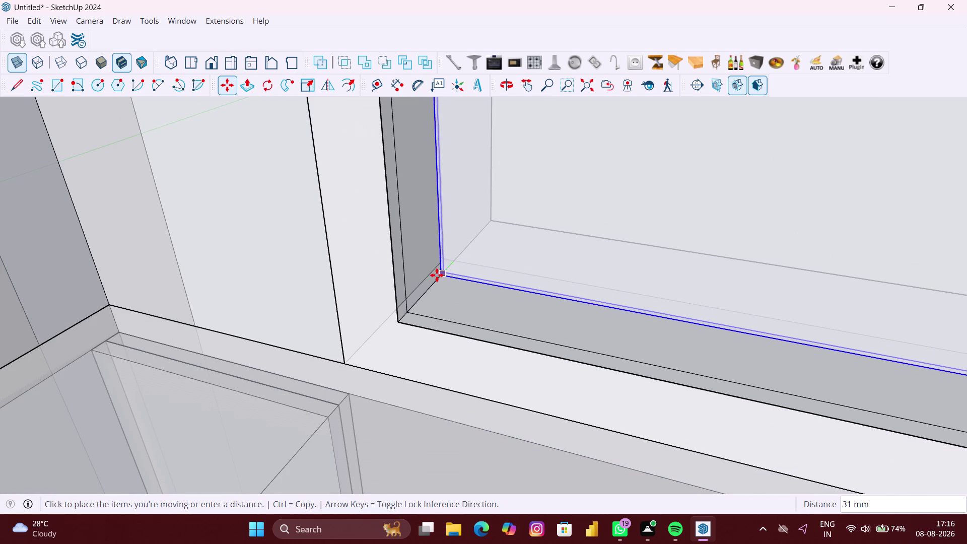
scroll(down, 3)
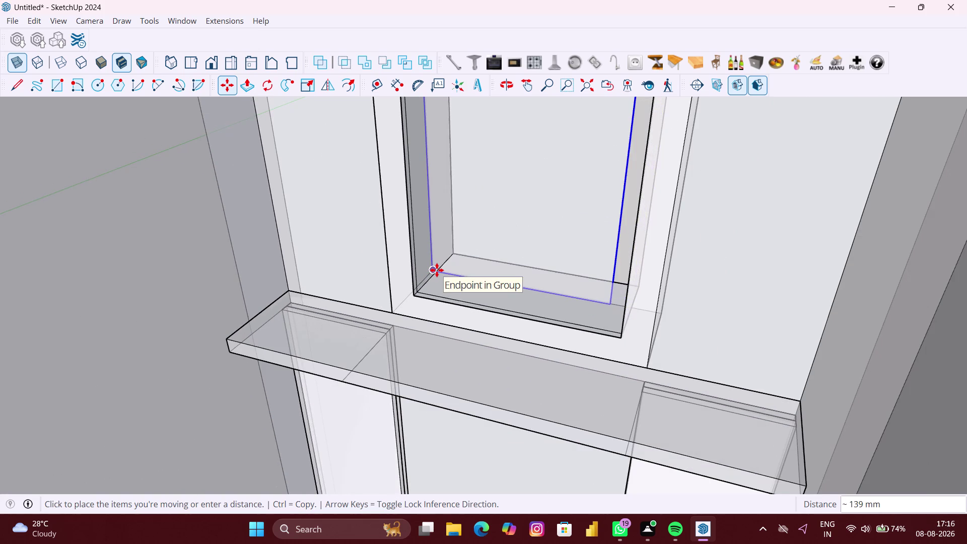
scroll(up, 3)
scroll(up, 3)
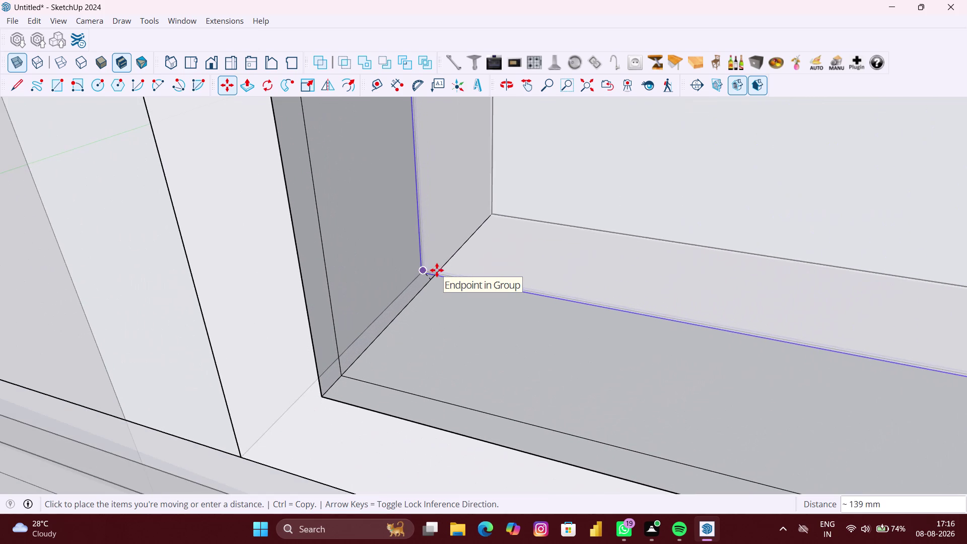
scroll(down, 3)
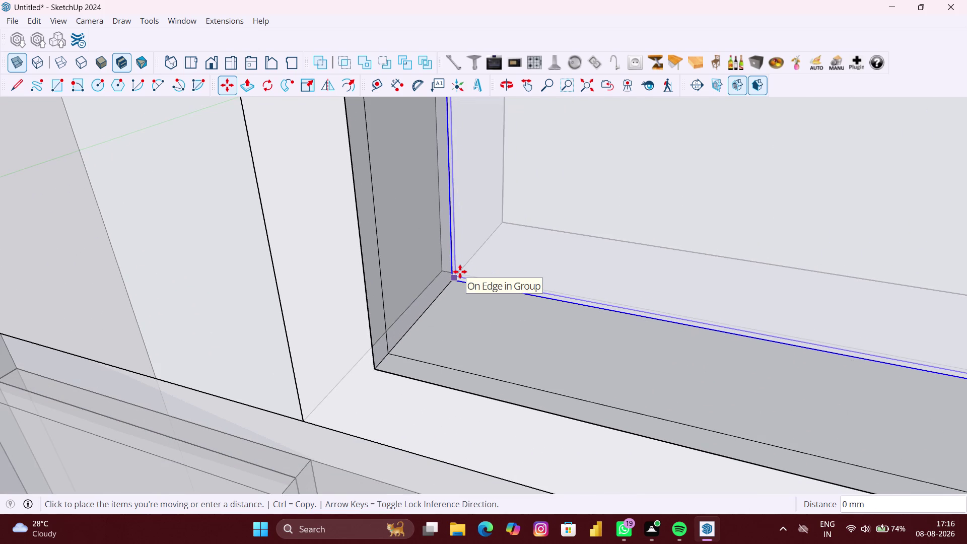
scroll(up, 3)
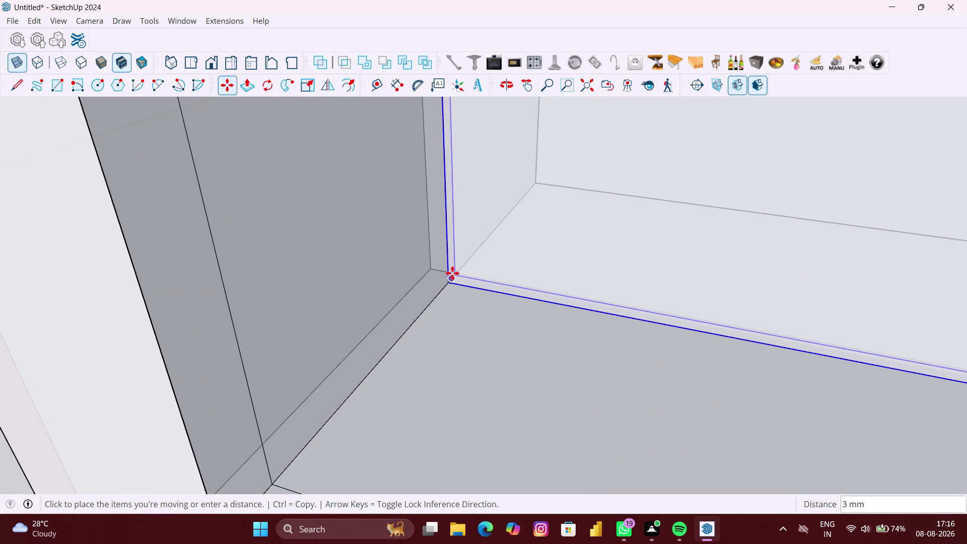
click(452, 273)
scroll(down, 3)
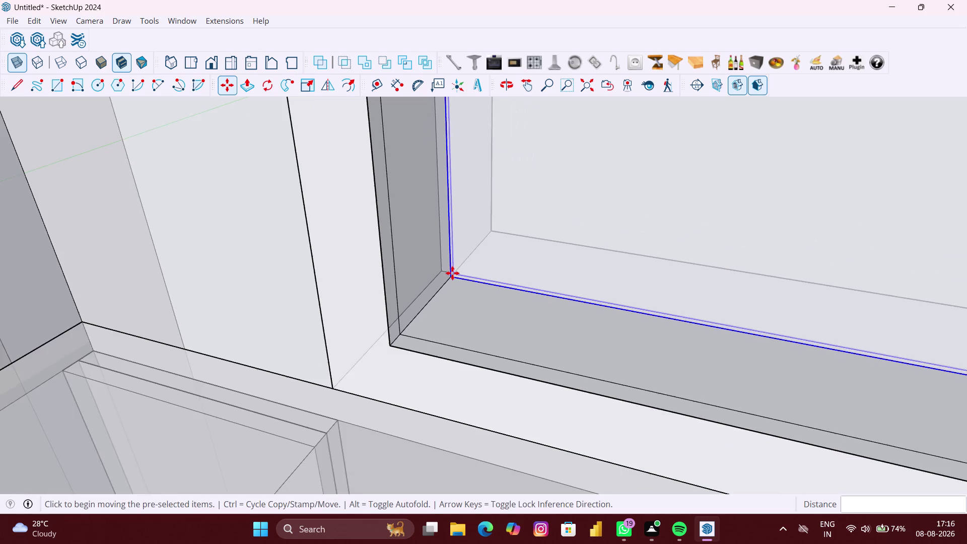
scroll(down, 3)
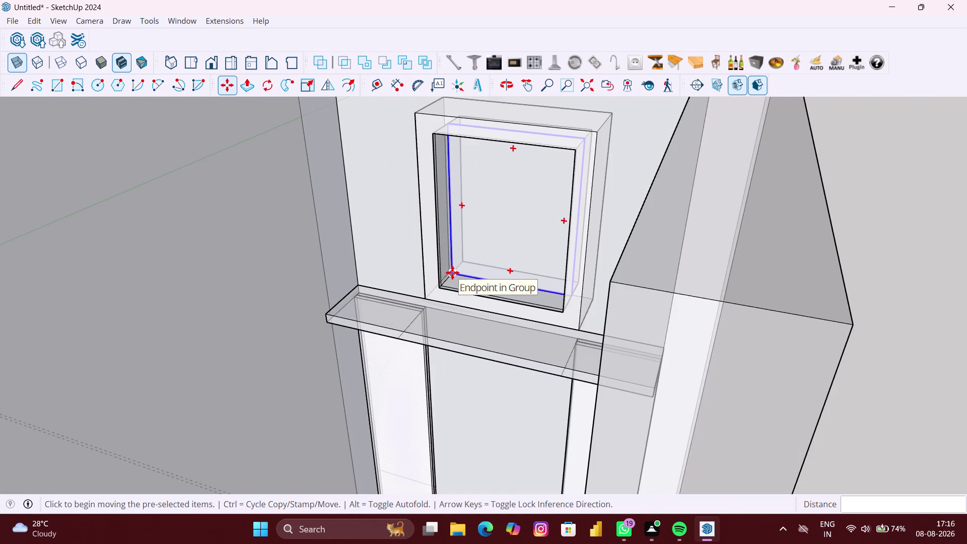
key(b)
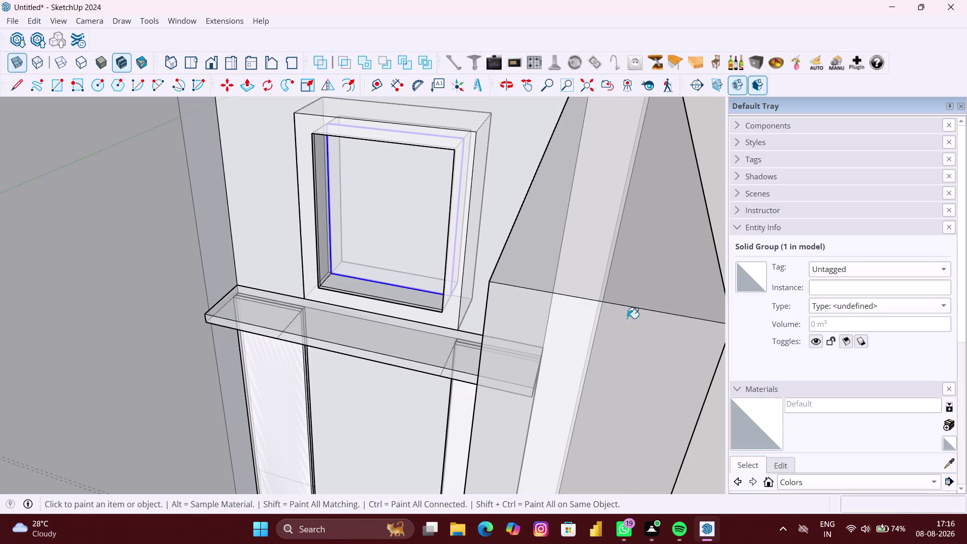
Apply Translucent Glass Blue from Glass and Mirrors to the window pane.
scroll(down, 3)
click(819, 364)
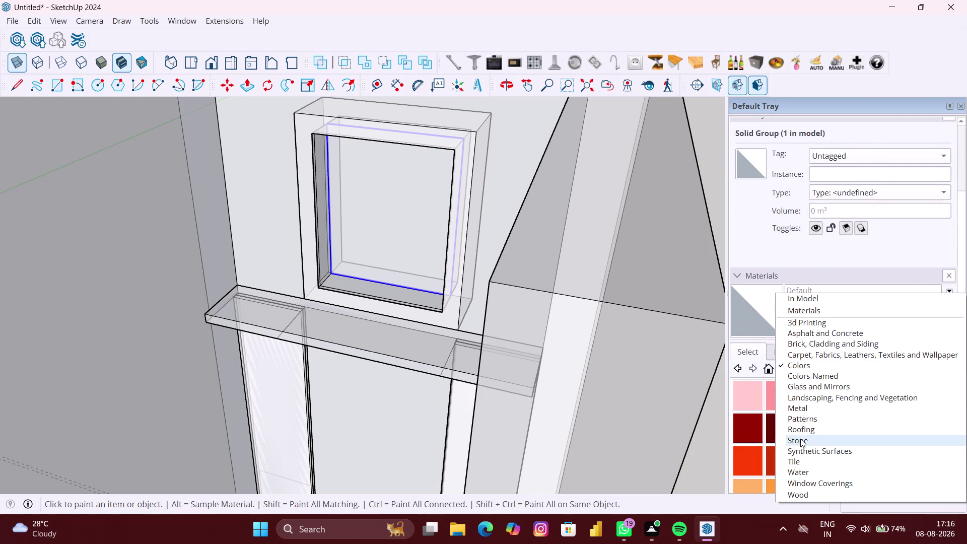
click(802, 392)
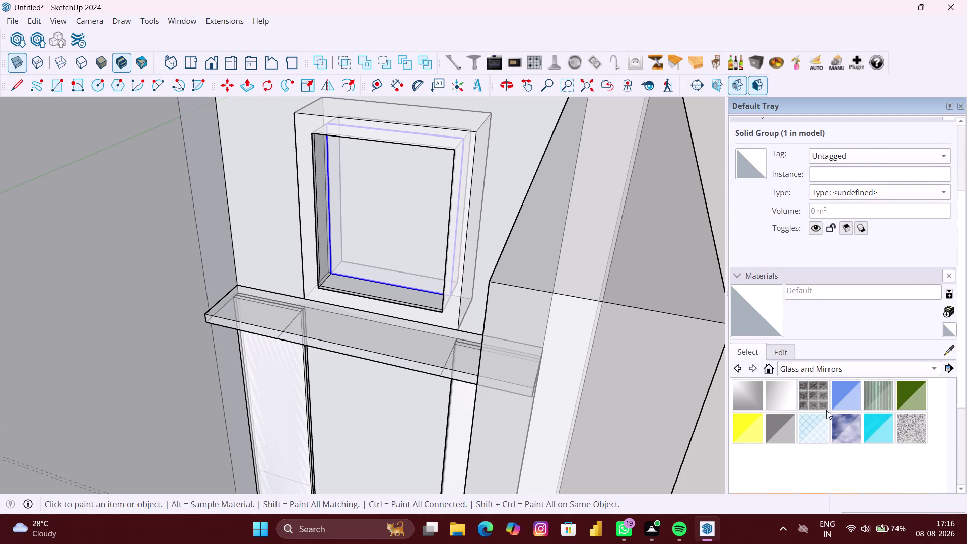
click(844, 396)
click(375, 245)
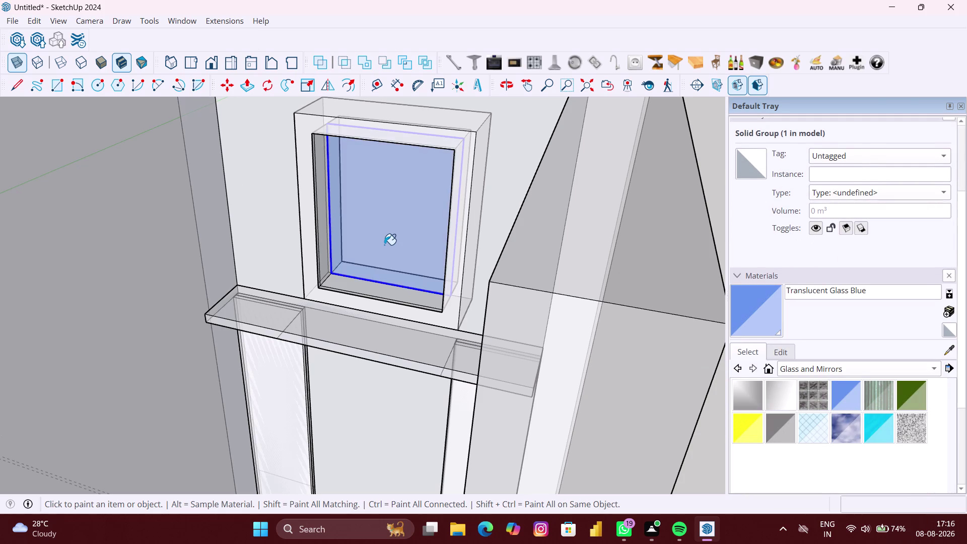
scroll(down, 3)
key(space)
Orbit to a straight front view of the whole cabinet and clear the selection.
click(577, 274)
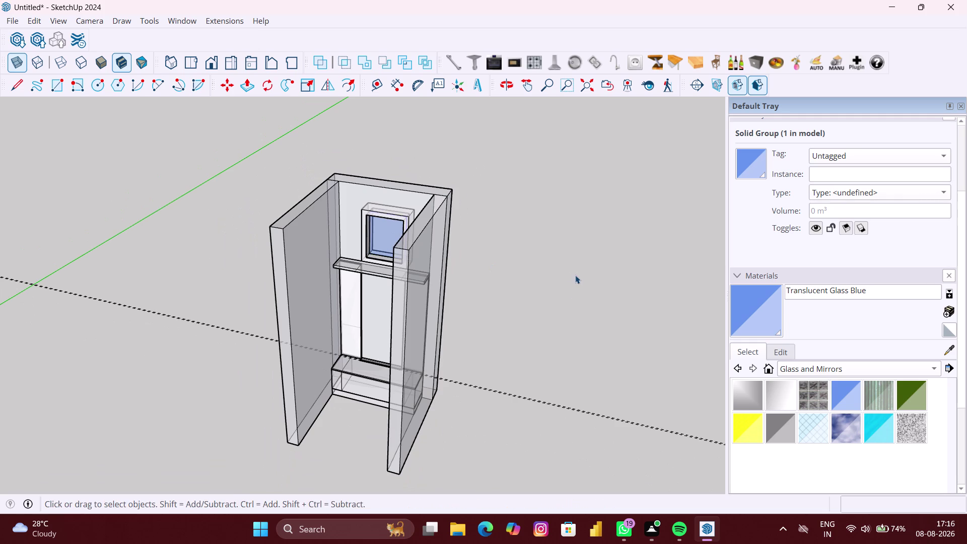
middle_drag(521, 327, 569, 249)
click(581, 269)
scroll(up, 3)
middle_drag(464, 431, 521, 415)
scroll(up, 3)
click(363, 474)
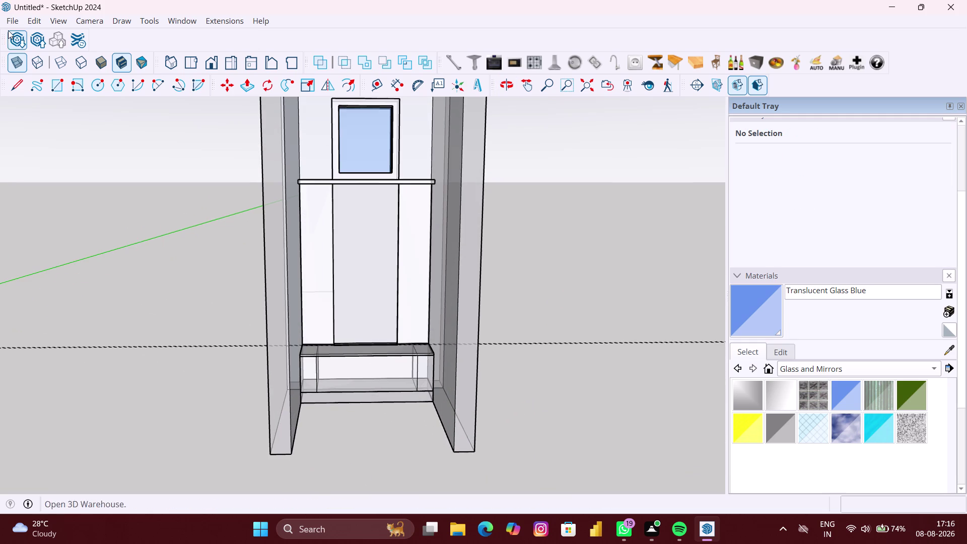
Select the drawer front face and attempt a 3 mm offset, then cancel it.
click(20, 66)
middle_drag(461, 356, 448, 348)
scroll(up, 3)
scroll(up, 3)
triple_click(391, 384)
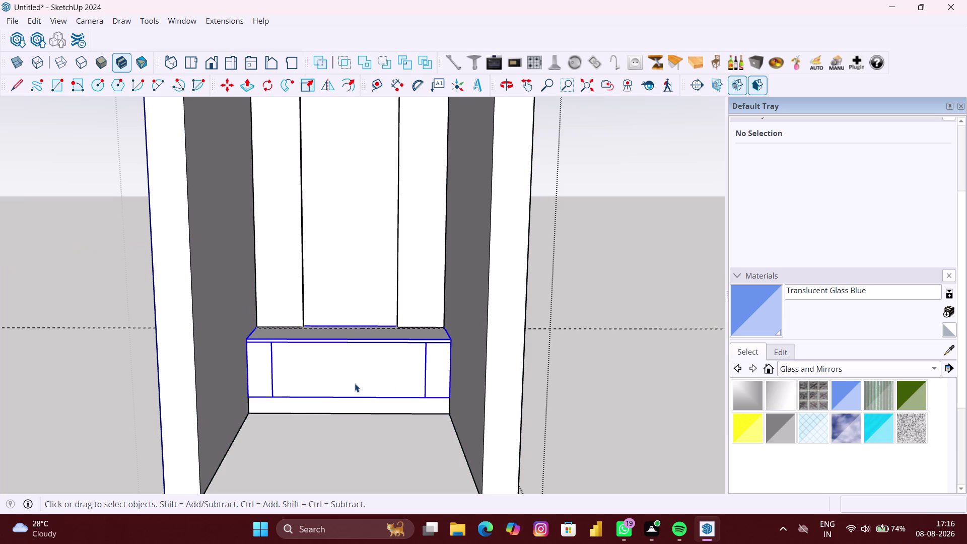
double_click(355, 383)
click(354, 379)
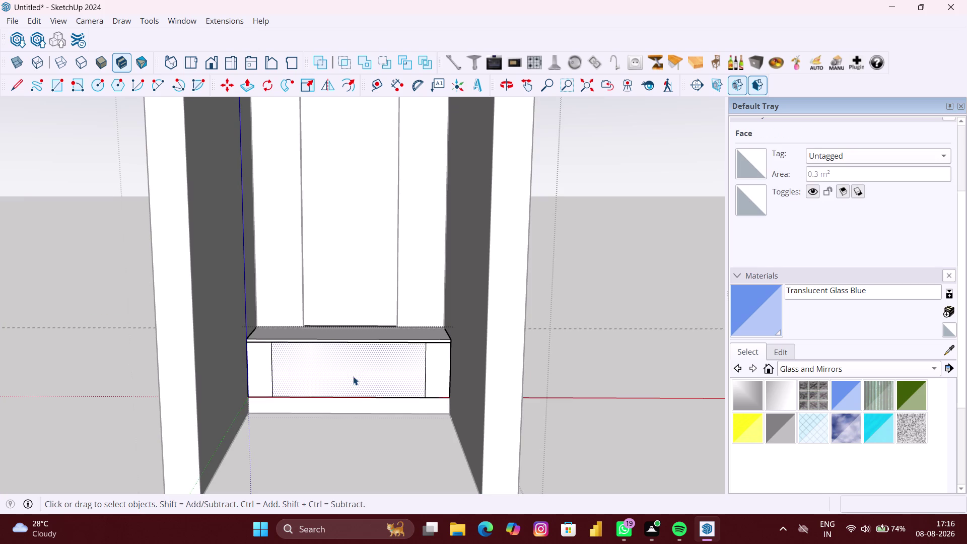
key(f)
click(357, 375)
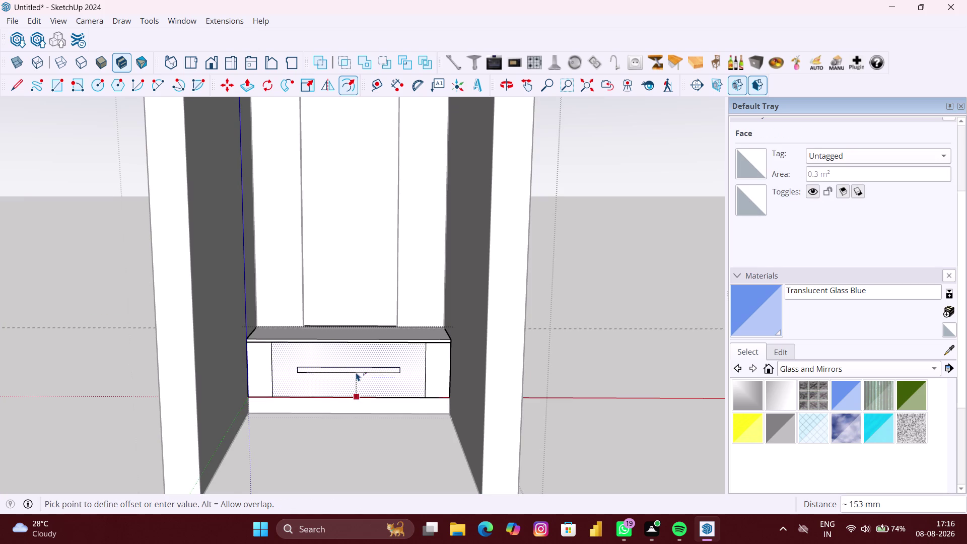
key(3)
text(M)
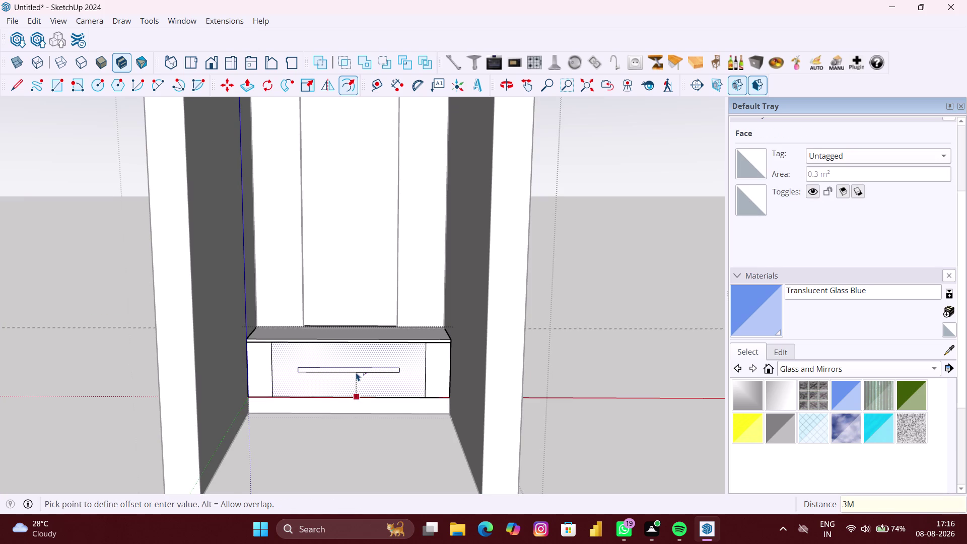
text(M)
key(Return)
key(space)
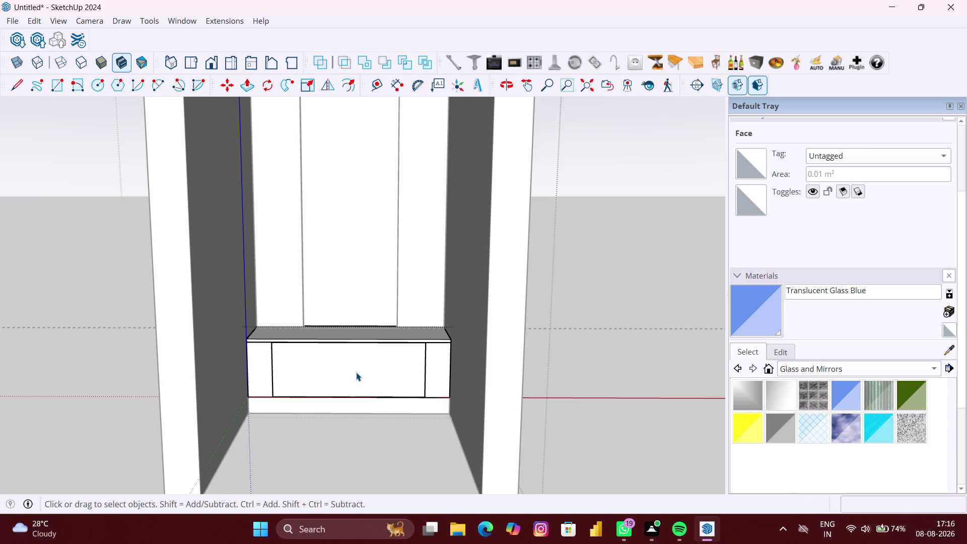
Push/pull the drawer front's inner panel outward by 18 mm.
scroll(up, 3)
double_click(365, 372)
scroll(up, 3)
click(365, 373)
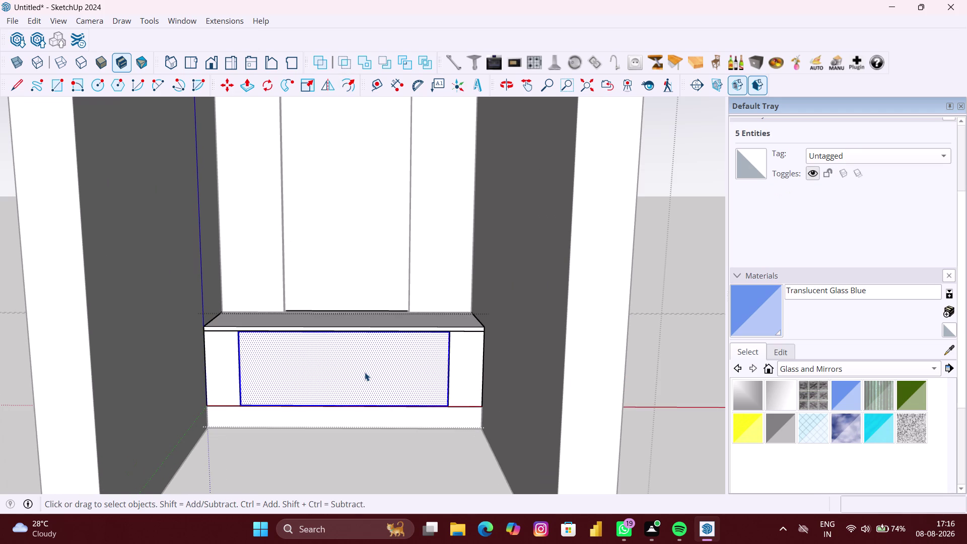
key(p)
click(366, 367)
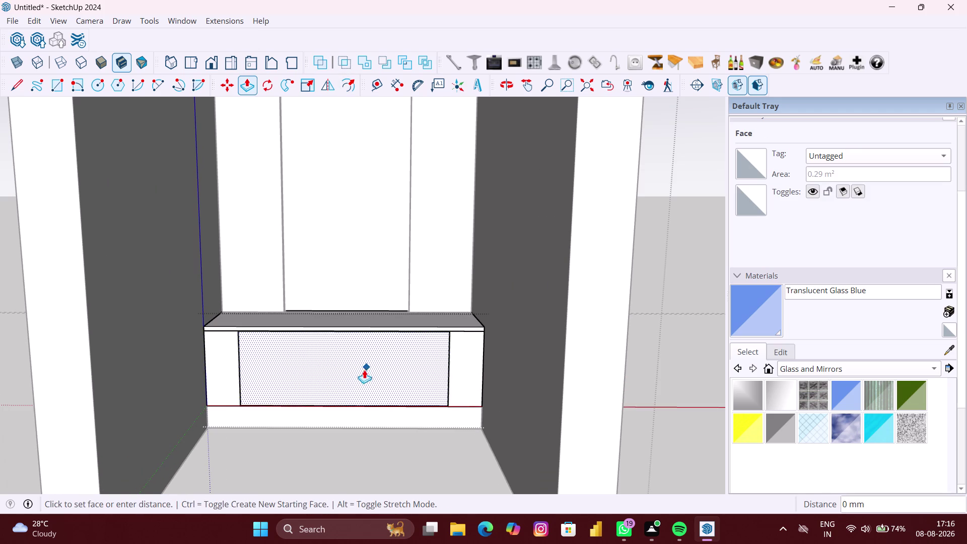
text(18)
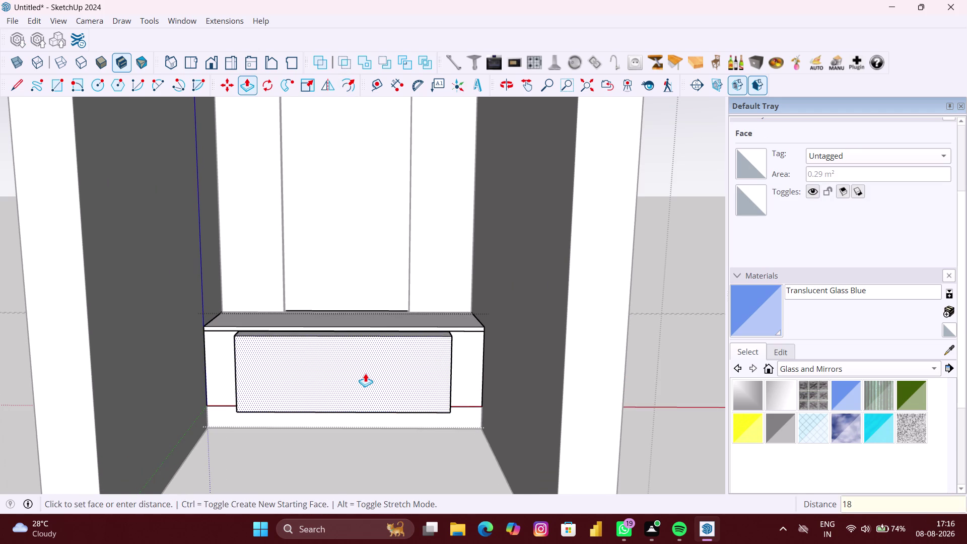
text(MM)
key(Return)
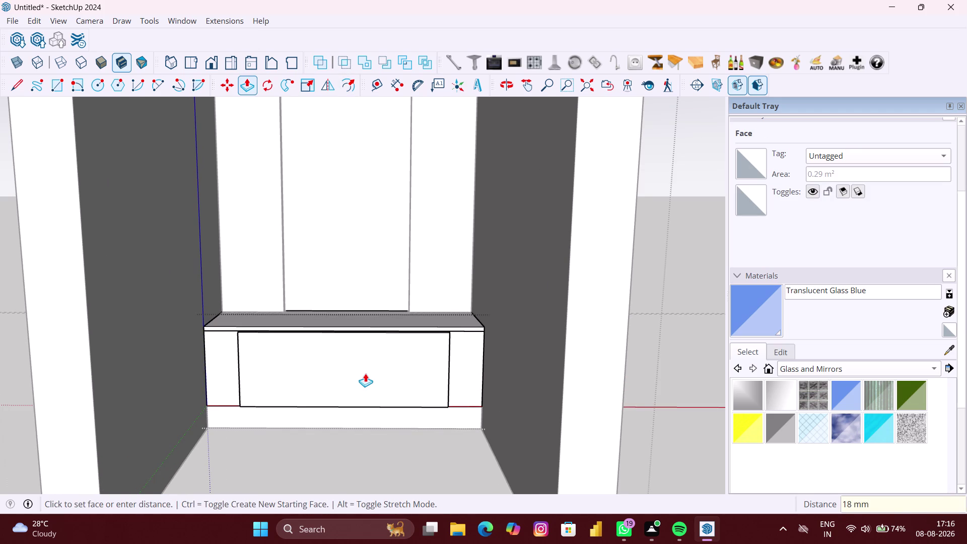
Orbit around to inspect the raised drawer front panel.
scroll(down, 3)
middle_drag(333, 389, 355, 396)
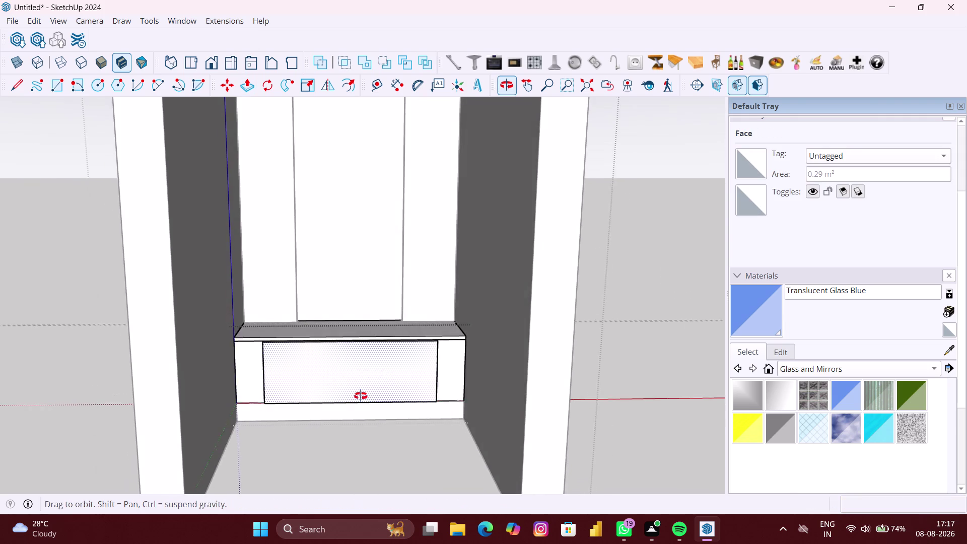
middle_drag(355, 396, 343, 402)
scroll(down, 3)
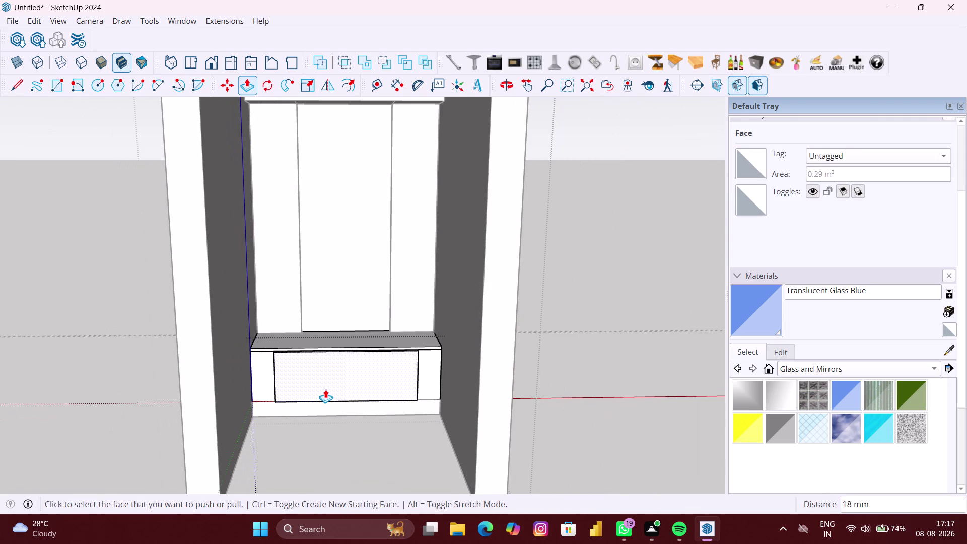
key(space)
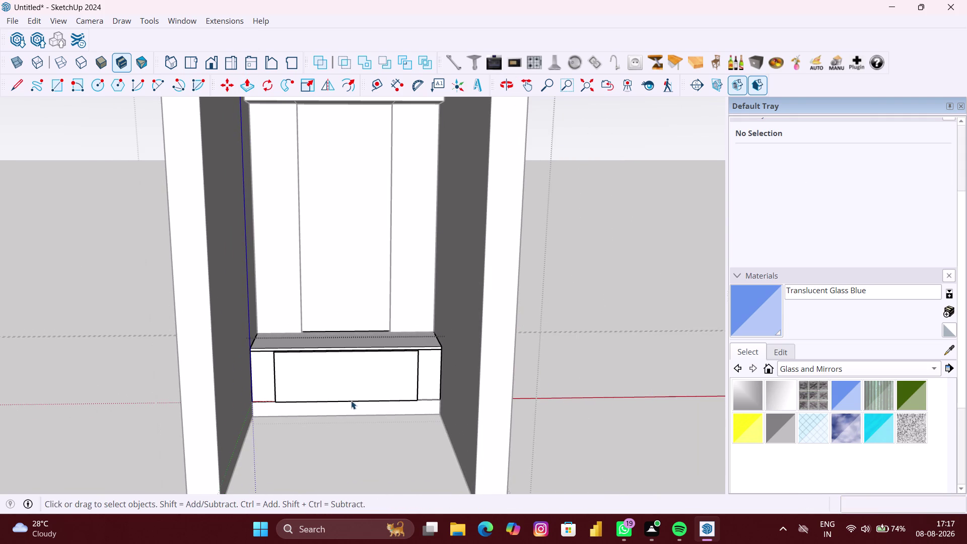
click(881, 368)
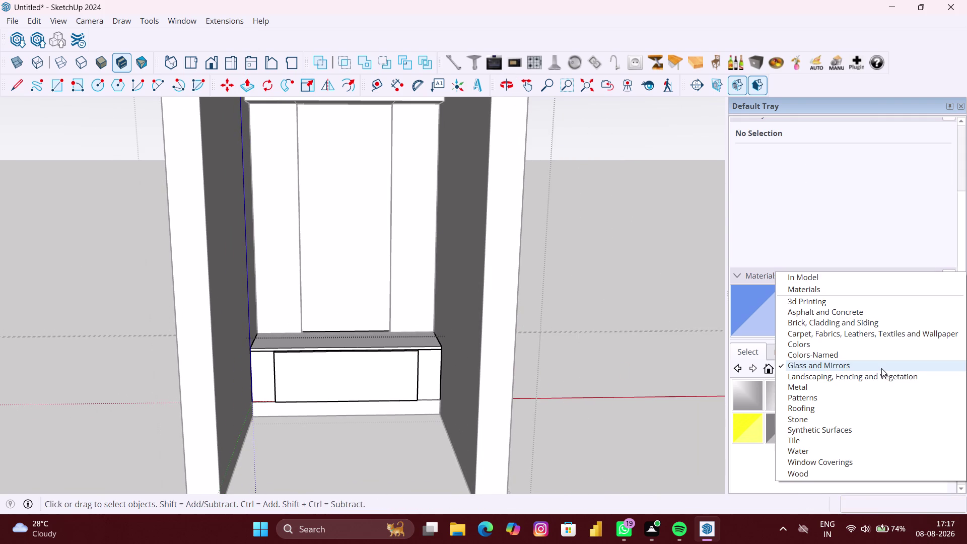
From the Colors library, paint the drawer base sides, front and top rim pale pink.
click(814, 341)
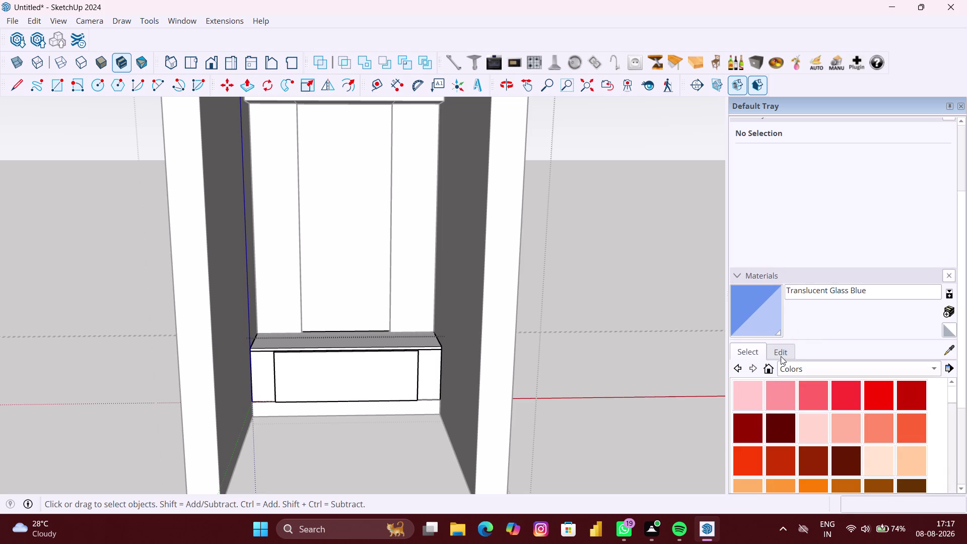
click(754, 400)
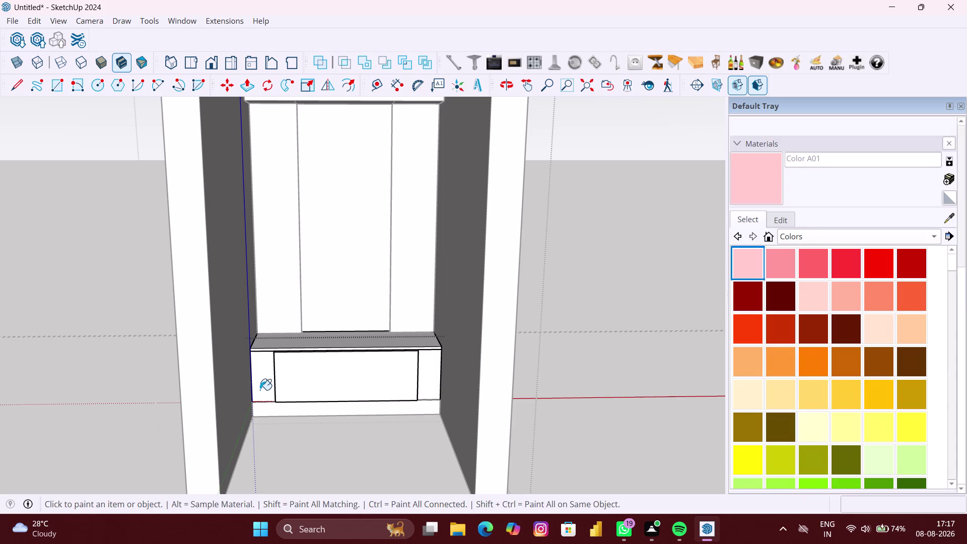
click(260, 388)
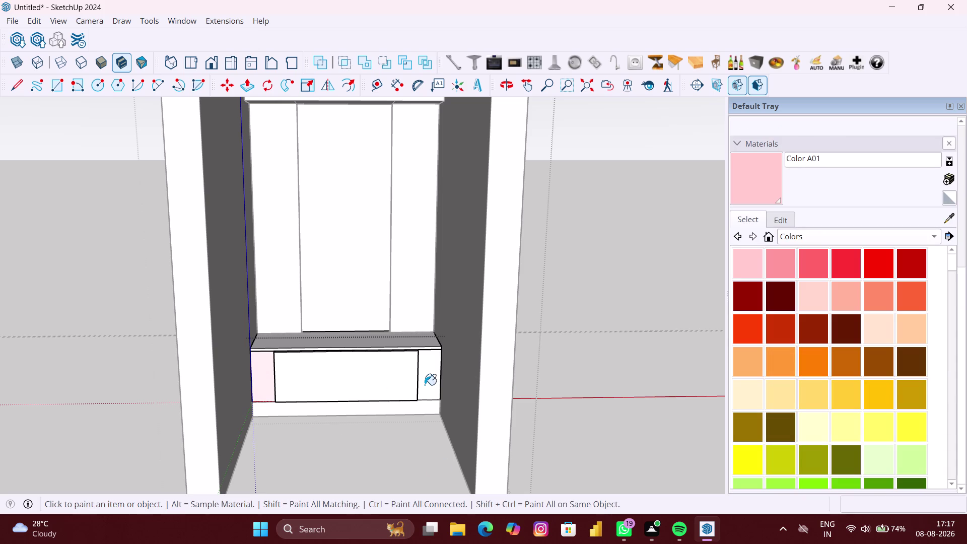
click(424, 385)
scroll(up, 3)
click(346, 382)
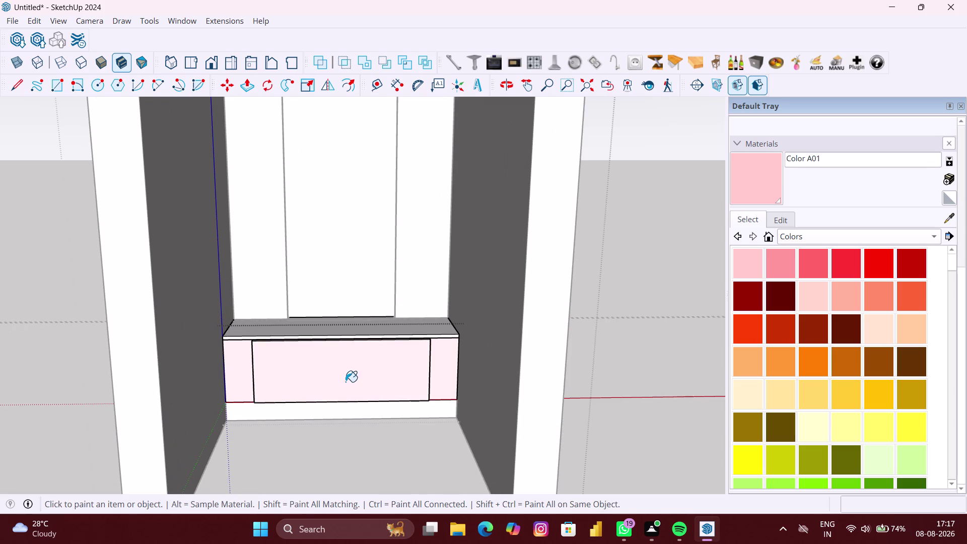
scroll(down, 3)
click(801, 302)
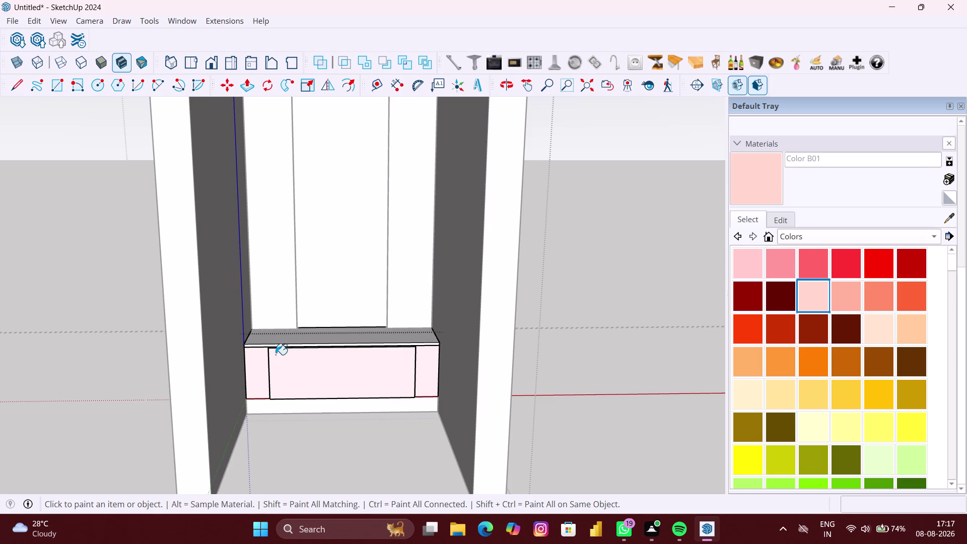
Repaint the drawer base sides and front bright red.
click(253, 374)
click(339, 379)
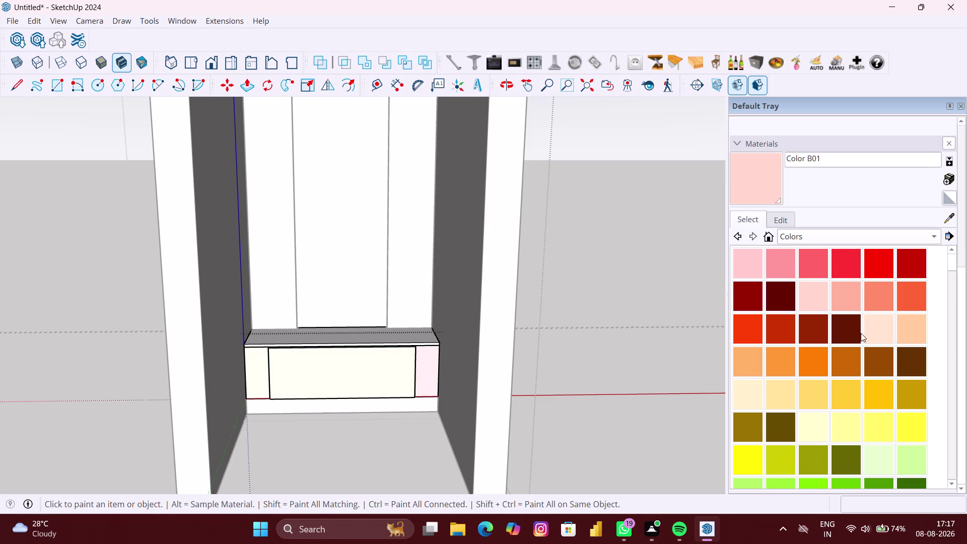
click(843, 269)
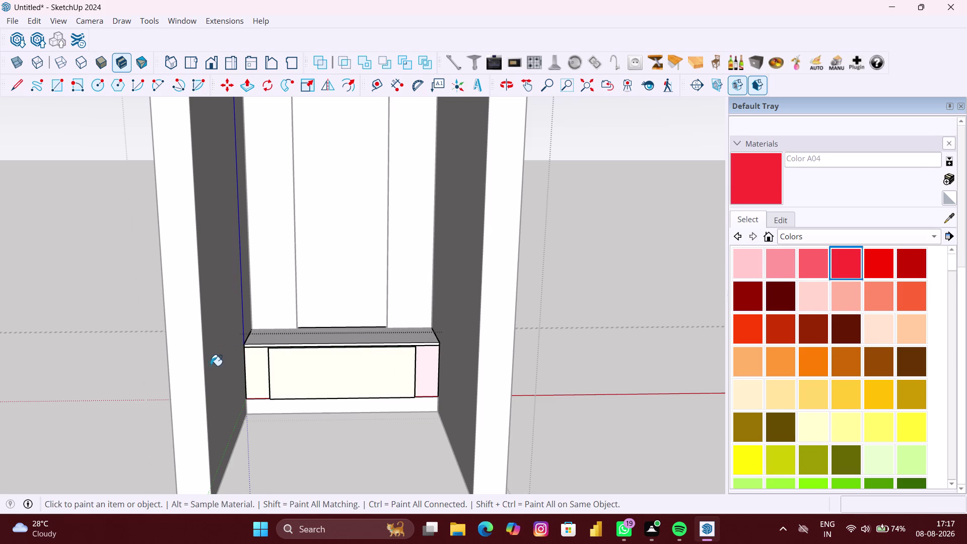
click(258, 369)
click(308, 373)
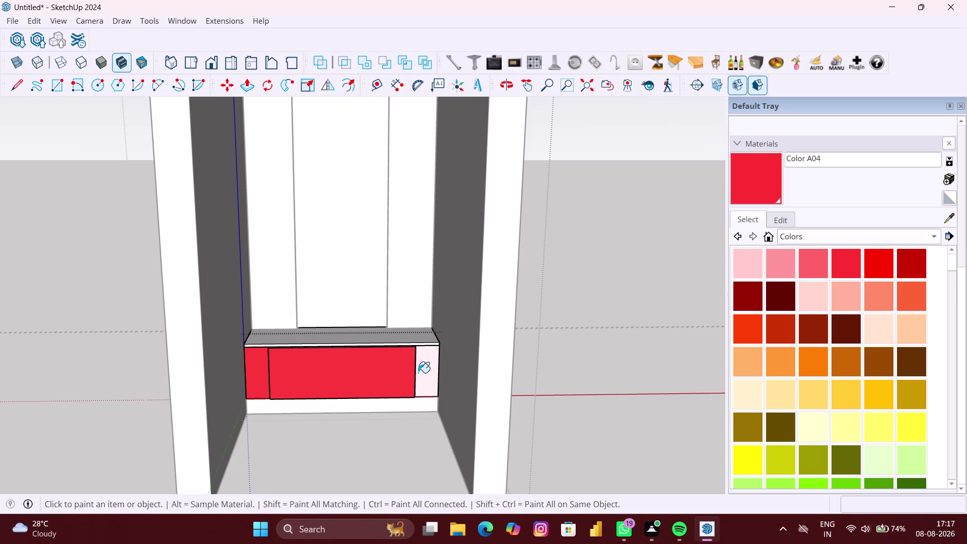
click(422, 373)
Orbit out to a straight front view of the cabinet.
scroll(down, 3)
scroll(up, 3)
middle_drag(412, 375, 409, 351)
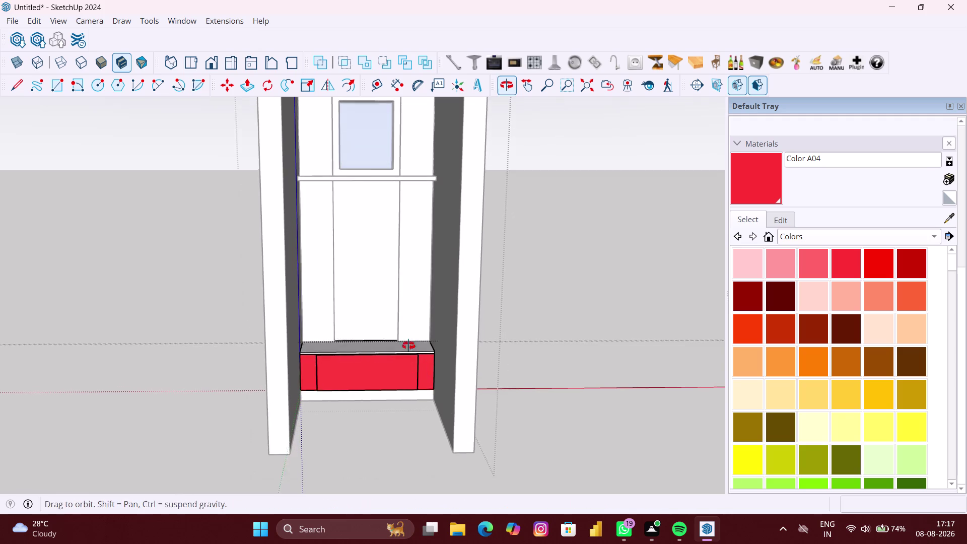
middle_drag(409, 351, 409, 345)
key(space)
click(489, 407)
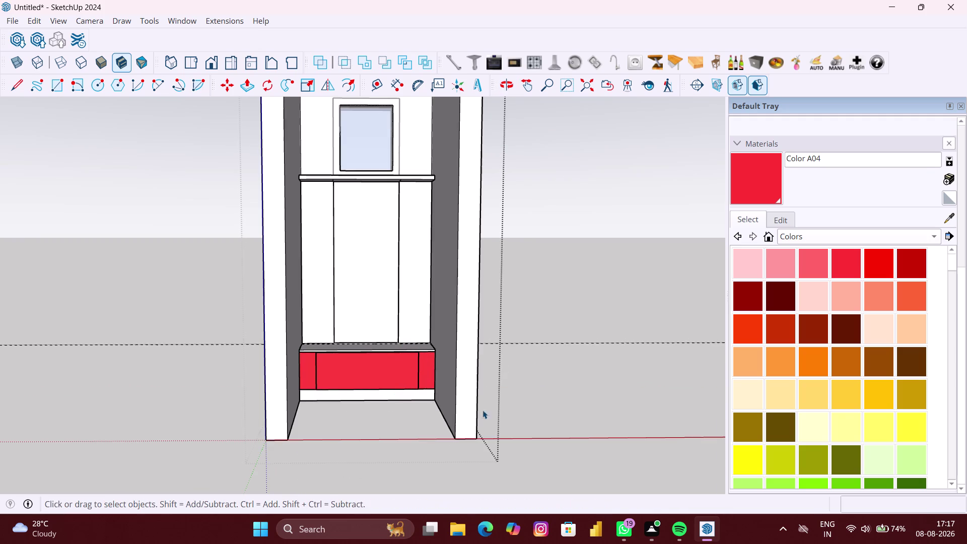
Paint the strip below the drawer base a lighter red.
click(403, 393)
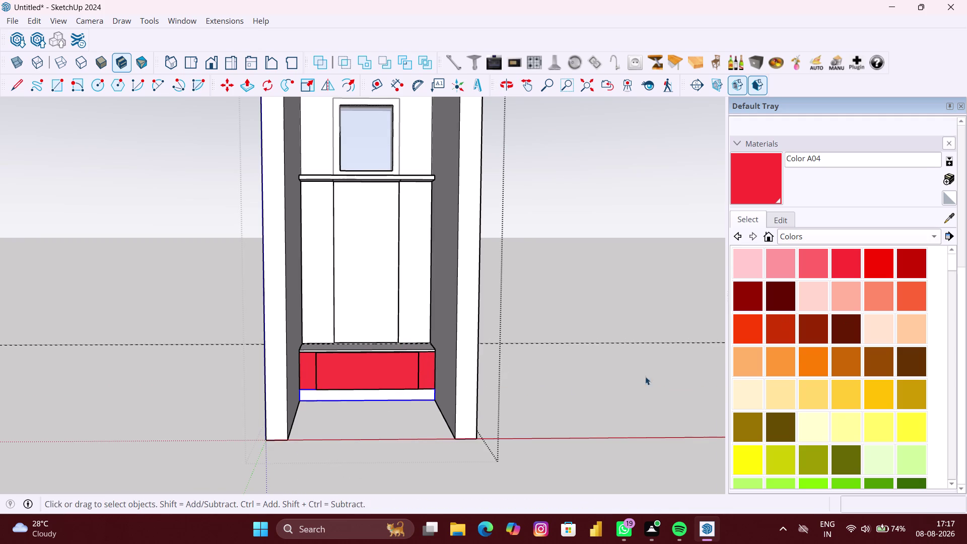
scroll(up, 3)
click(410, 390)
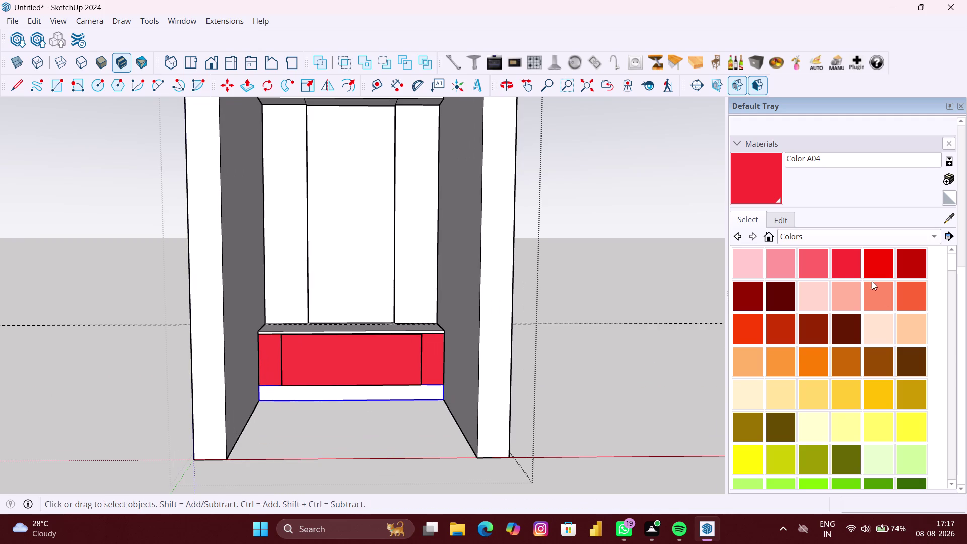
click(821, 270)
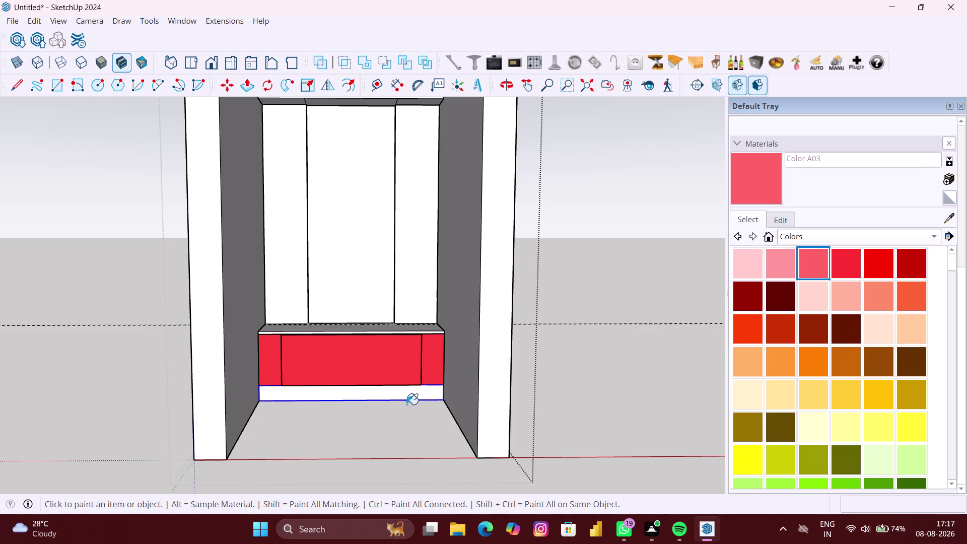
click(407, 400)
click(406, 398)
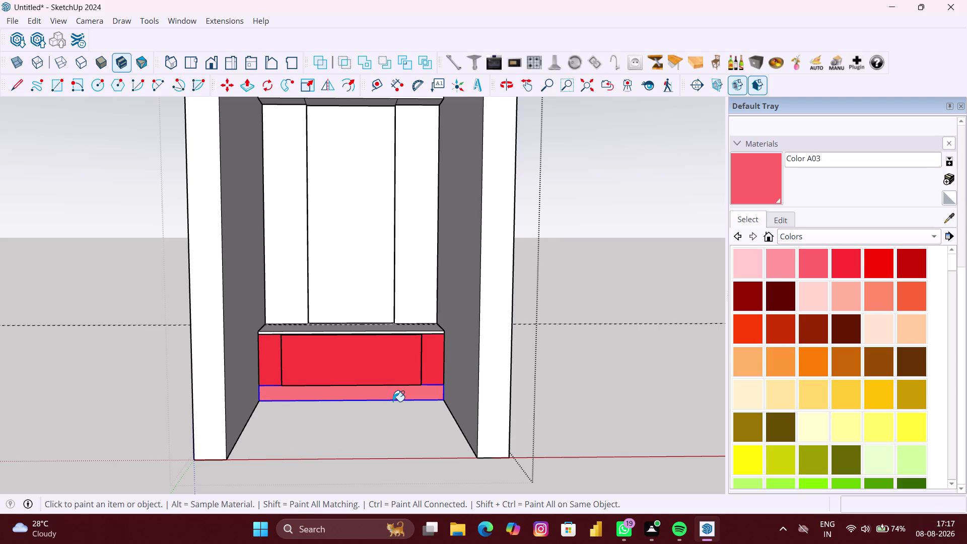
Orbit around the drawer base to review the red and lighter-red paint.
scroll(down, 3)
middle_drag(363, 366, 362, 426)
scroll(up, 3)
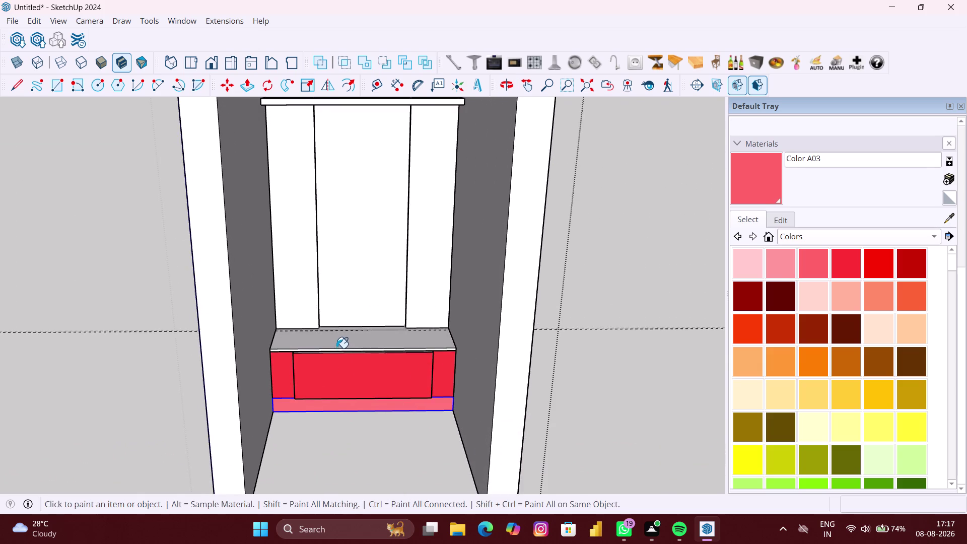
scroll(up, 3)
key(space)
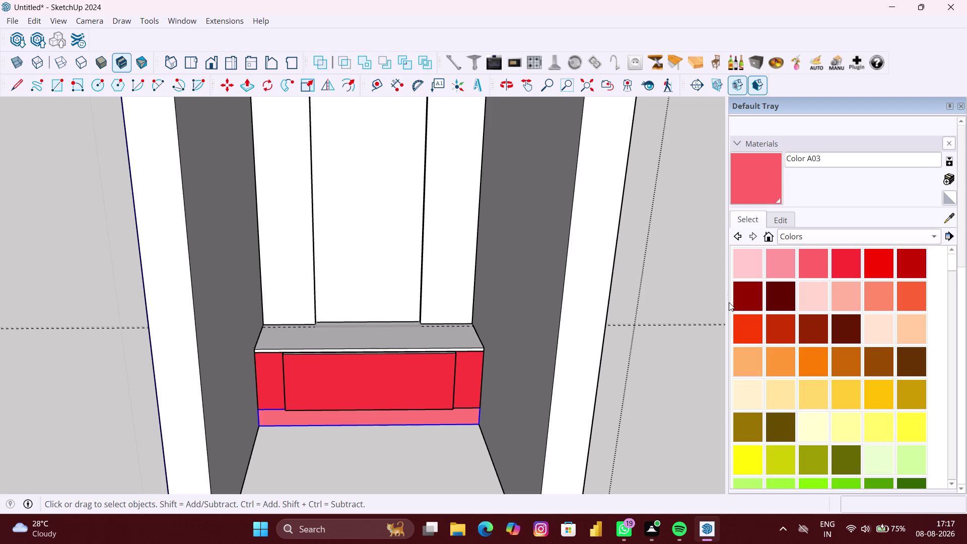
scroll(down, 3)
scroll(down, 3)
scroll(up, 3)
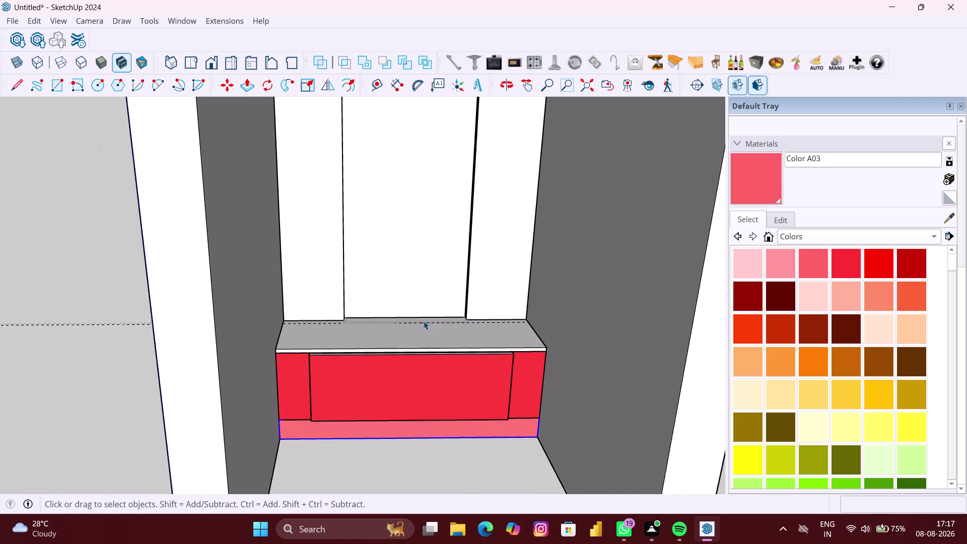
scroll(up, 3)
middle_drag(422, 326, 413, 357)
scroll(up, 3)
scroll(down, 3)
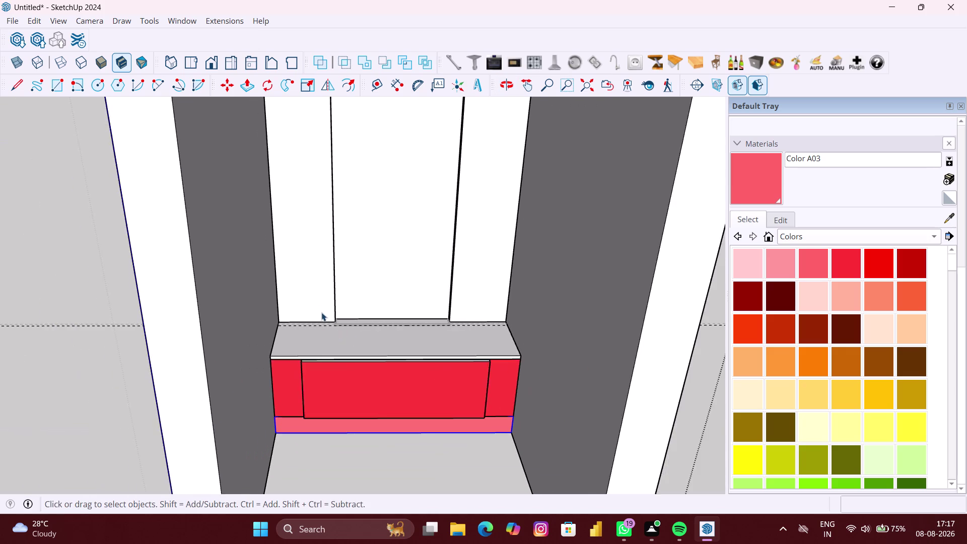
scroll(down, 3)
scroll(down, 3)
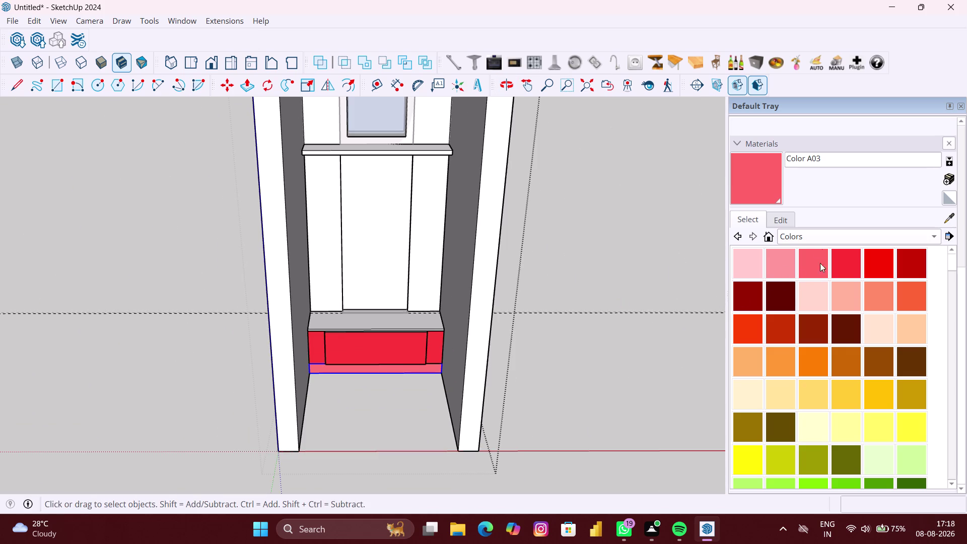
Pick the Wood Bamboo material and paint the left inner strip.
click(823, 236)
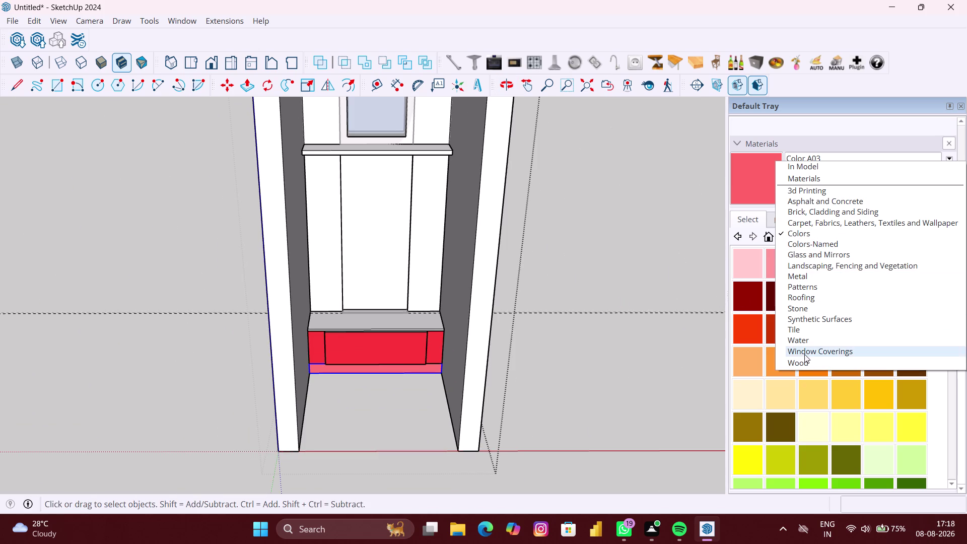
click(805, 361)
click(756, 271)
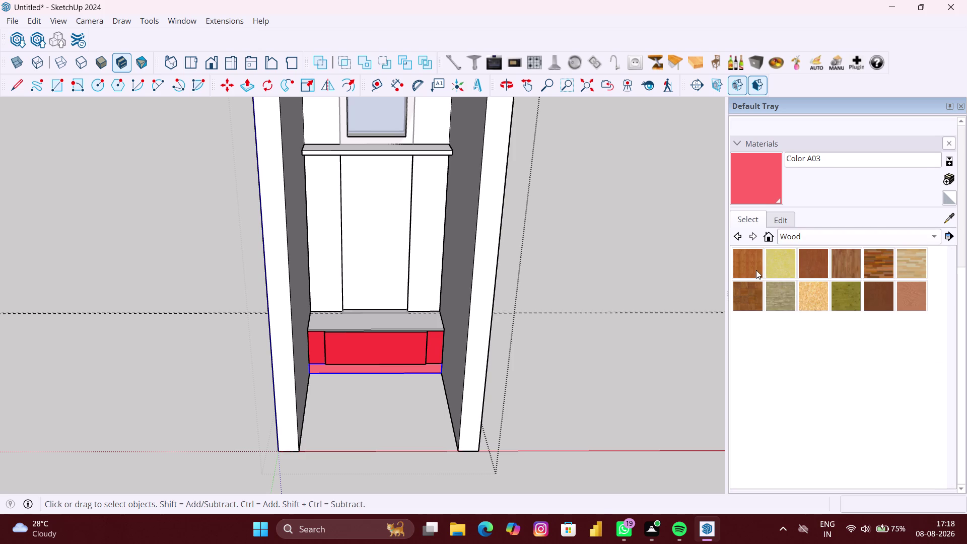
scroll(up, 3)
click(336, 252)
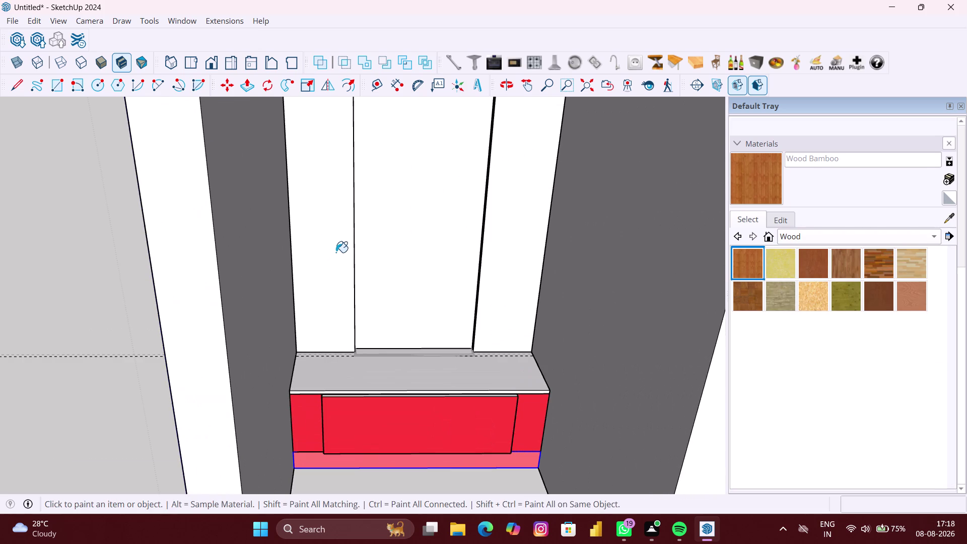
Orbit around the left strip and paint its edge bamboo.
scroll(up, 3)
middle_drag(373, 248, 264, 247)
scroll(up, 3)
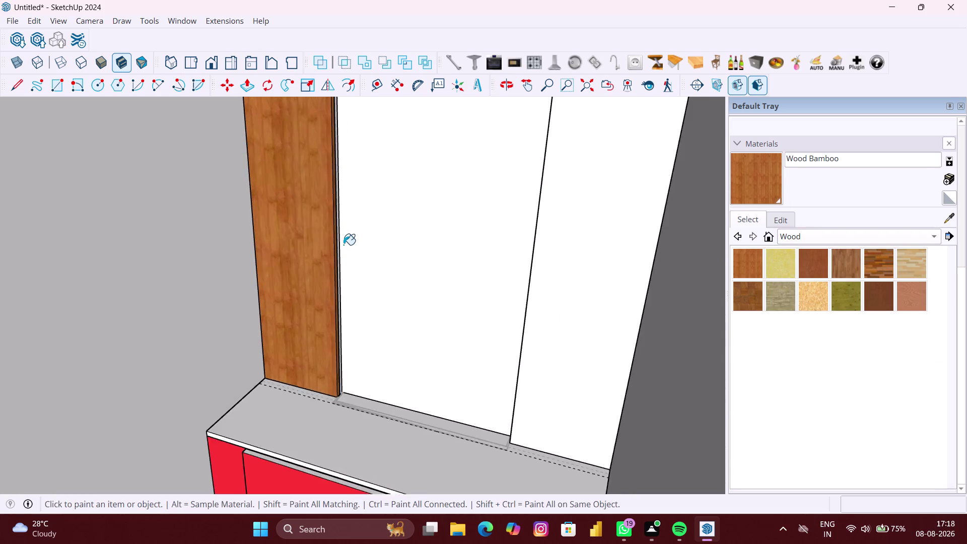
scroll(up, 3)
scroll(up, 3)
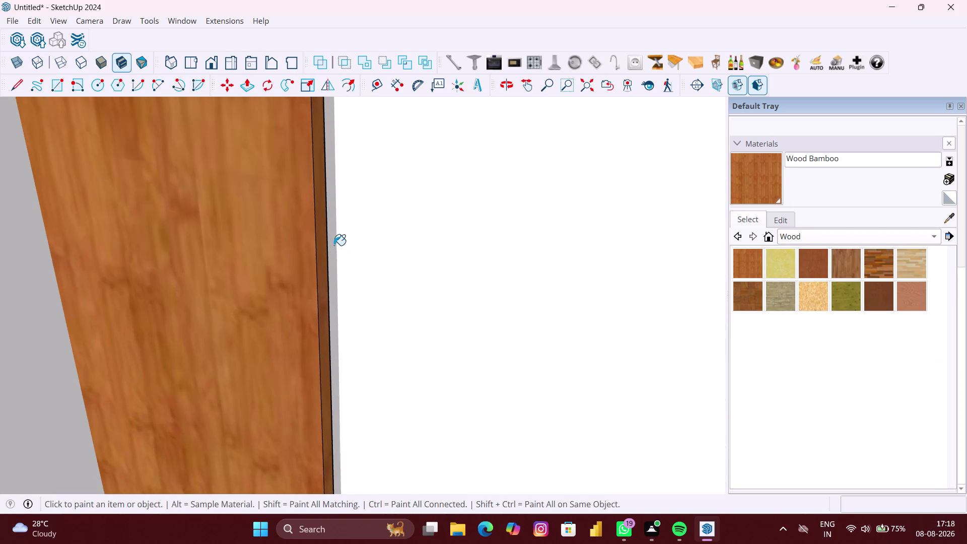
click(334, 245)
Paint the right inner strip and its edge with bamboo.
scroll(down, 3)
middle_drag(389, 261, 429, 262)
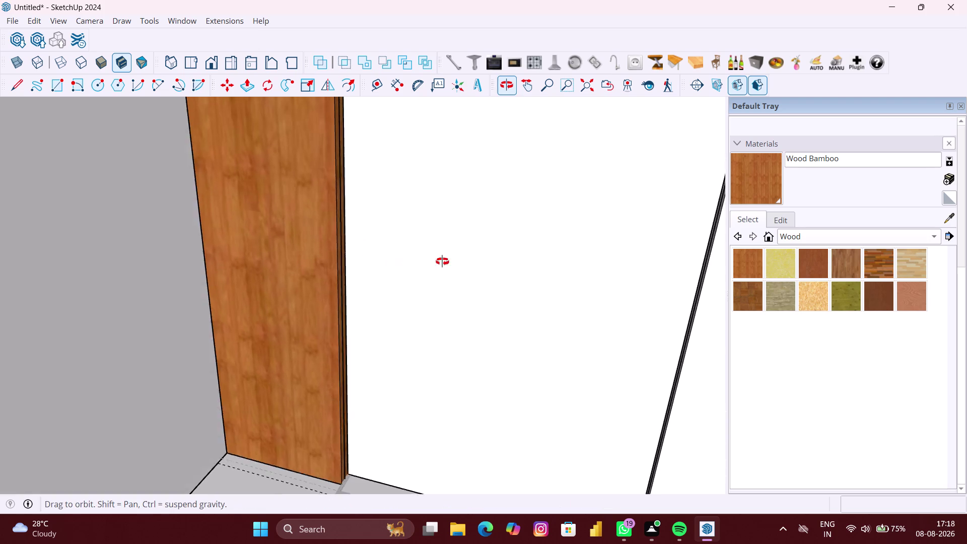
middle_drag(429, 262, 515, 258)
scroll(up, 3)
click(686, 277)
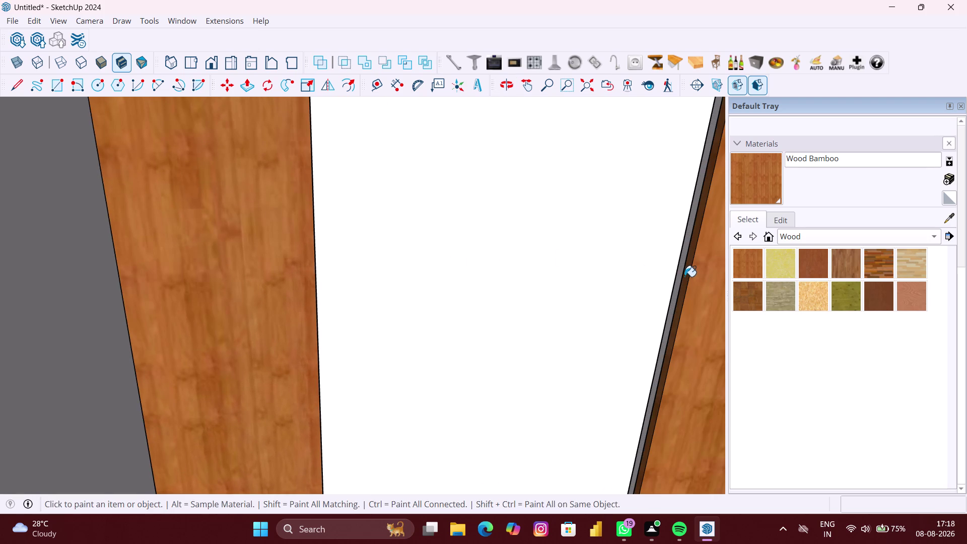
click(682, 270)
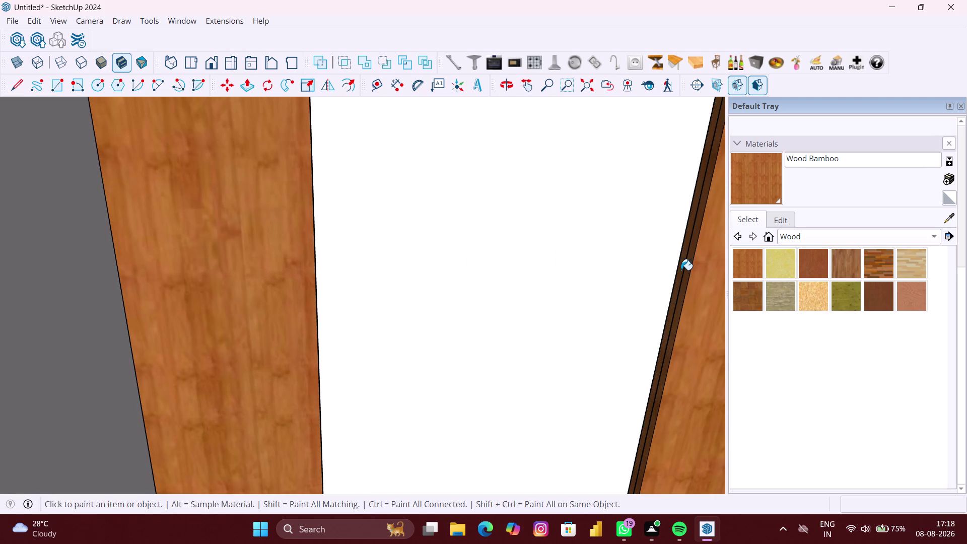
Zoom out and orbit to face the whole cabinet front straight on.
scroll(down, 3)
scroll(down, 3)
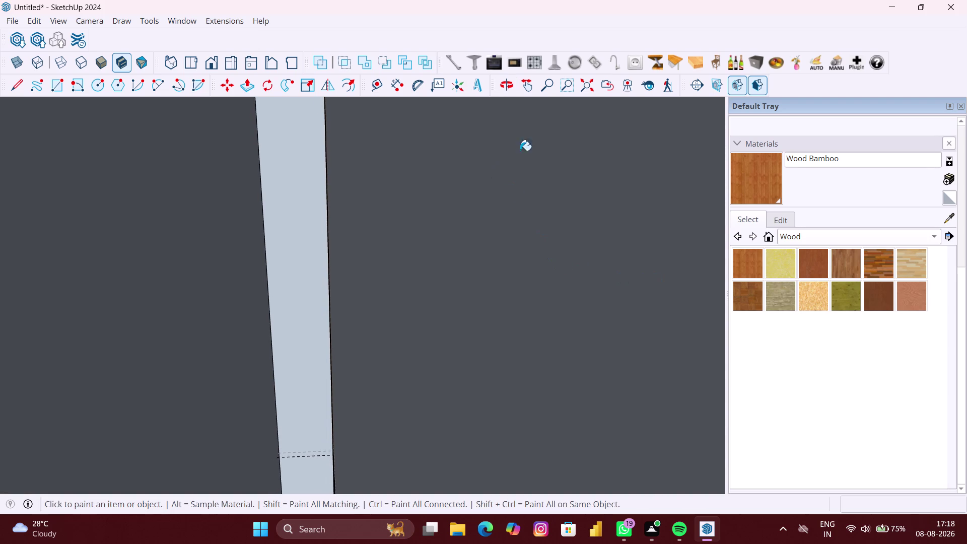
click(582, 97)
scroll(down, 3)
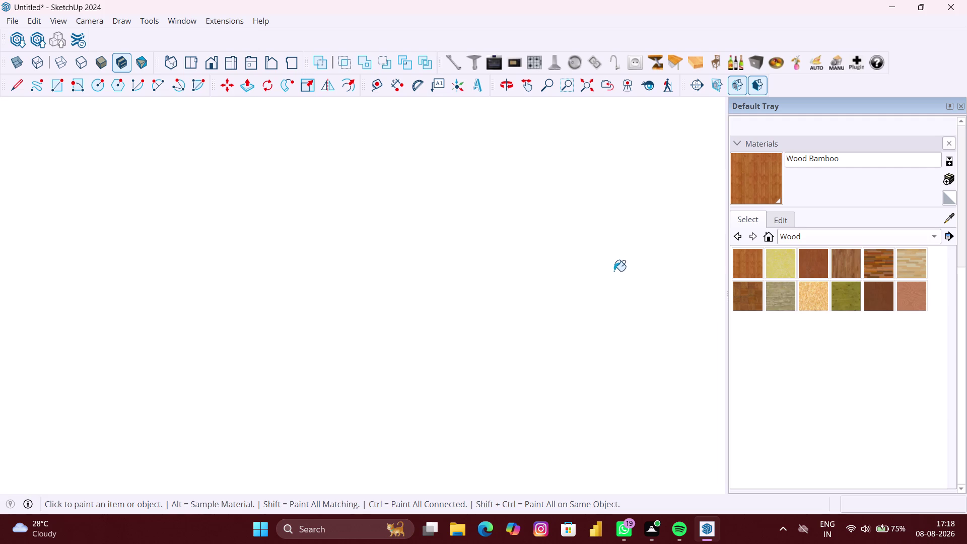
scroll(down, 3)
click(586, 95)
click(584, 87)
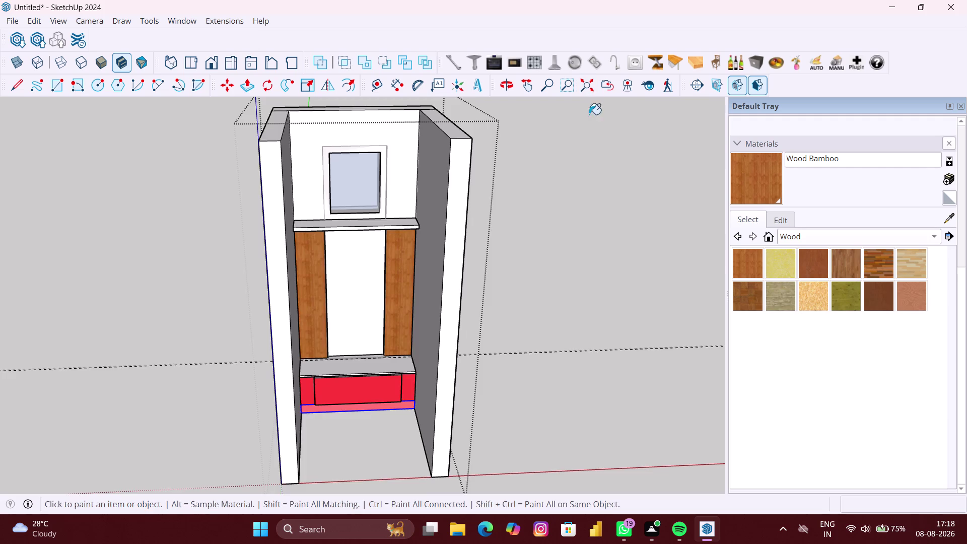
scroll(down, 3)
middle_drag(563, 207, 490, 208)
scroll(up, 3)
middle_drag(465, 252, 516, 240)
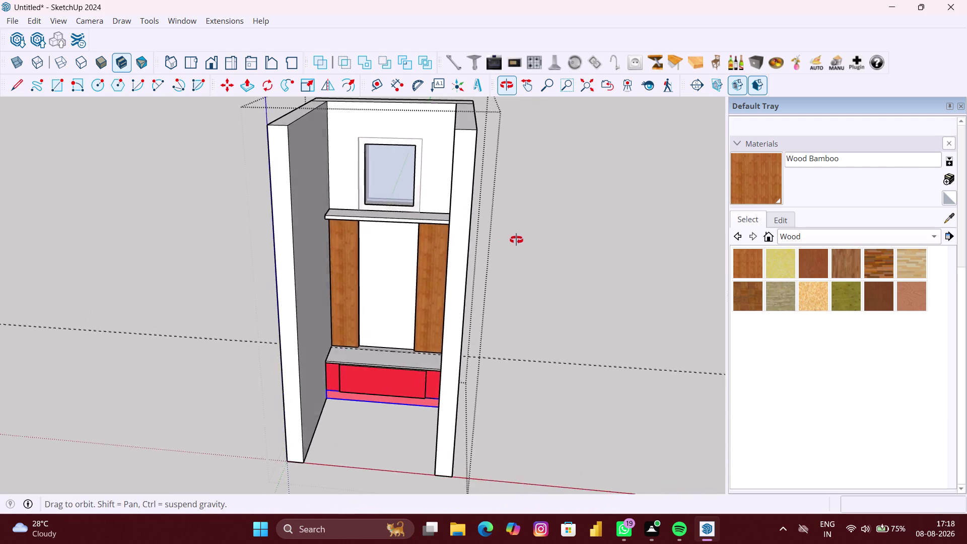
middle_drag(516, 240, 517, 239)
scroll(up, 3)
Undo the right strip's bamboo and repaint it with its connected faces.
key(ctrl+z)
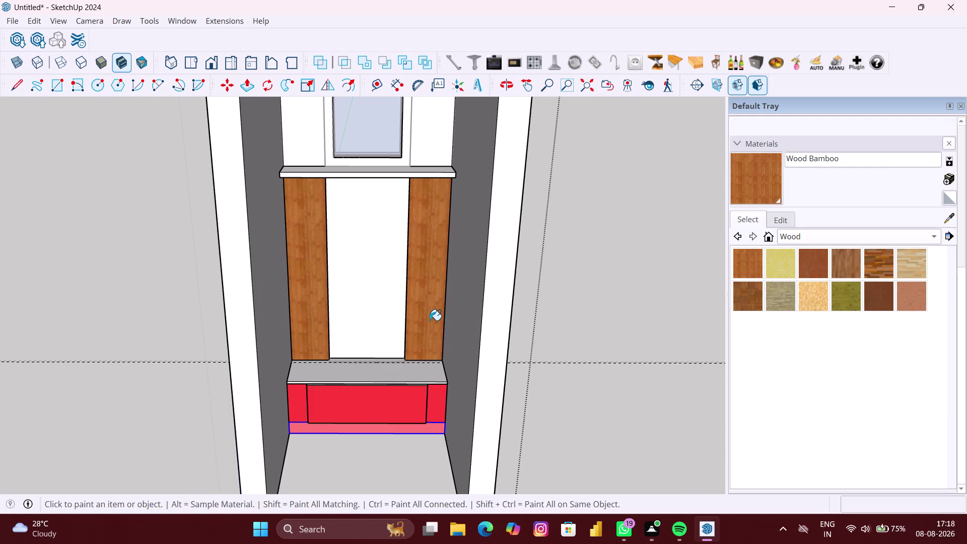
key(ctrl+z)
key(ctrl+z)
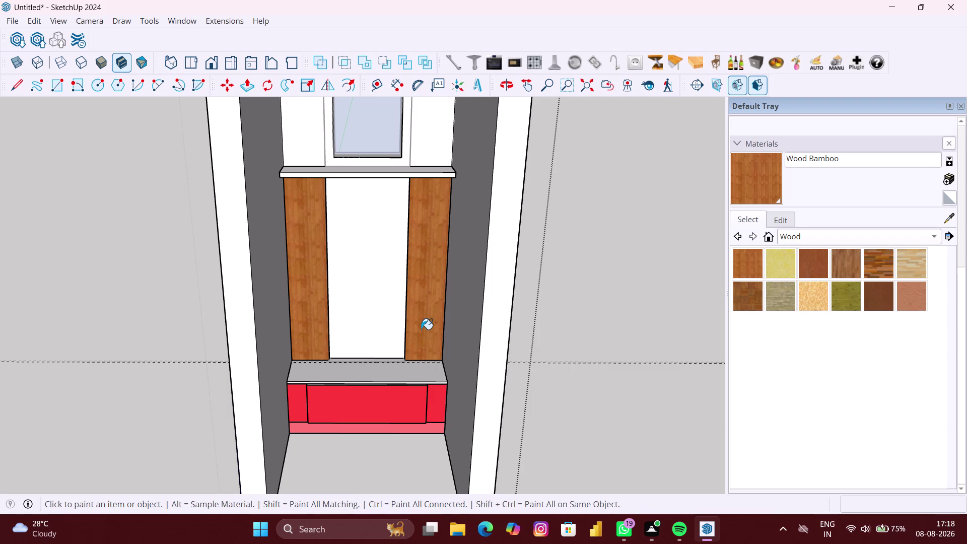
key(ctrl+z)
middle_drag(424, 334, 449, 318)
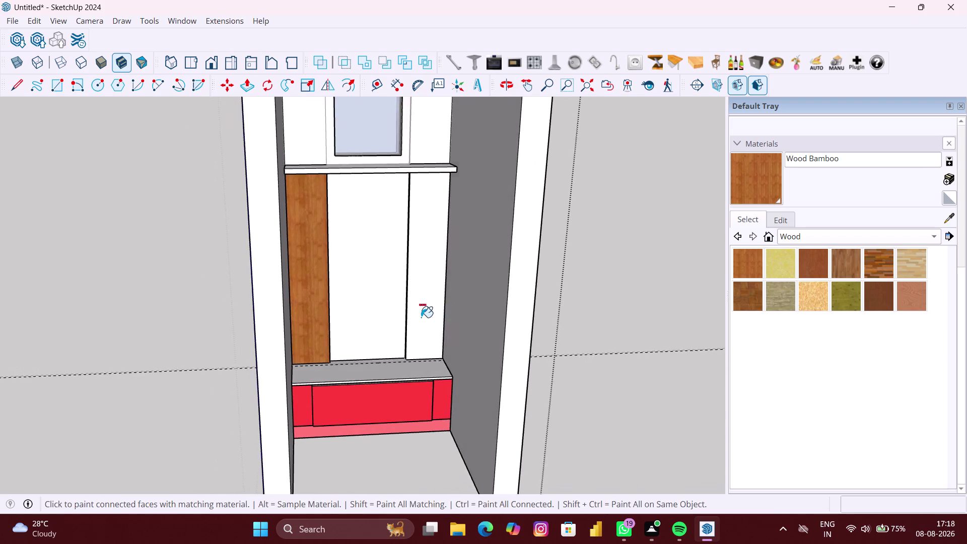
scroll(up, 3)
middle_drag(409, 320, 453, 313)
scroll(up, 3)
click(427, 319)
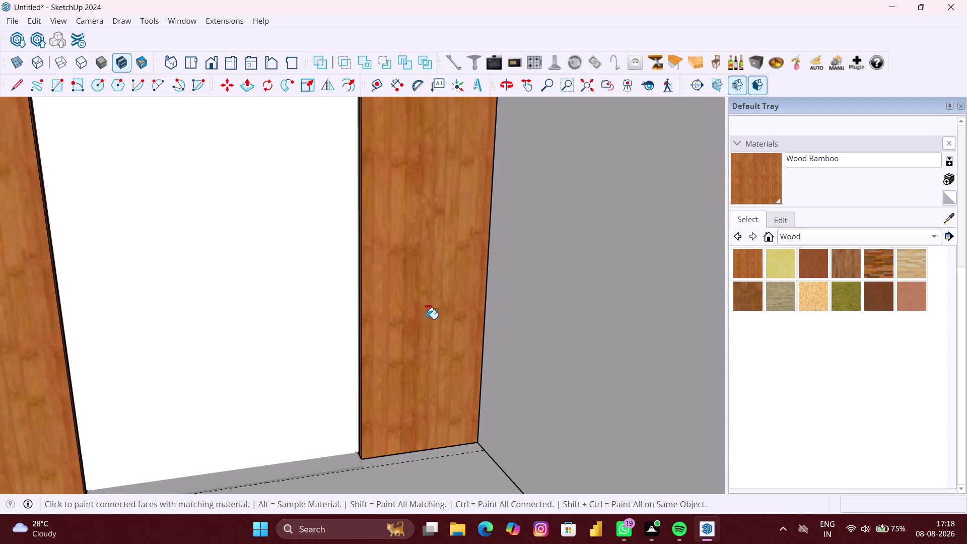
Paint the right strip's side face bamboo, undoing a stray neighbouring fill.
middle_drag(359, 323, 397, 321)
scroll(up, 3)
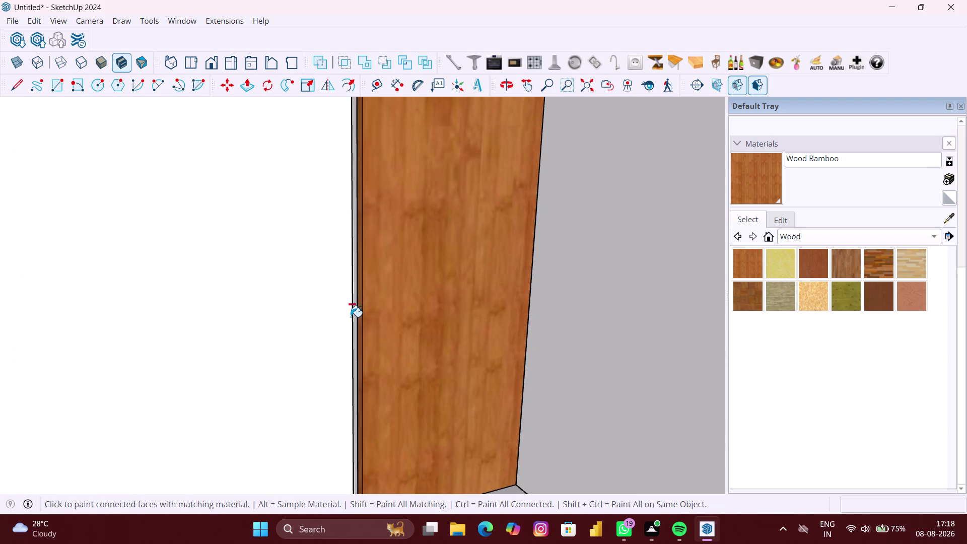
click(351, 315)
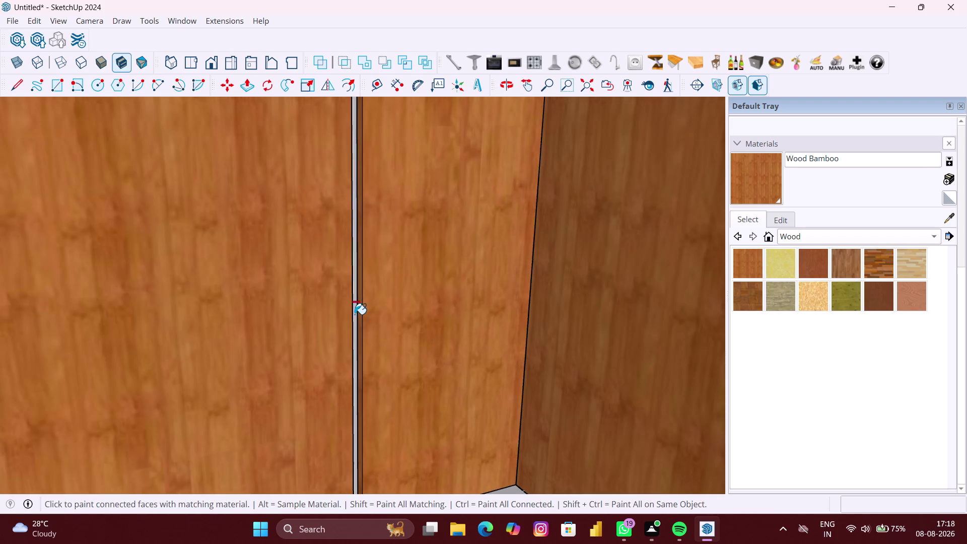
key(ctrl+z)
scroll(up, 3)
click(353, 319)
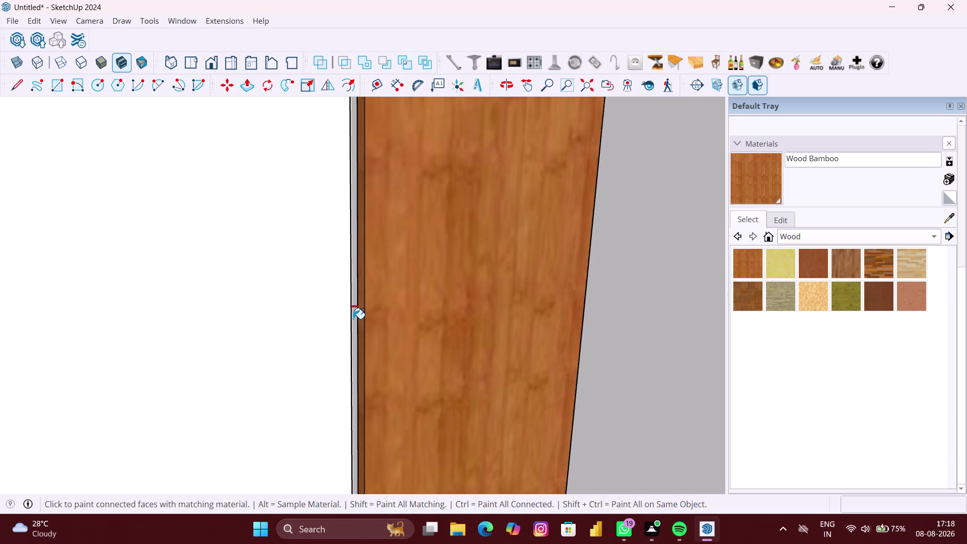
Orbit to review both bamboo strips, then open 3D Warehouse.
scroll(down, 3)
middle_drag(380, 340, 366, 341)
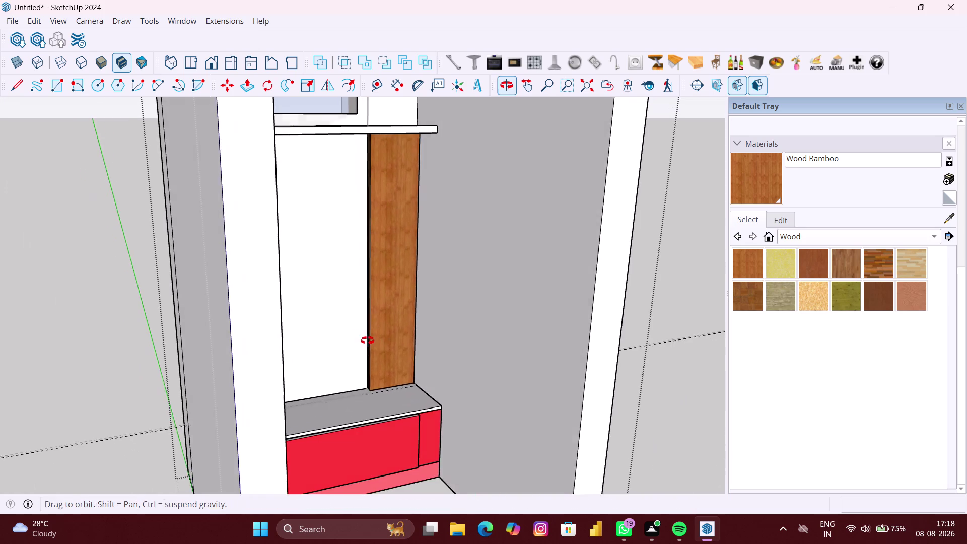
middle_drag(366, 341, 307, 340)
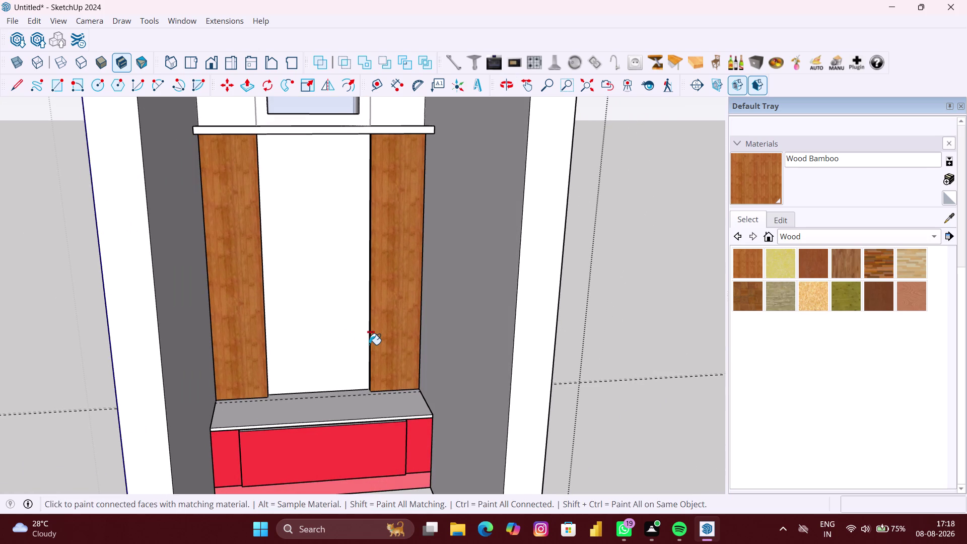
middle_drag(366, 324, 367, 351)
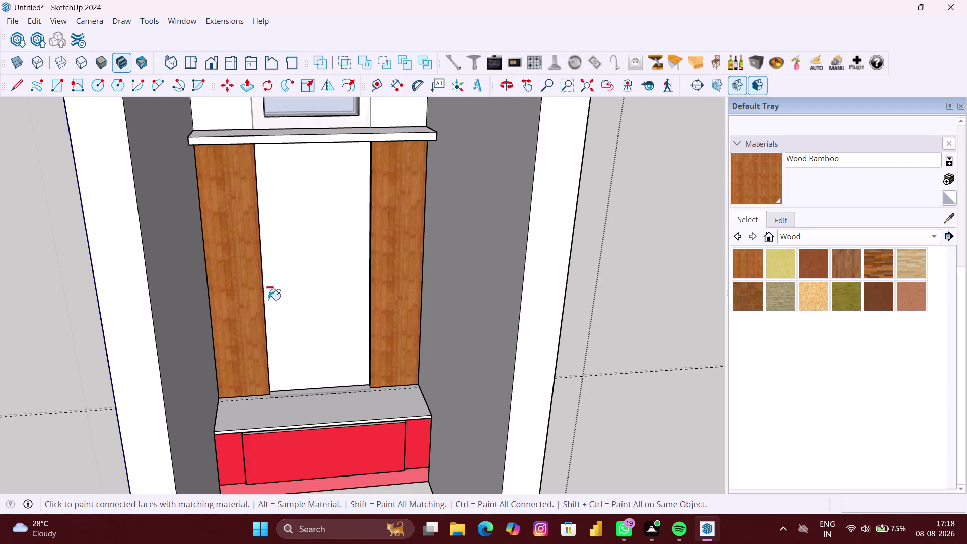
click(17, 45)
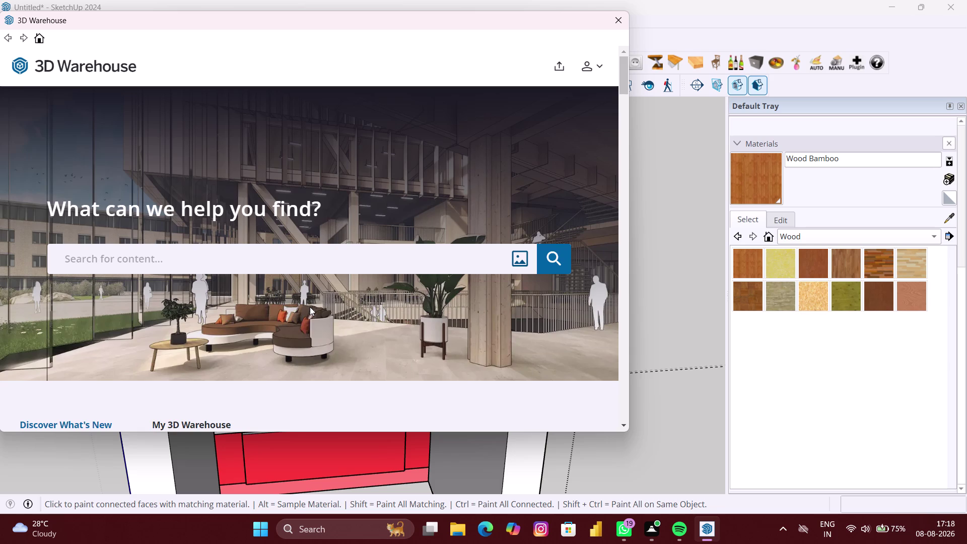
Search 3D Warehouse models for 'POOJA CNC'.
click(363, 259)
text(POOJA)
key(space)
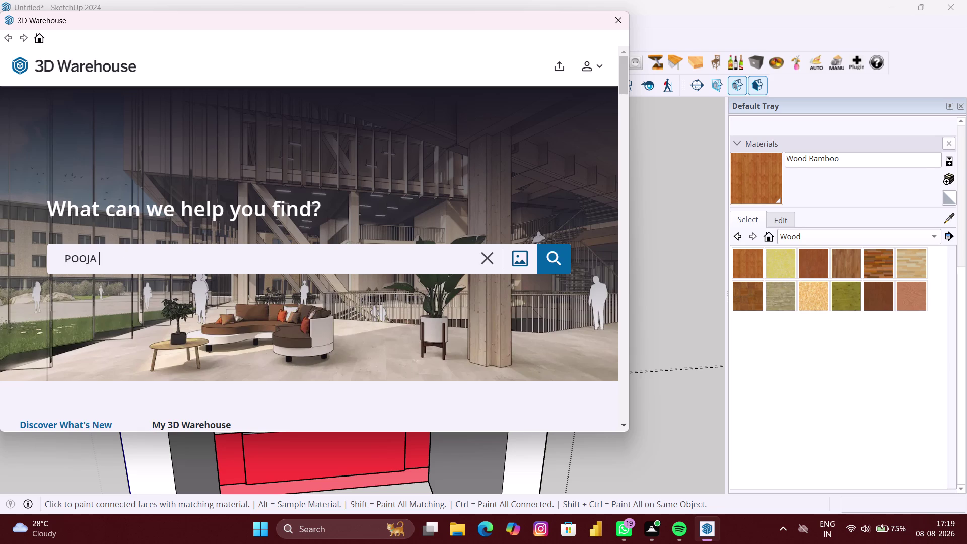
text(N)
key(BackSpace)
text(CNC)
key(Return)
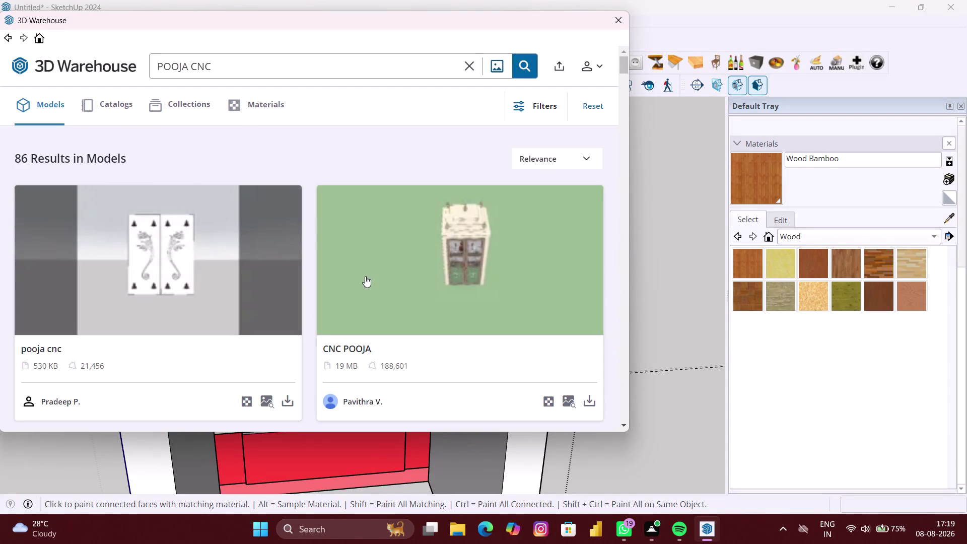
Scroll far down the POOJA CNC results and open the Peacock carving model.
scroll(down, 3)
scroll(down, 3)
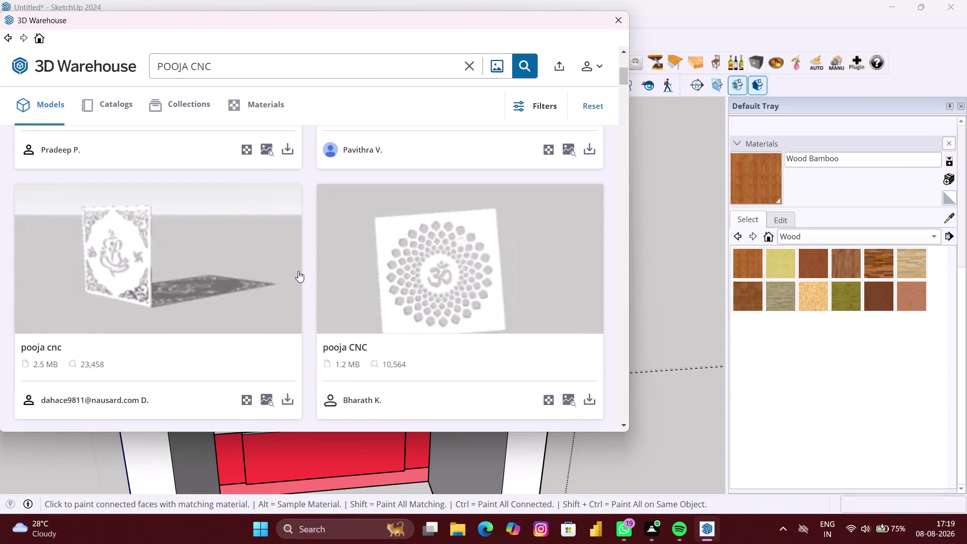
scroll(down, 3)
scroll(down, 3)
scroll(down, 3)
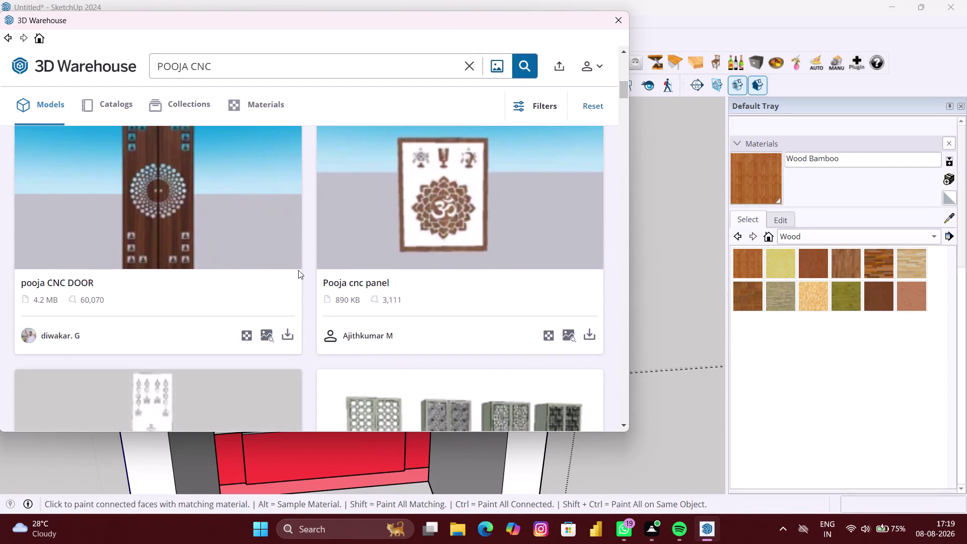
scroll(down, 3)
scroll(down, 3)
scroll(down, 3)
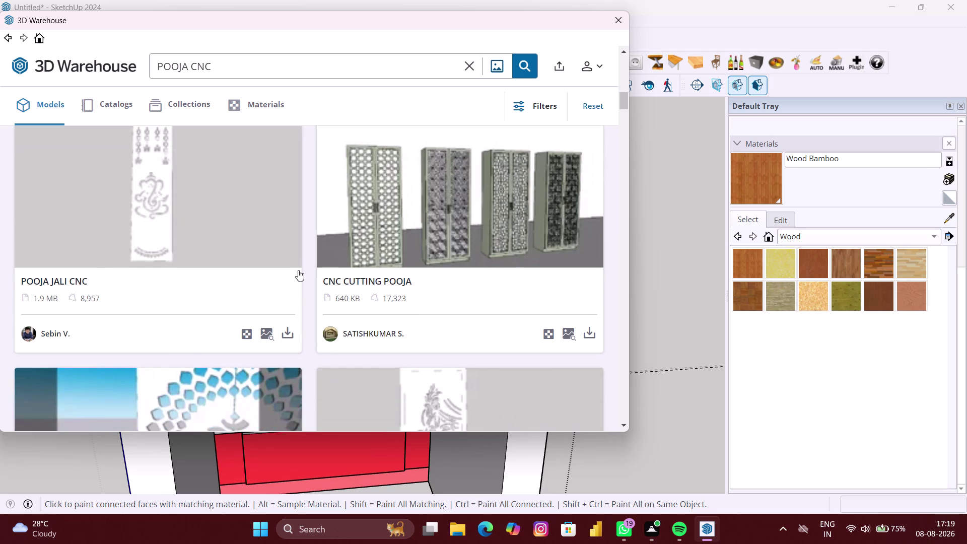
scroll(down, 3)
scroll(down, 3)
scroll(down, 3)
scroll(down, 3)
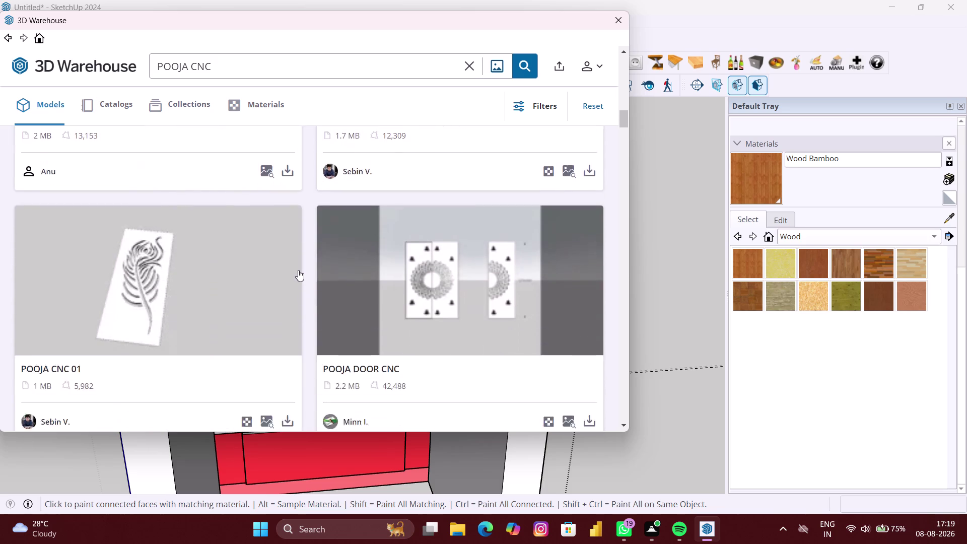
scroll(down, 3)
scroll(down, 3)
scroll(down, 3)
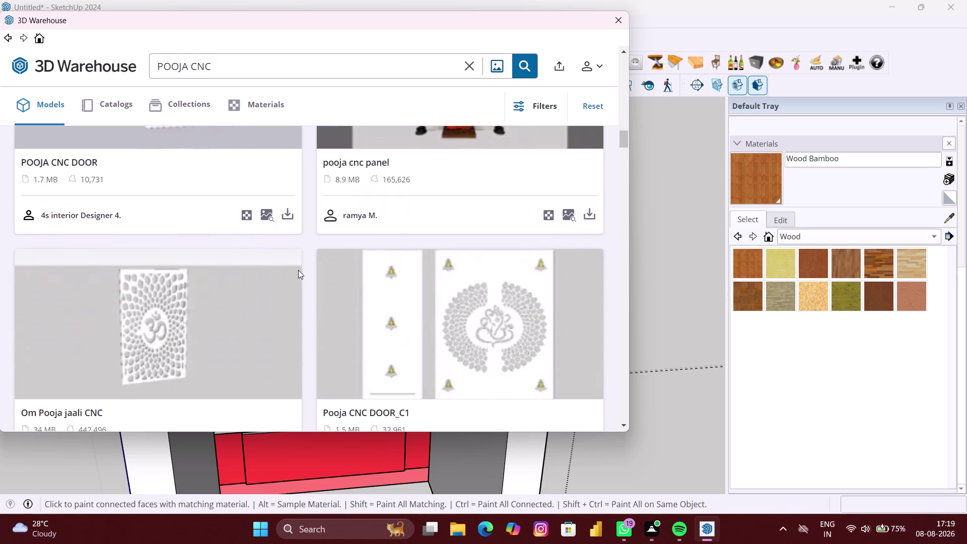
scroll(down, 3)
scroll(down, 3)
scroll(down, 3)
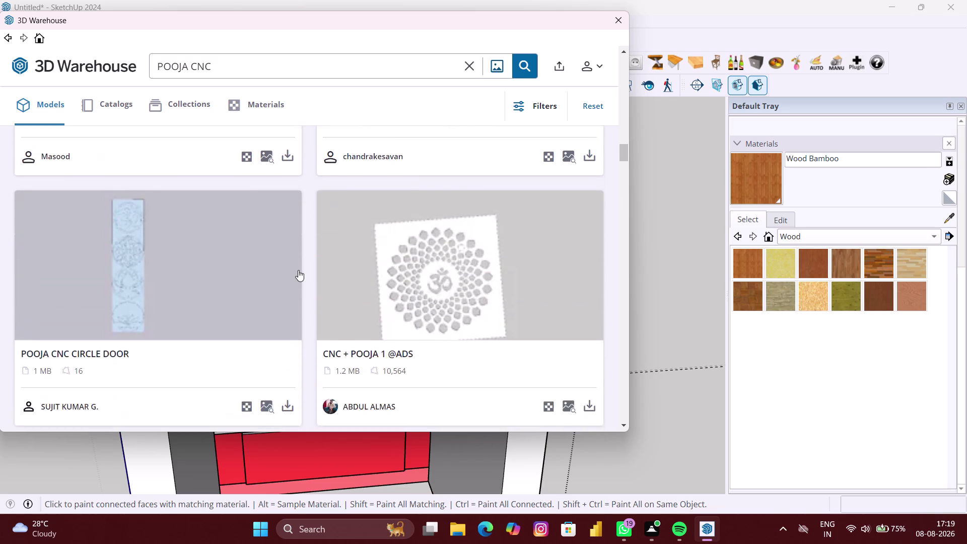
scroll(down, 3)
scroll(down, 3)
scroll(down, 3)
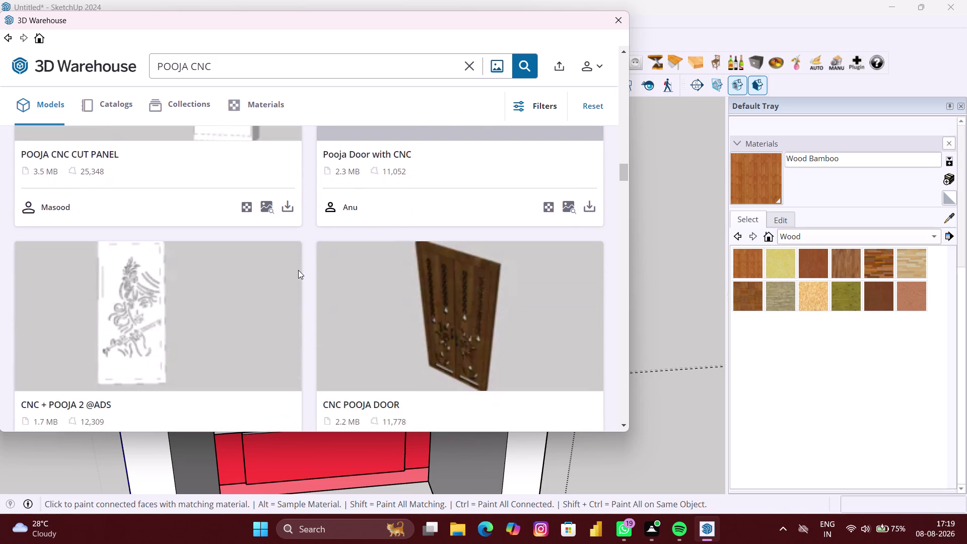
scroll(down, 3)
scroll(down, 3)
scroll(down, 3)
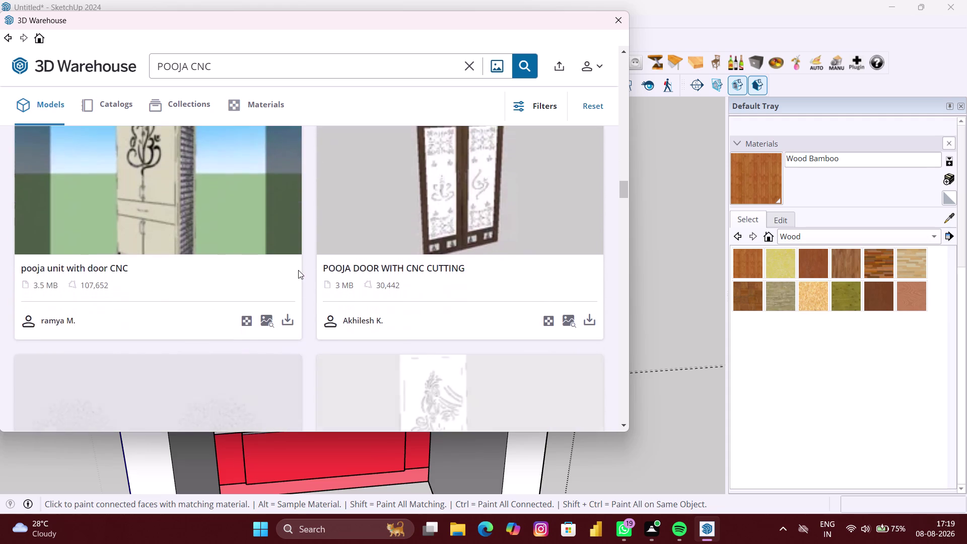
scroll(down, 3)
scroll(down, 3)
scroll(down, 3)
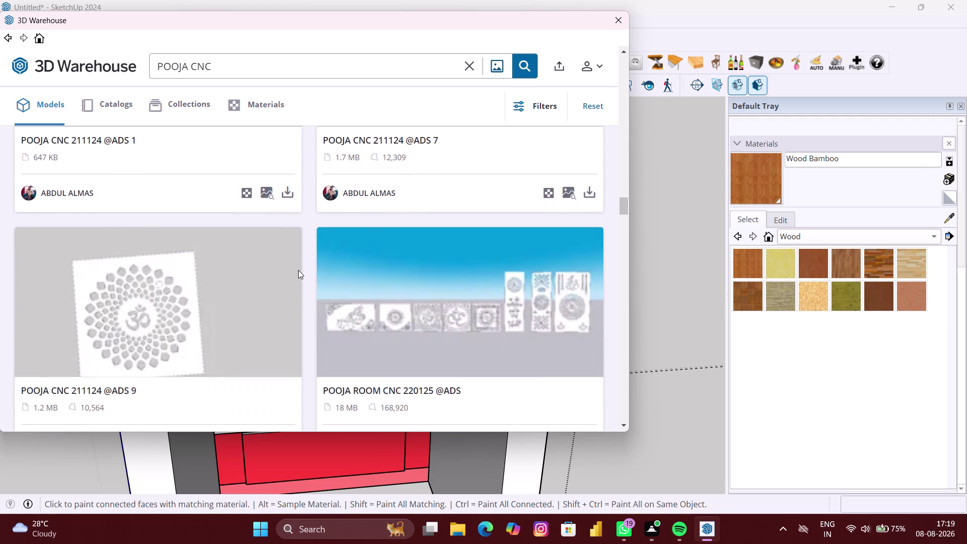
scroll(down, 3)
scroll(down, 3)
scroll(down, 3)
scroll(down, 3)
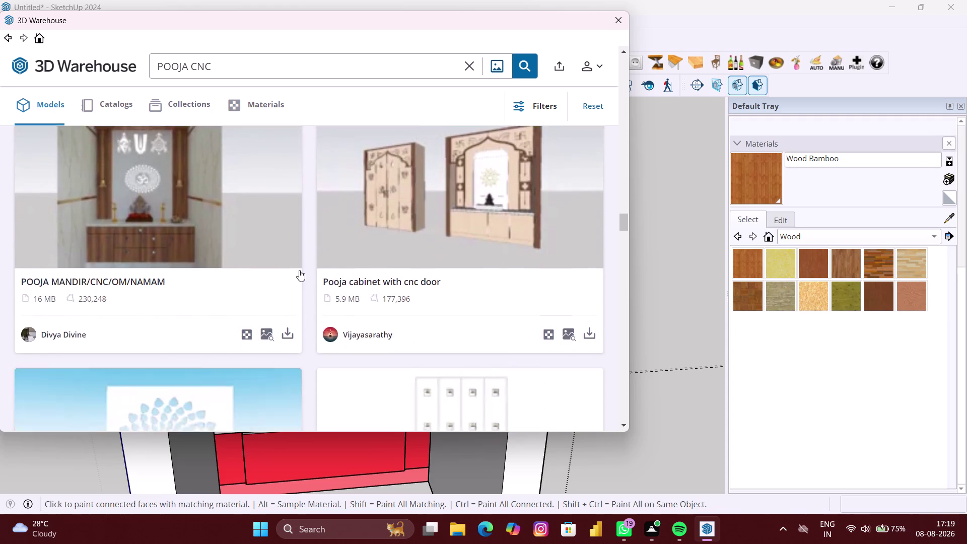
scroll(down, 3)
scroll(down, 3)
scroll(down, 3)
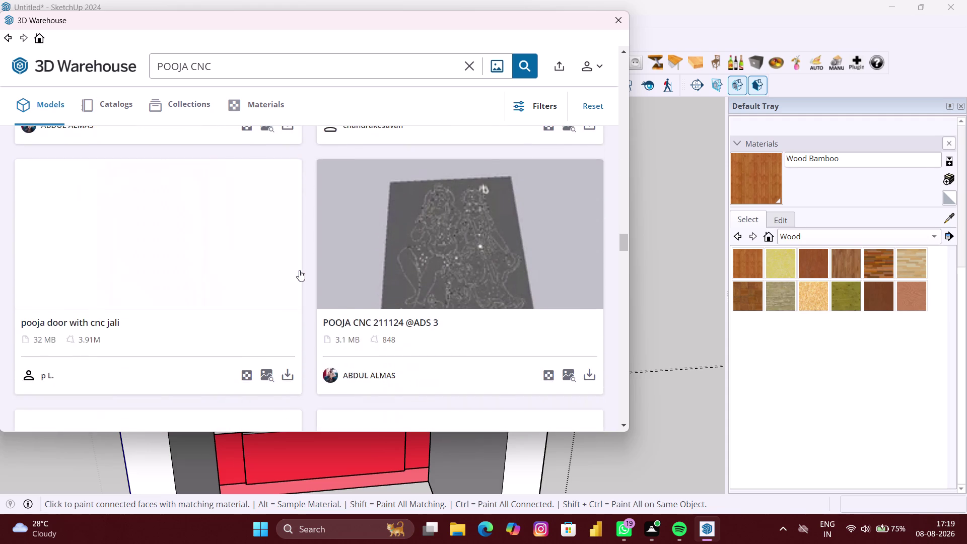
scroll(down, 3)
scroll(down, 3)
scroll(down, 3)
scroll(down, 3)
scroll(down, 3)
scroll(down, 3)
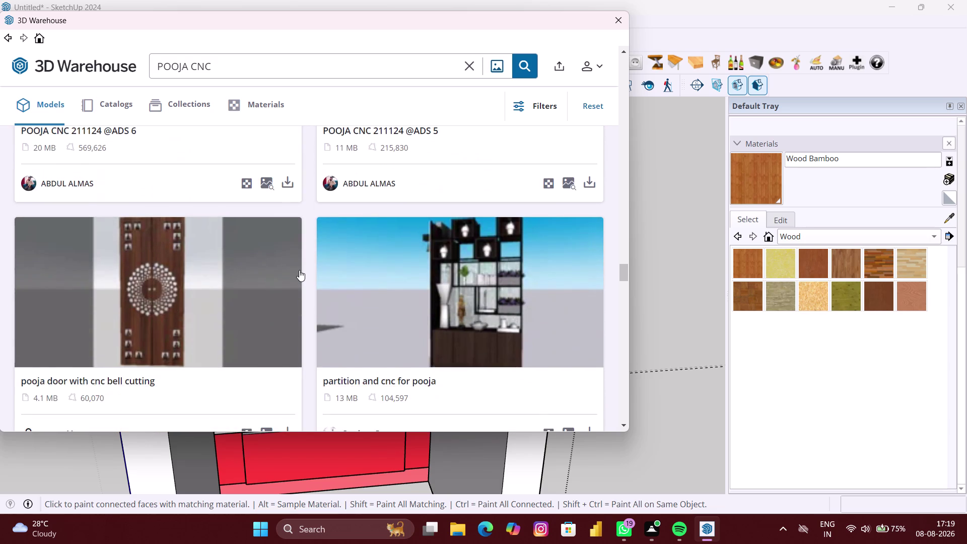
scroll(down, 3)
scroll(down, 3)
scroll(down, 3)
scroll(down, 3)
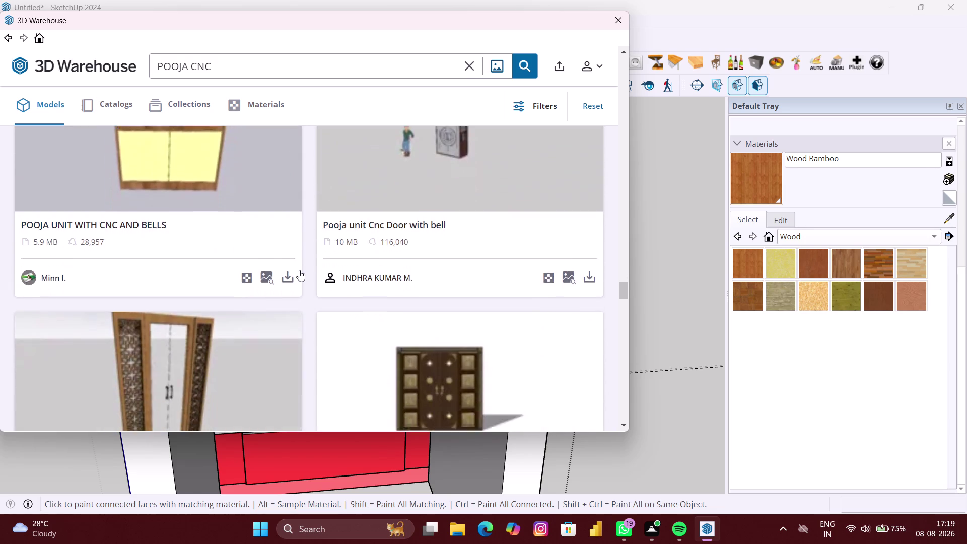
scroll(down, 3)
scroll(down, 3)
scroll(down, 3)
scroll(down, 3)
scroll(down, 3)
scroll(down, 3)
scroll(down, 3)
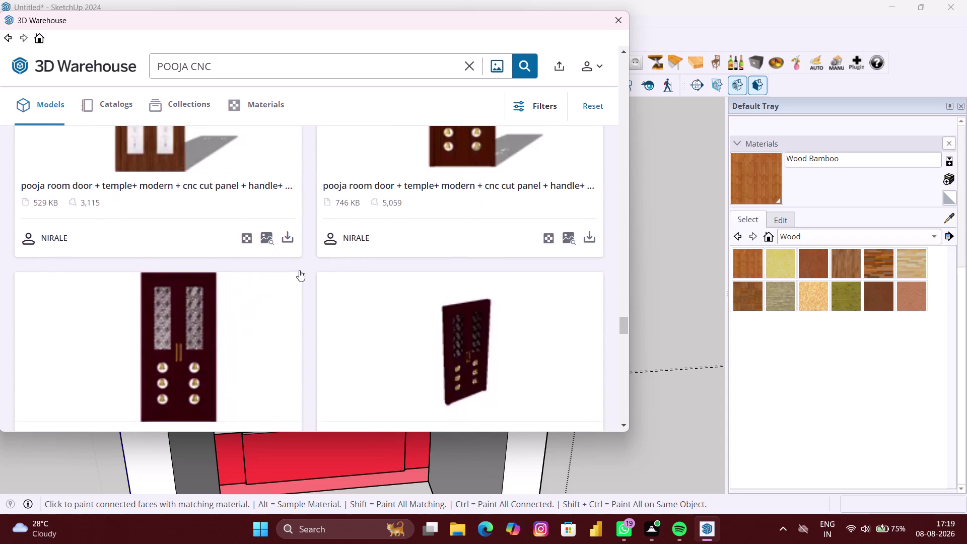
scroll(down, 3)
scroll(down, 3)
scroll(down, 3)
scroll(down, 3)
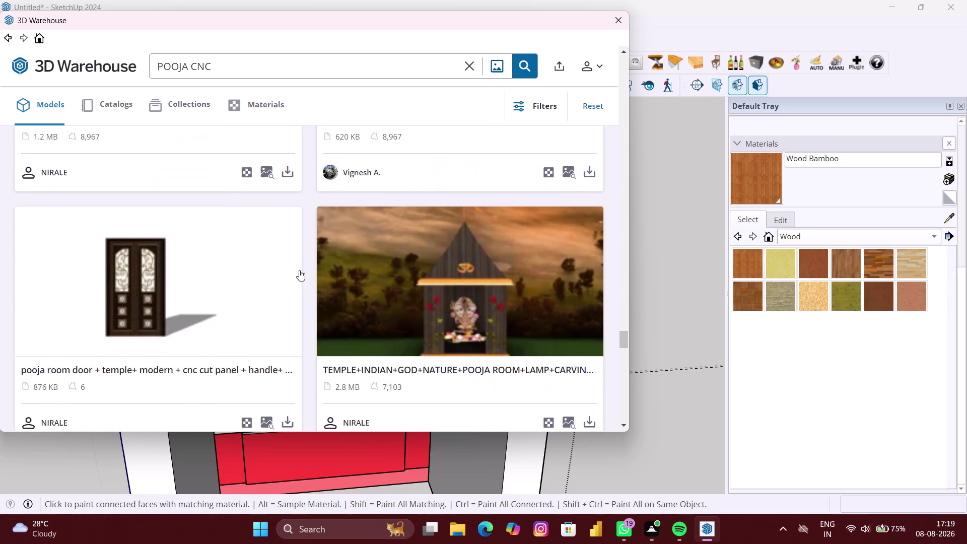
scroll(down, 3)
scroll(down, 3)
scroll(down, 3)
scroll(down, 3)
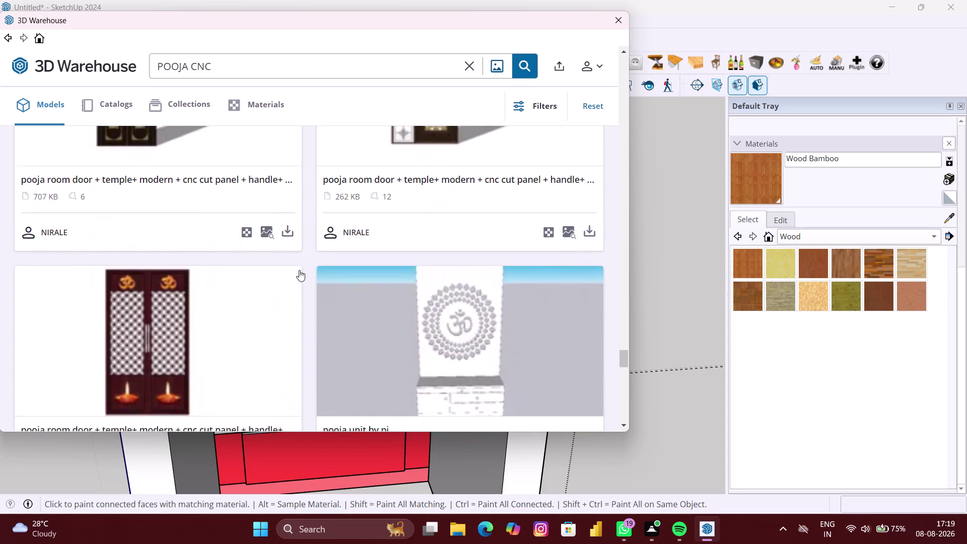
scroll(down, 3)
scroll(down, 3)
scroll(down, 3)
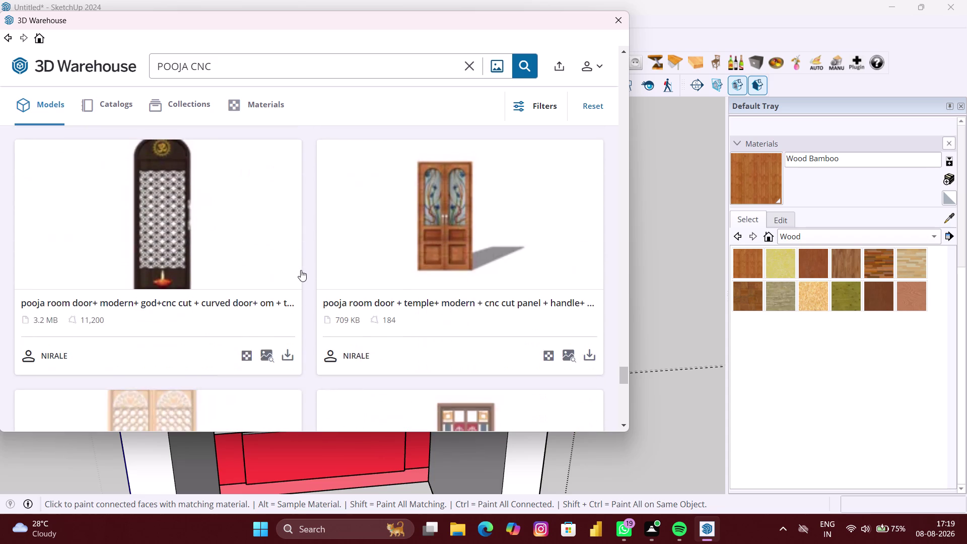
scroll(down, 3)
scroll(down, 3)
scroll(down, 3)
scroll(down, 3)
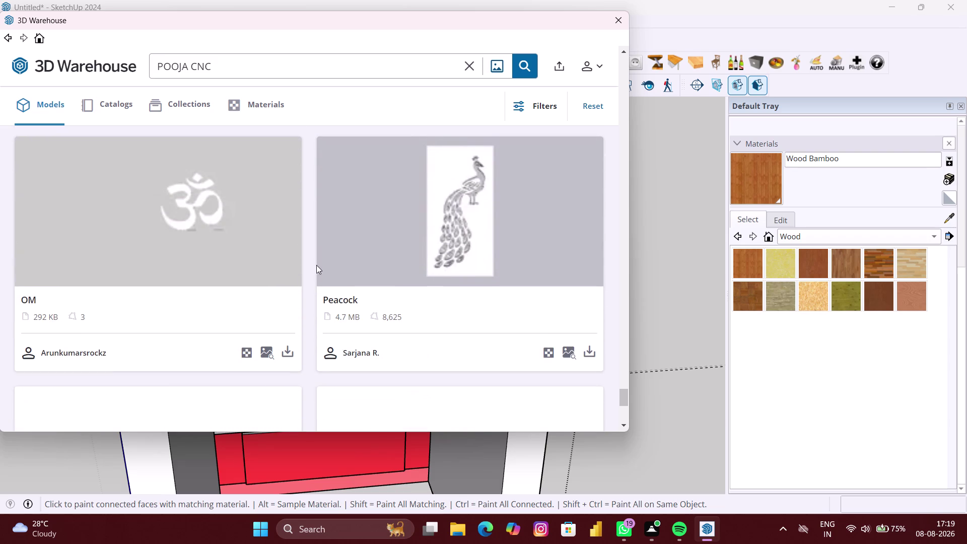
scroll(down, 3)
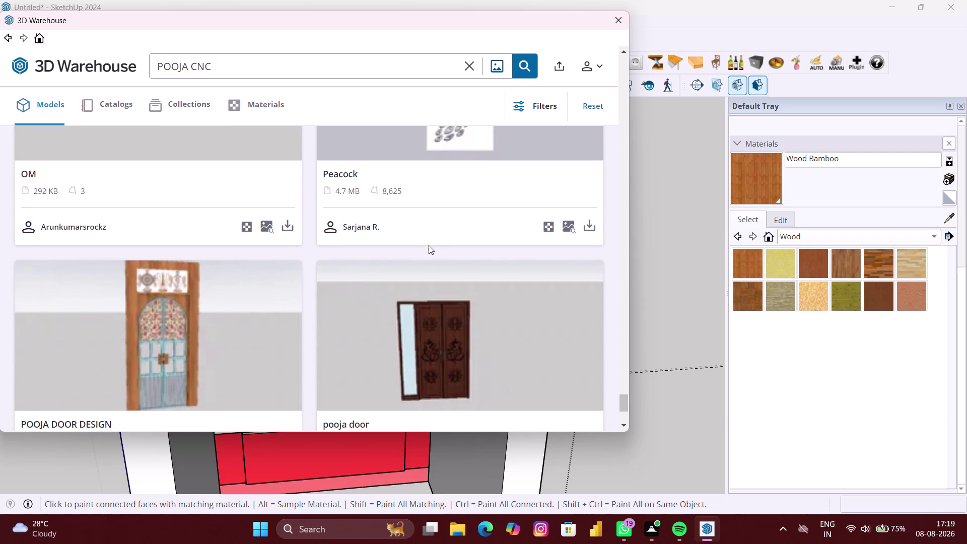
scroll(down, 3)
scroll(up, 3)
click(461, 232)
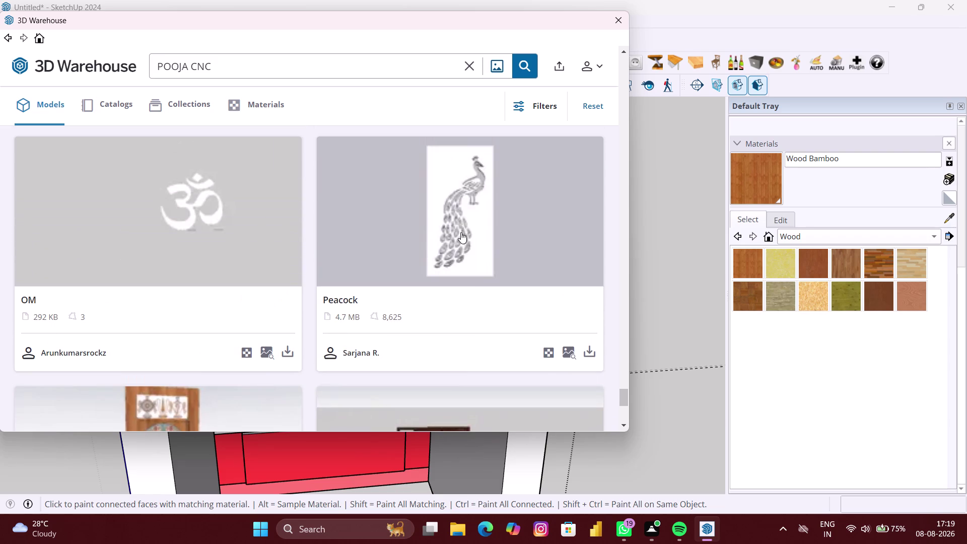
Download the Peacock carving model from its details page into the drawing.
scroll(down, 3)
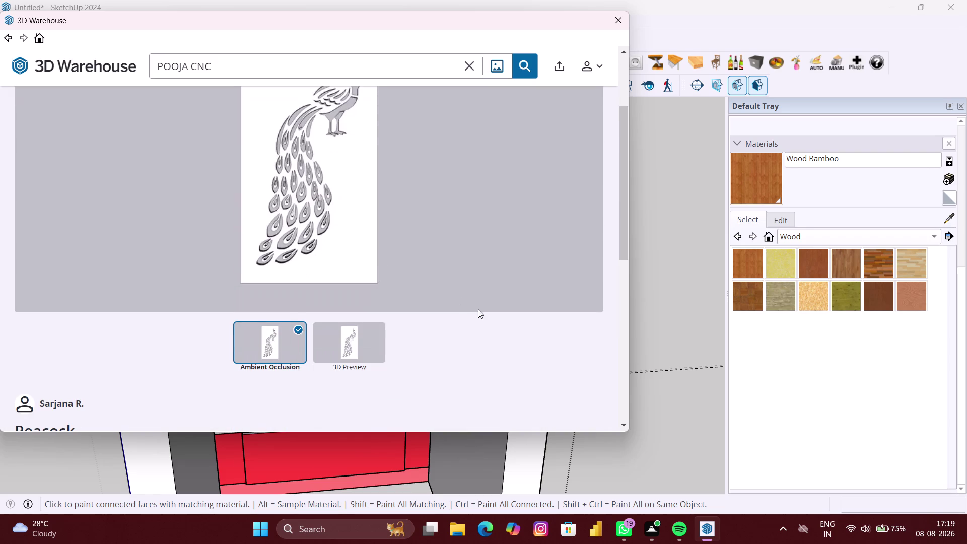
scroll(down, 3)
click(514, 336)
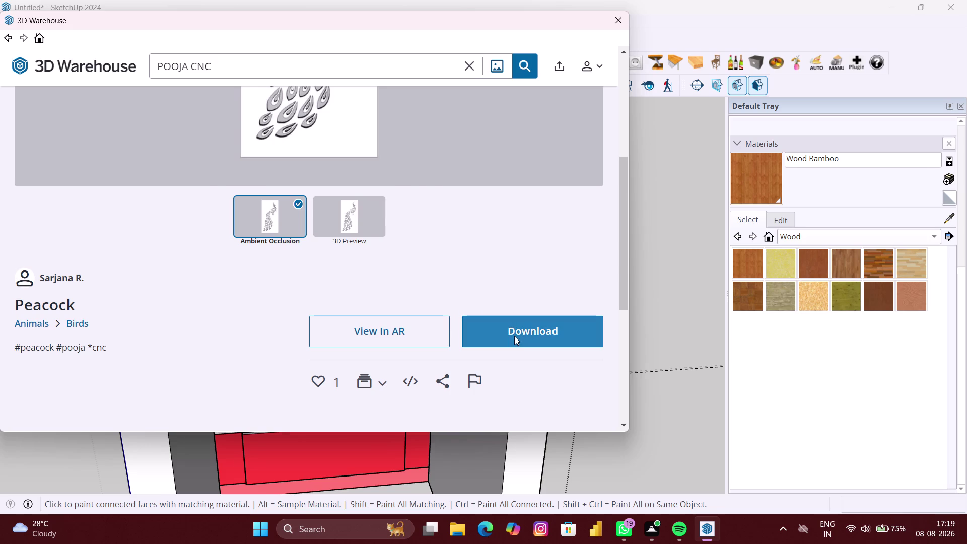
click(282, 238)
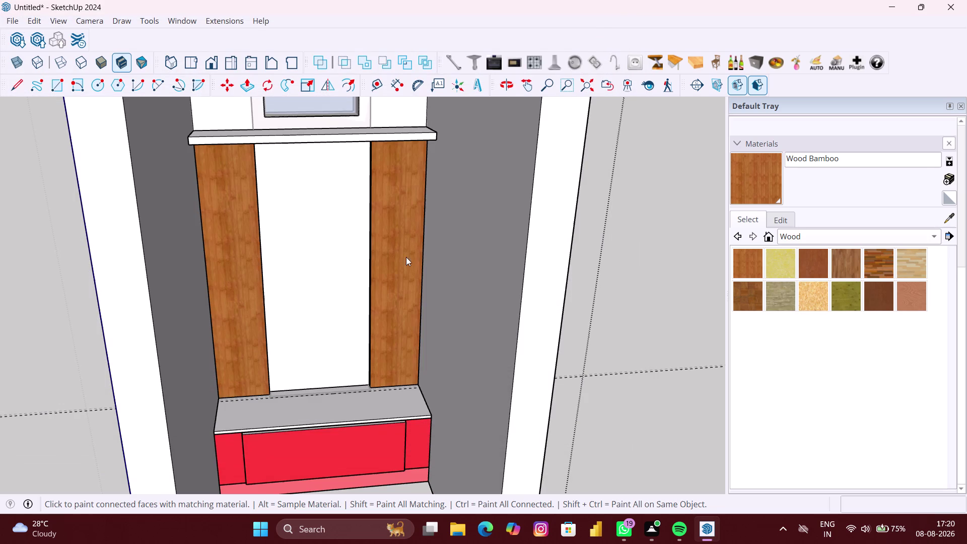
Dismiss the file version warning and drop the peacock component on the ground before the cabinet.
scroll(down, 3)
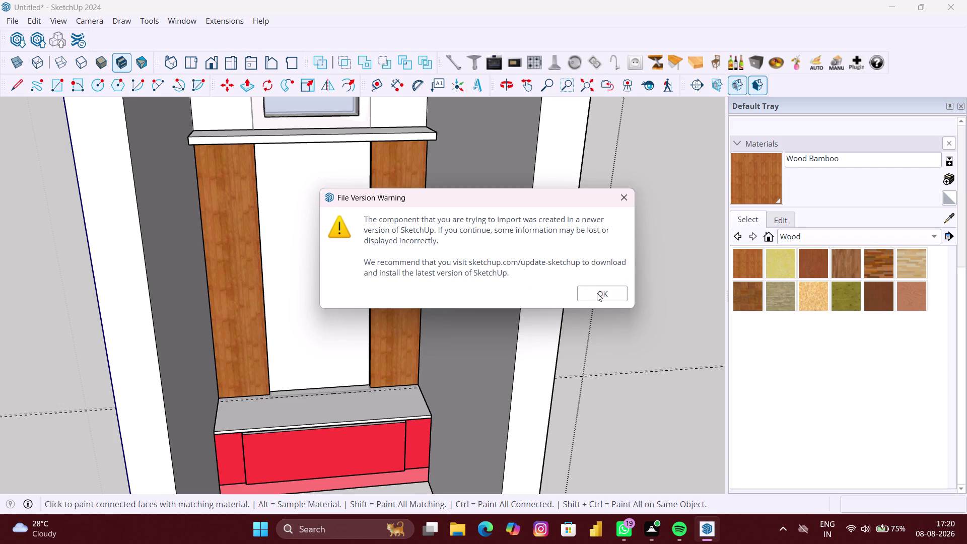
click(597, 294)
scroll(down, 3)
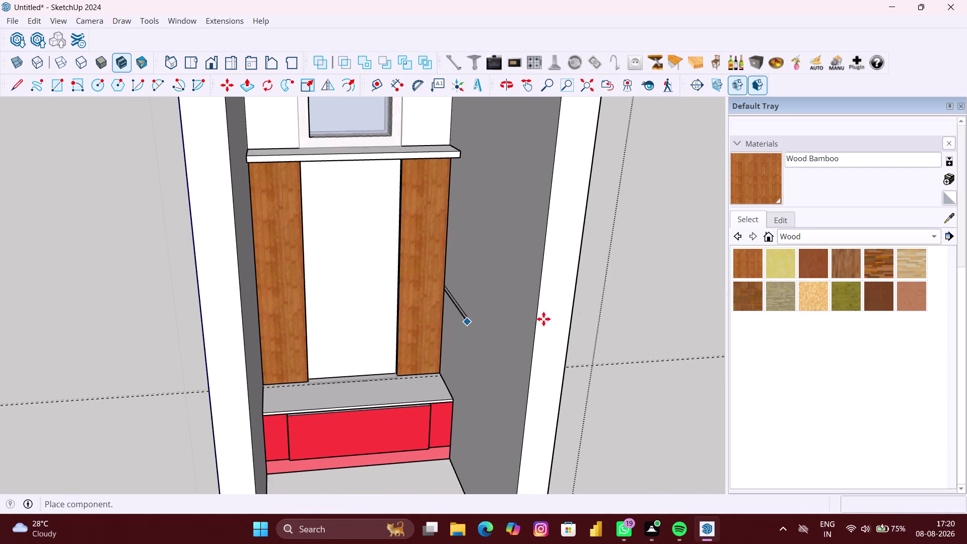
scroll(down, 3)
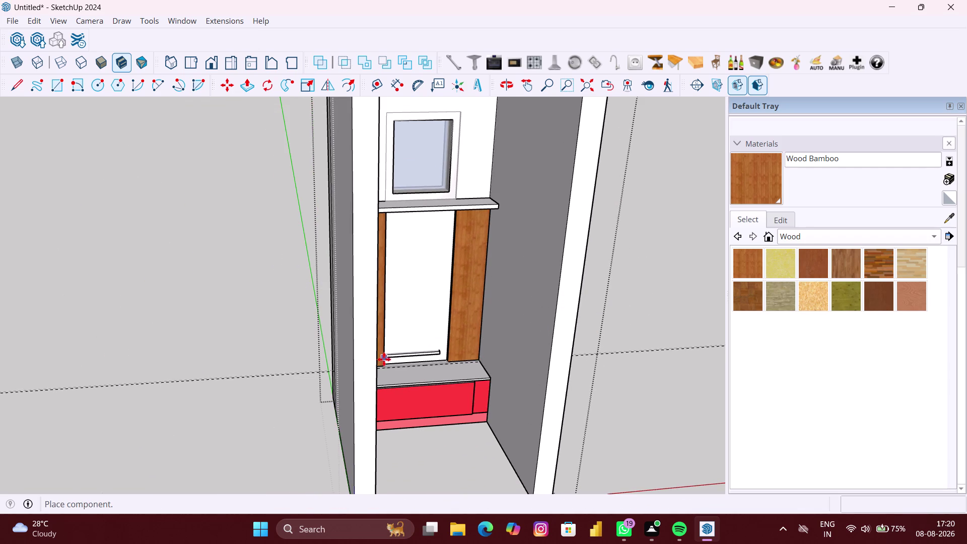
scroll(down, 3)
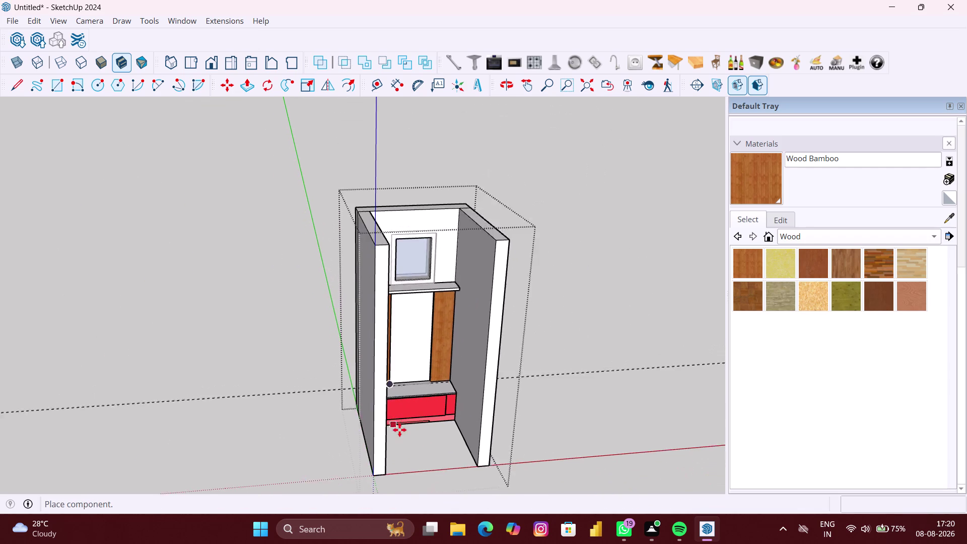
scroll(down, 3)
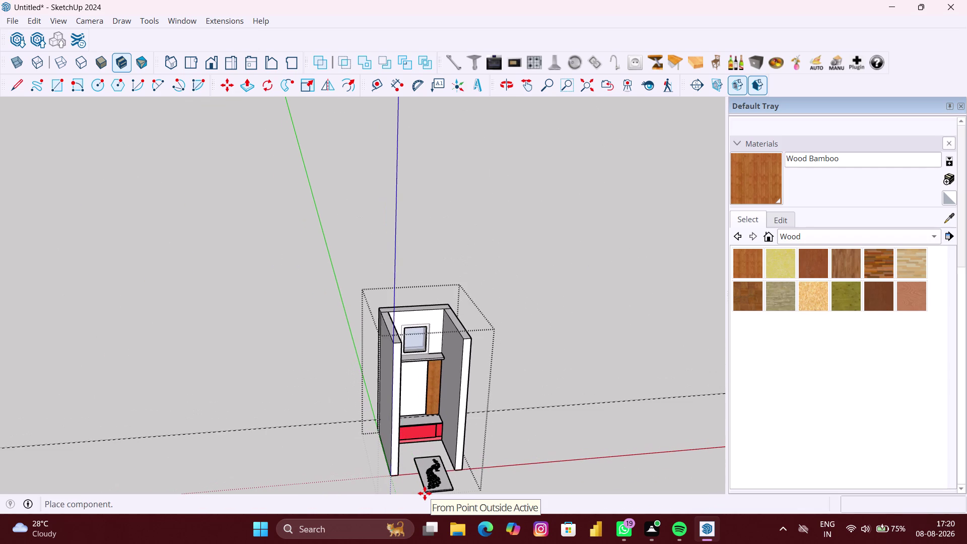
middle_drag(425, 494, 422, 314)
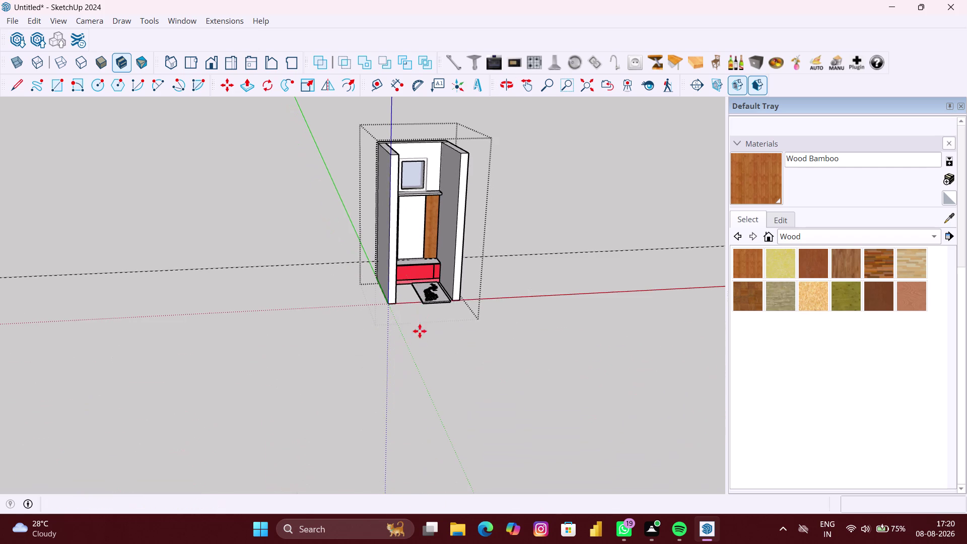
click(423, 365)
scroll(up, 3)
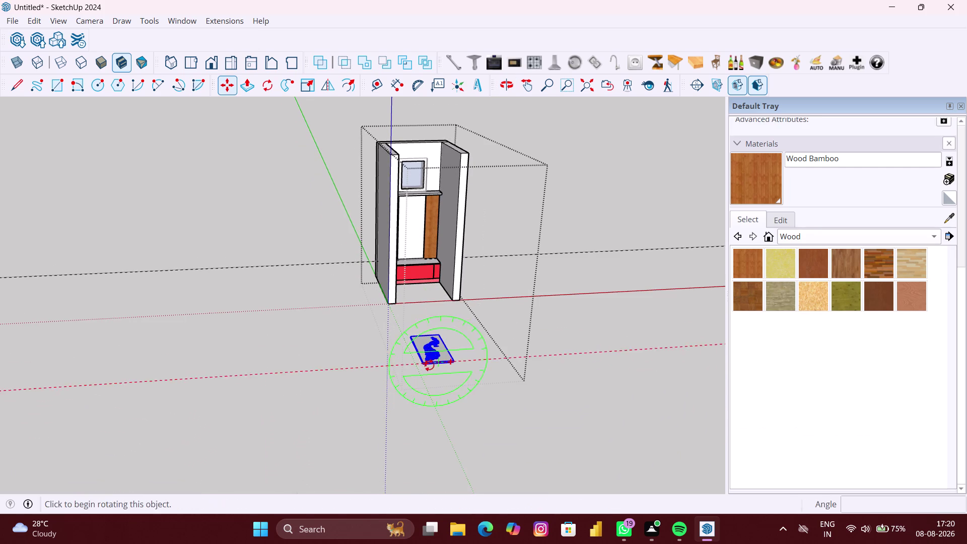
scroll(up, 3)
scroll(up, 3)
scroll(up, 3)
scroll(up, 3)
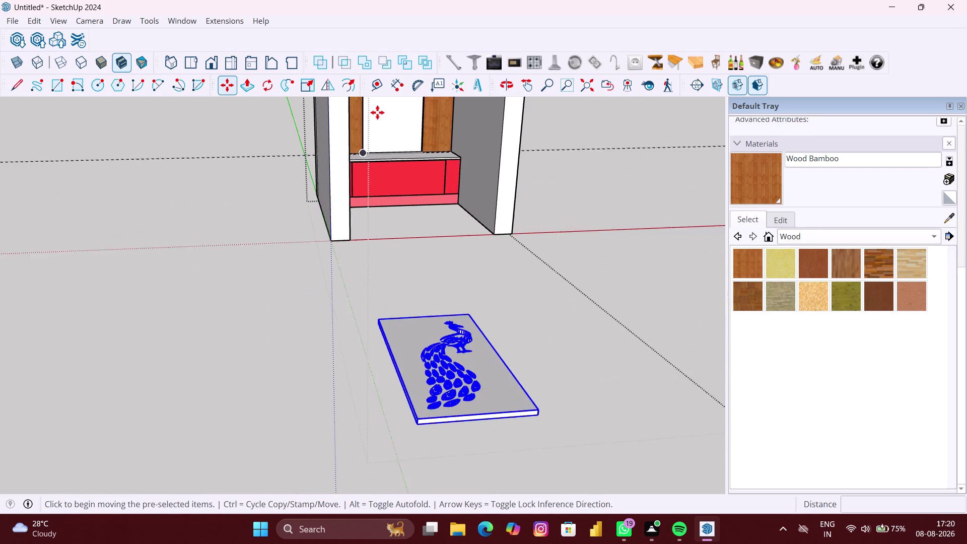
scroll(up, 3)
Rotate the peacock panel 90 degrees about its bottom edge so it stands upright.
click(274, 78)
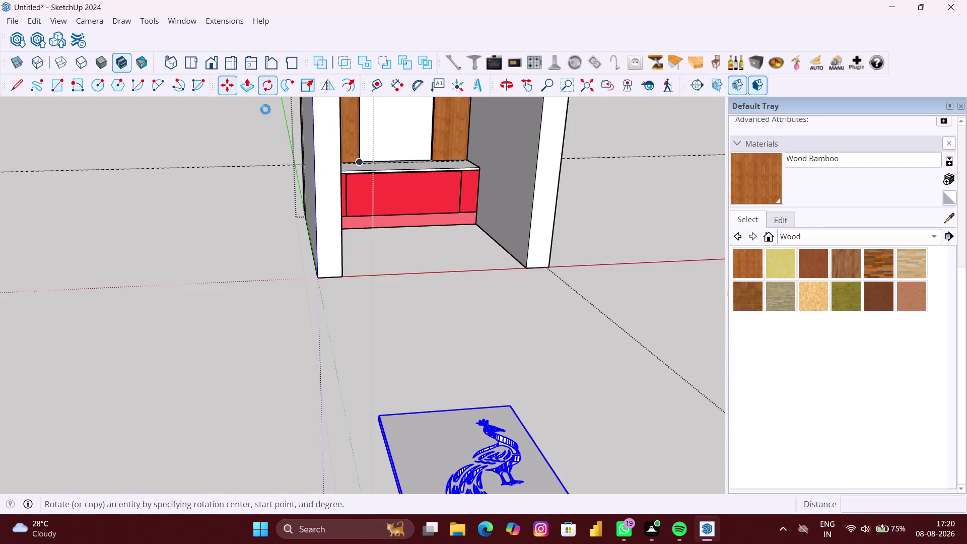
scroll(down, 3)
scroll(down, 3)
middle_drag(354, 370, 355, 310)
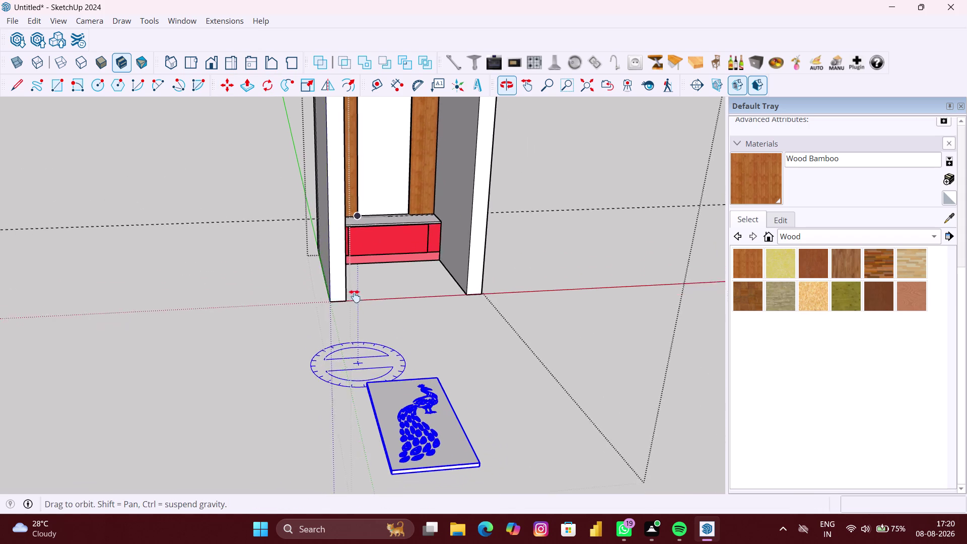
middle_drag(355, 310, 355, 263)
scroll(up, 3)
scroll(up, 3)
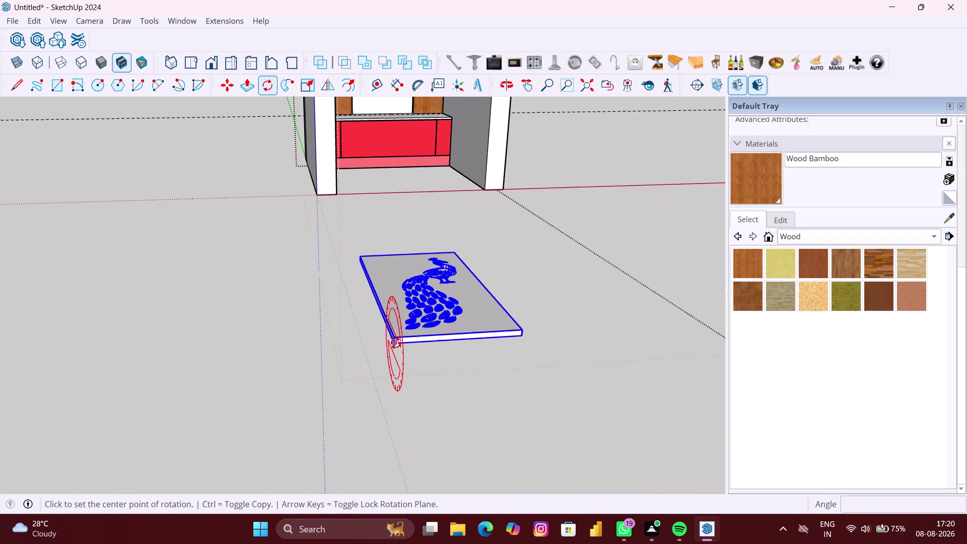
click(396, 343)
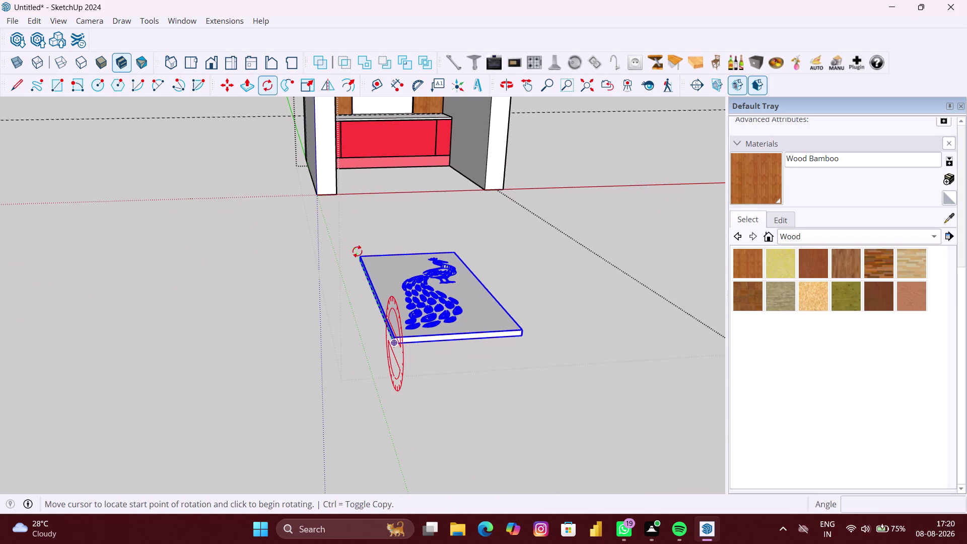
click(360, 258)
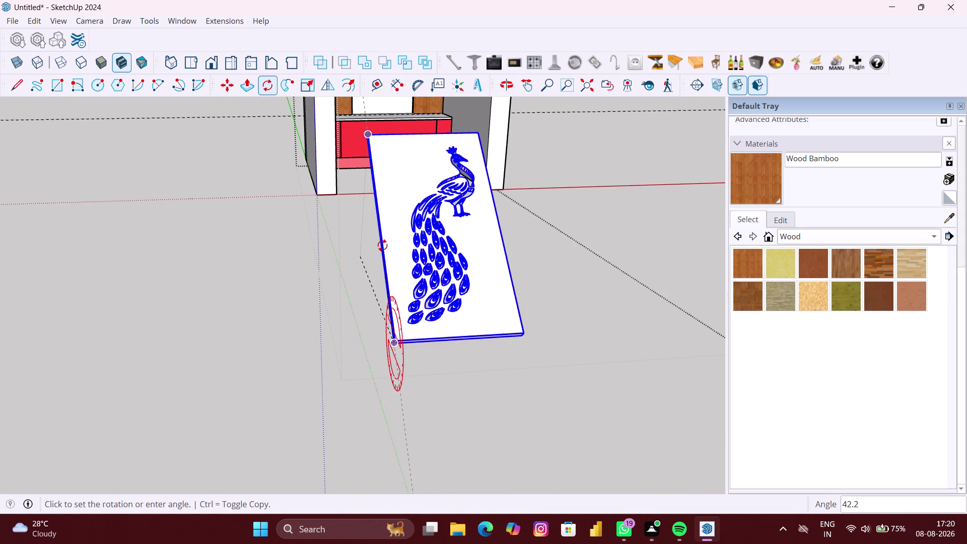
text(90)
key(Return)
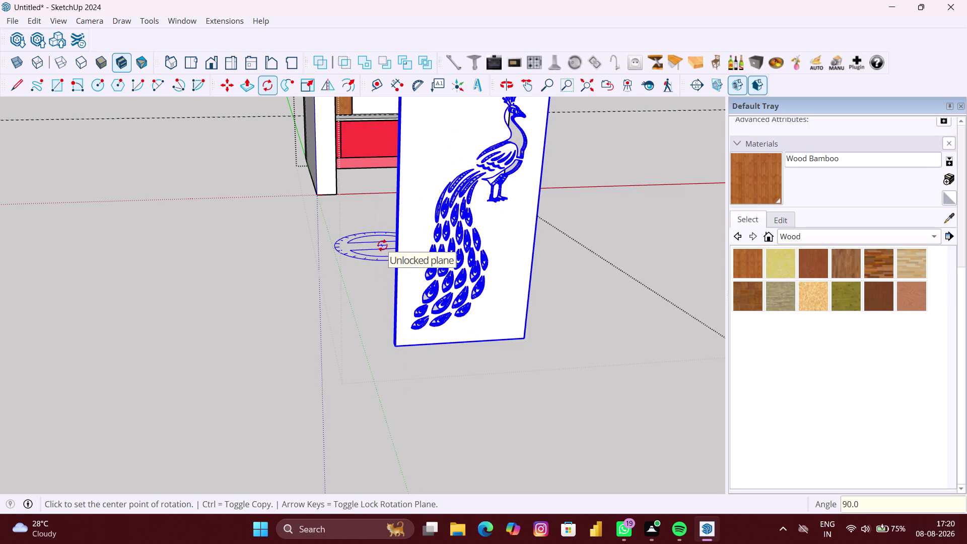
Exit Rotate and orbit around the upright peacock panel to check it.
scroll(down, 3)
middle_drag(510, 307, 500, 302)
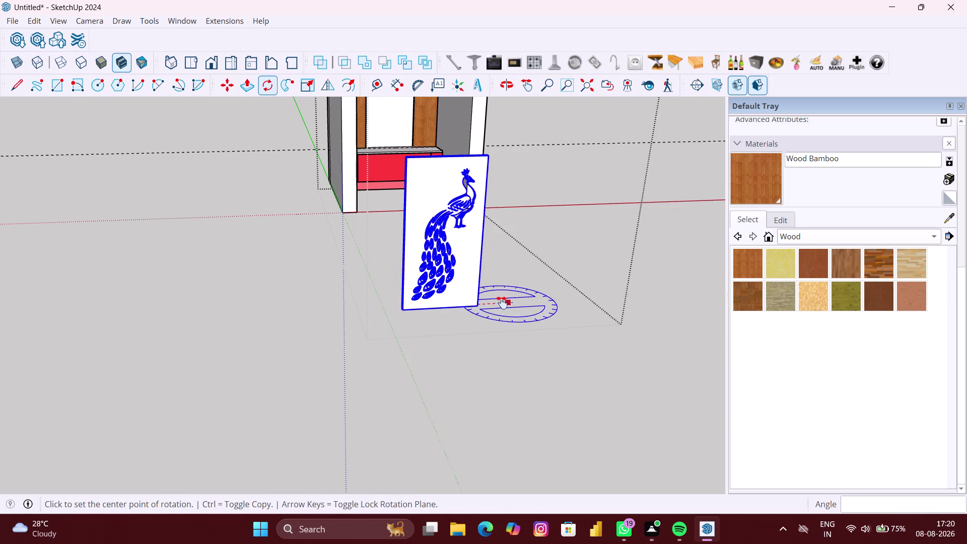
middle_drag(500, 302, 355, 261)
scroll(up, 3)
scroll(up, 3)
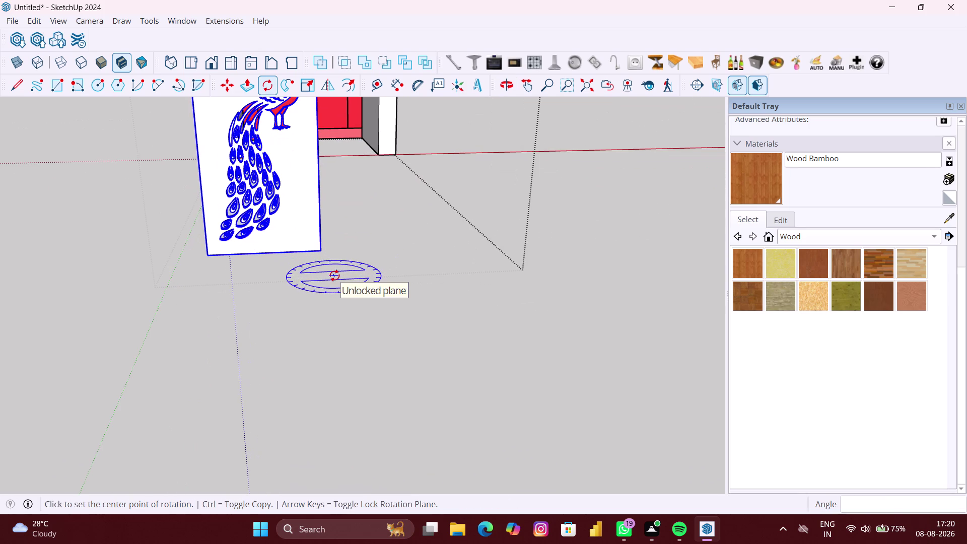
key(space)
middle_drag(335, 239, 318, 245)
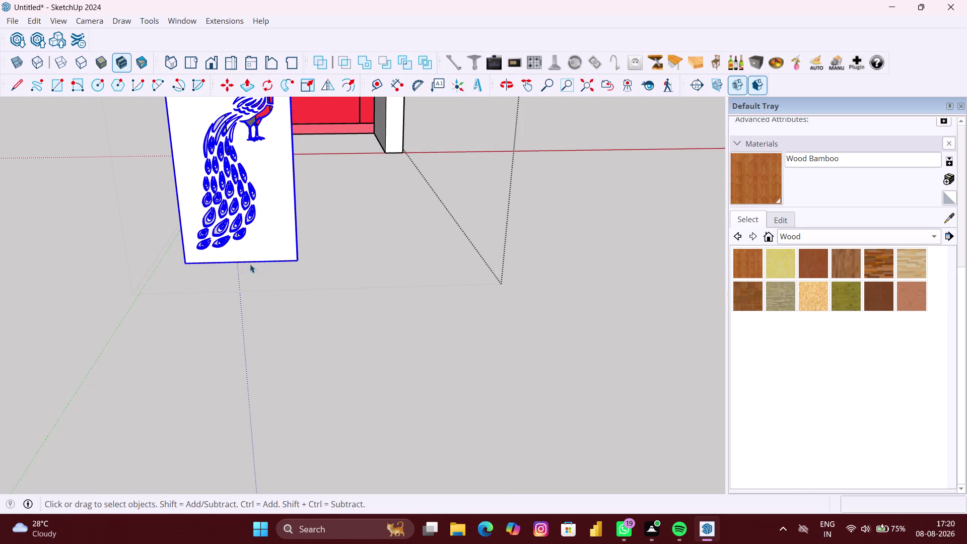
middle_drag(240, 262, 362, 261)
Pick up the peacock panel by its bottom corner with Move (M).
scroll(up, 3)
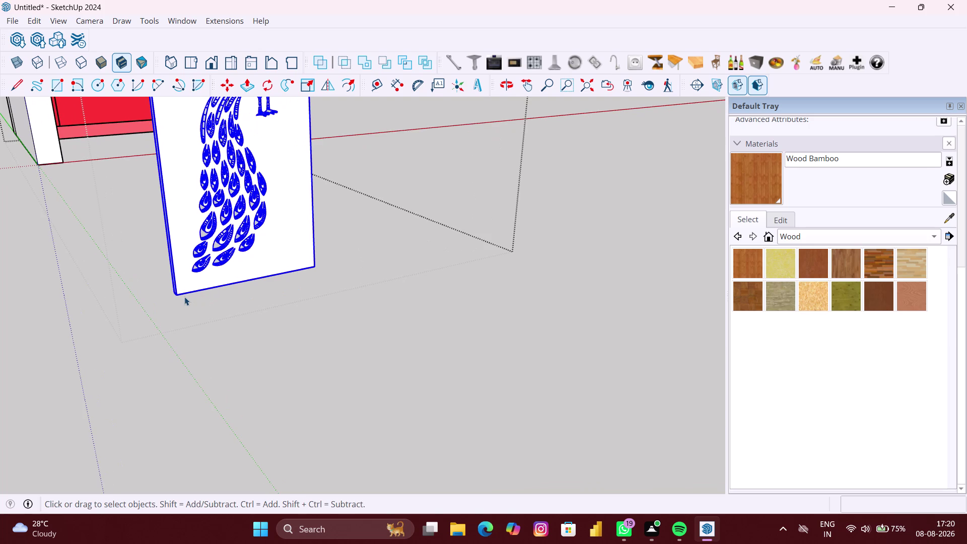
key(m)
scroll(up, 3)
middle_drag(153, 288, 273, 295)
scroll(up, 3)
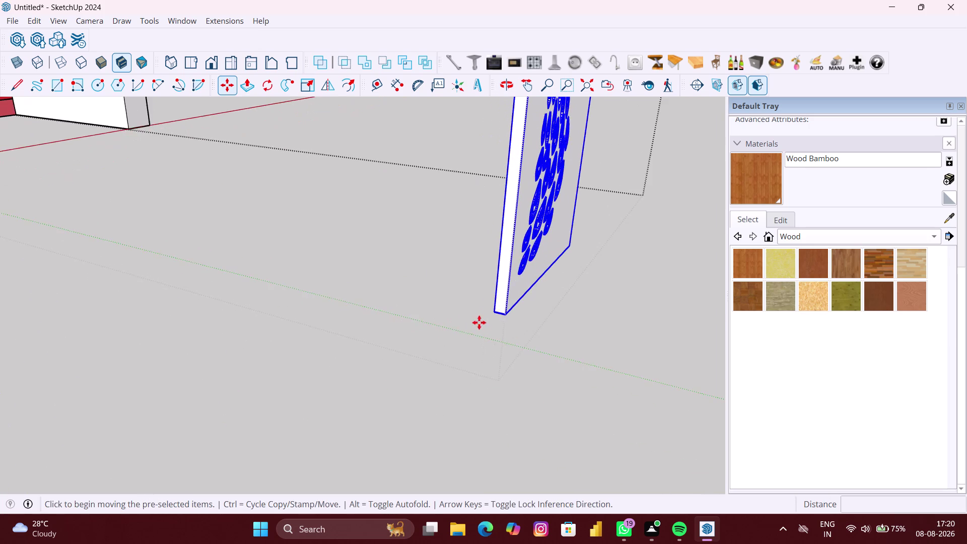
scroll(up, 3)
scroll(up, 3)
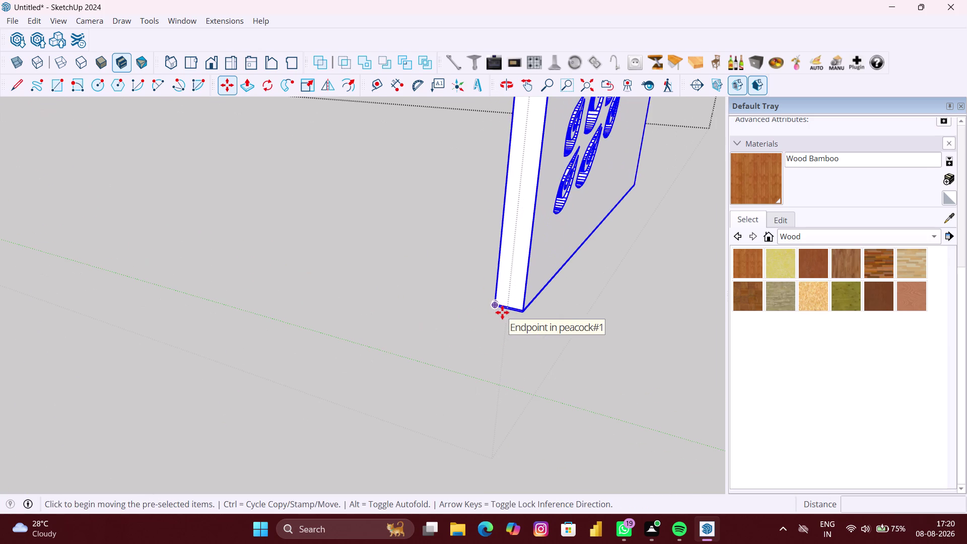
scroll(up, 3)
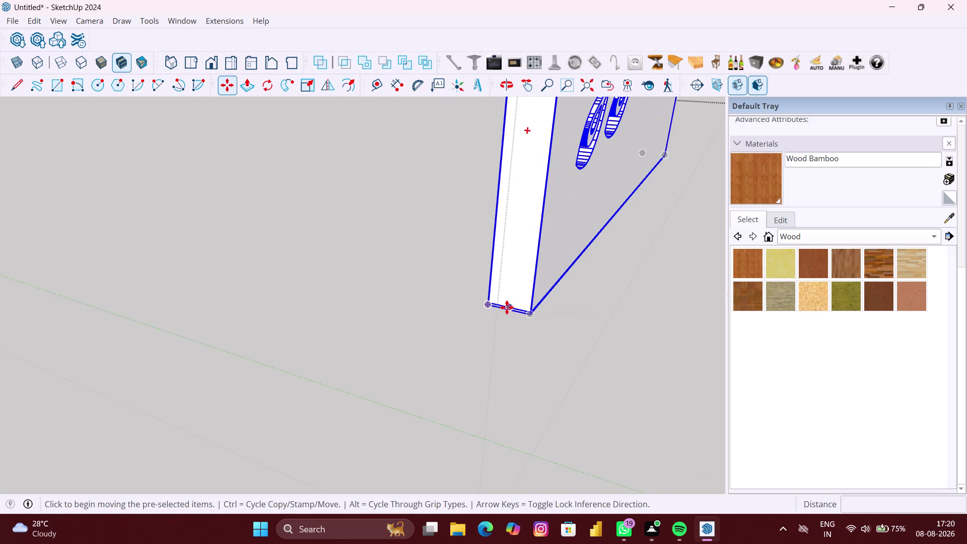
click(506, 308)
Snap the panel's corner onto the red drawer base top between the bamboo panels.
scroll(down, 3)
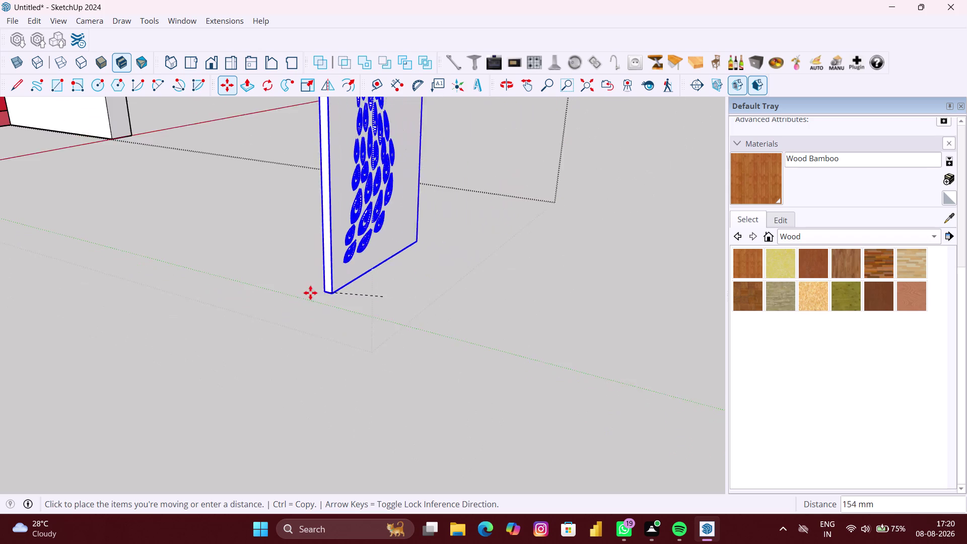
scroll(down, 3)
middle_drag(169, 203, 112, 249)
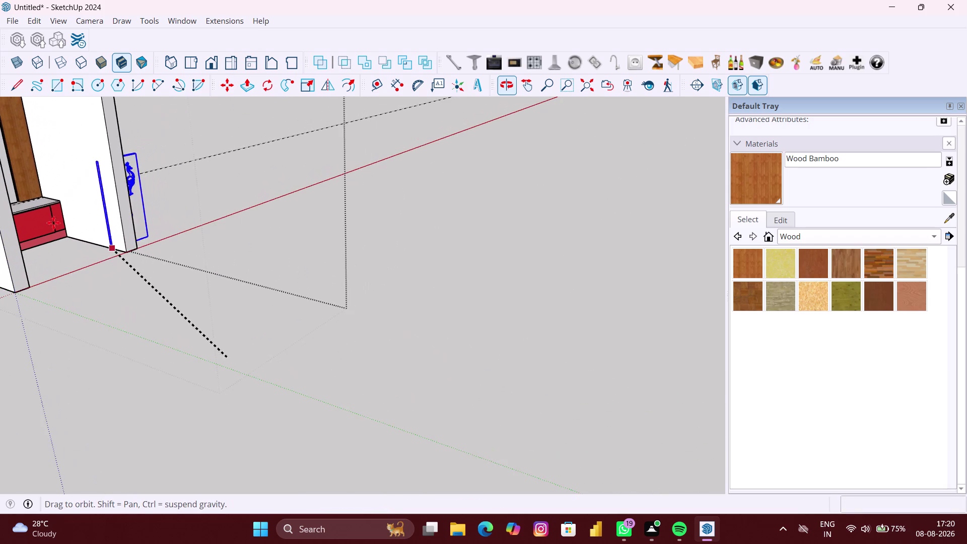
middle_drag(43, 211, 1, 222)
scroll(up, 3)
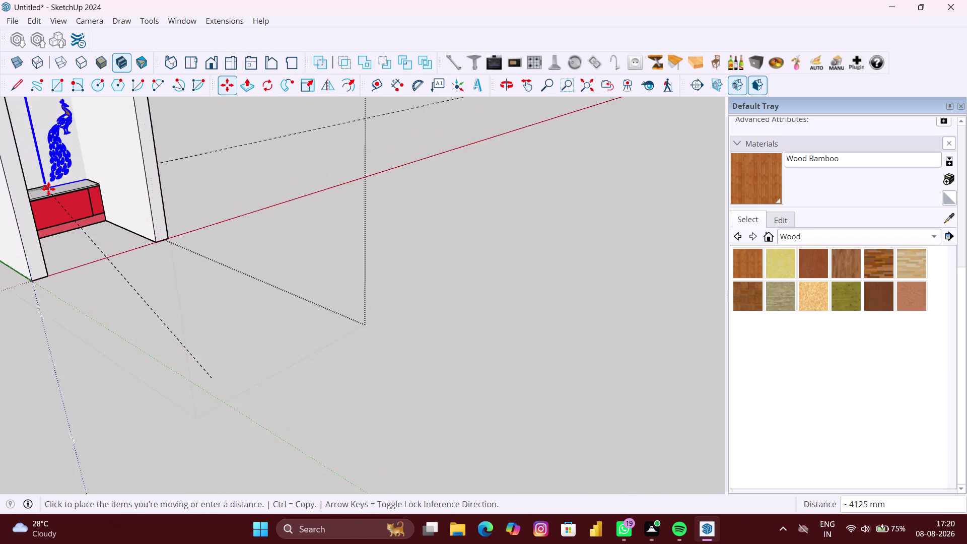
middle_drag(48, 189, 16, 190)
middle_drag(49, 177, 22, 182)
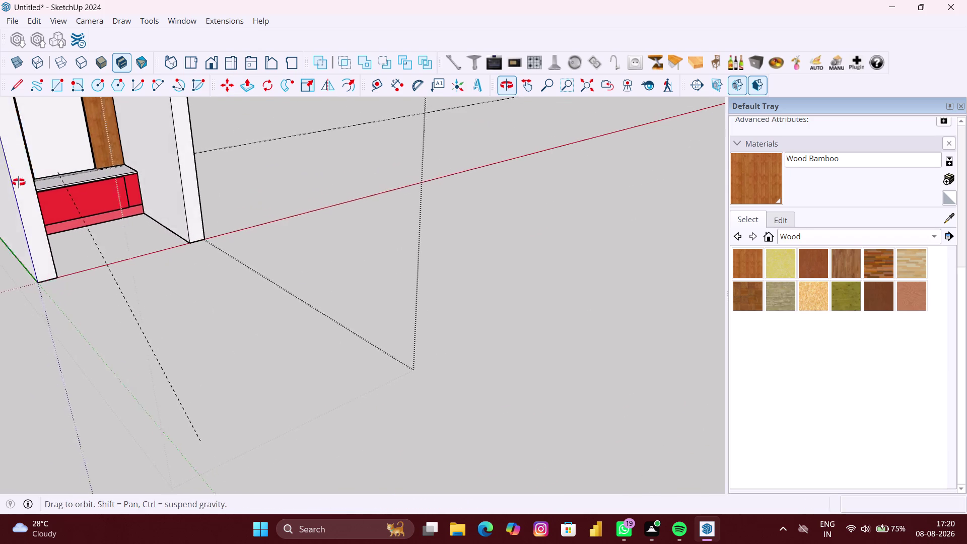
middle_drag(22, 182, 2, 183)
scroll(up, 3)
scroll(up, 3)
scroll(up, 3)
scroll(up, 3)
scroll(up, 3)
scroll(up, 3)
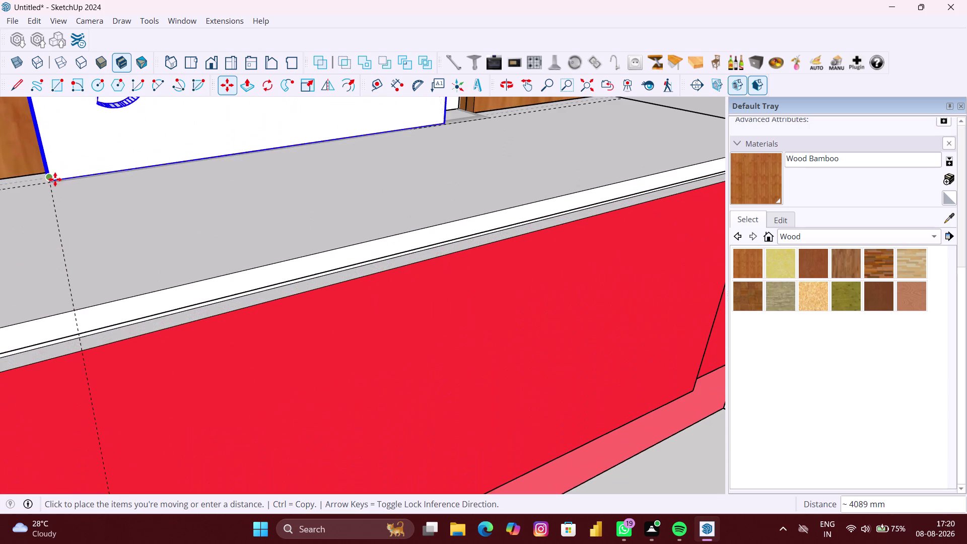
scroll(up, 3)
scroll(down, 3)
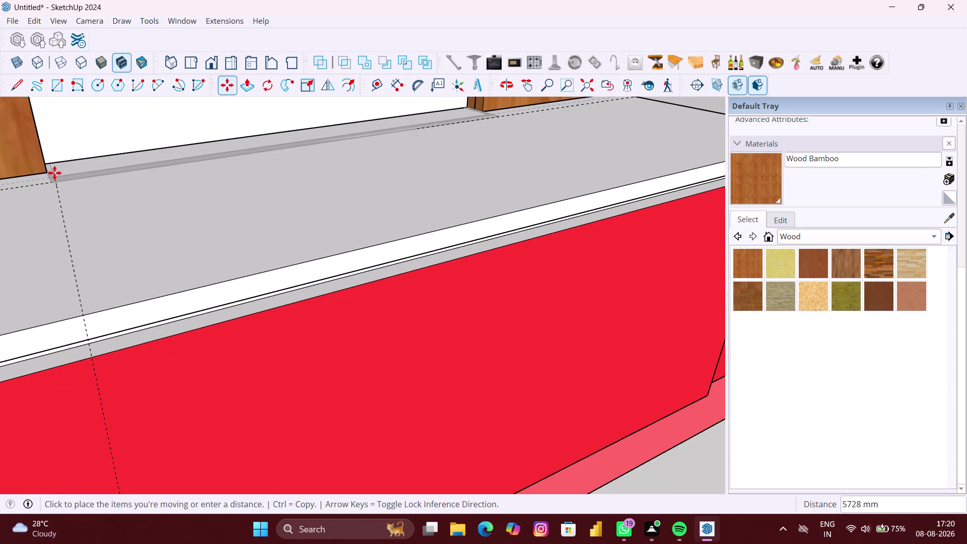
scroll(up, 3)
middle_drag(55, 184, 68, 204)
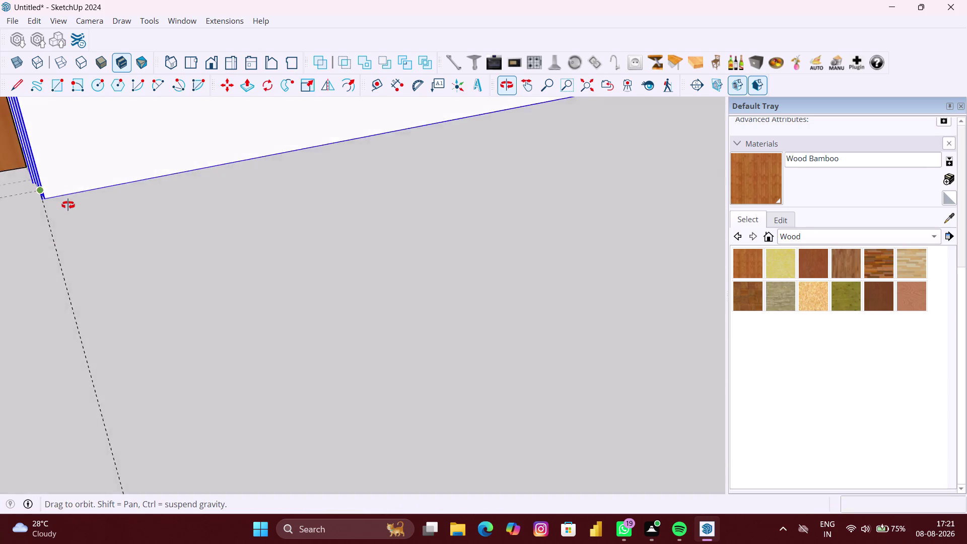
middle_drag(68, 204, 68, 205)
scroll(down, 3)
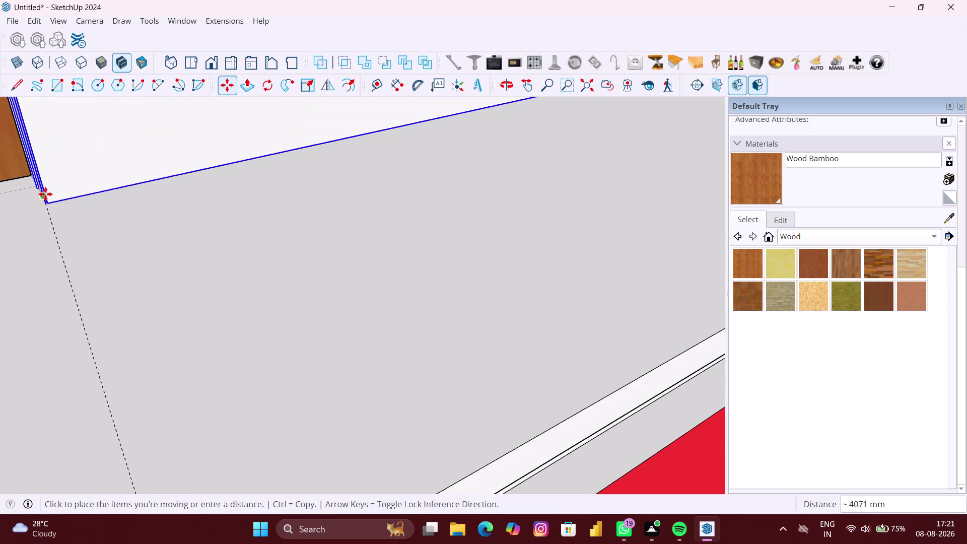
middle_drag(45, 194, 120, 320)
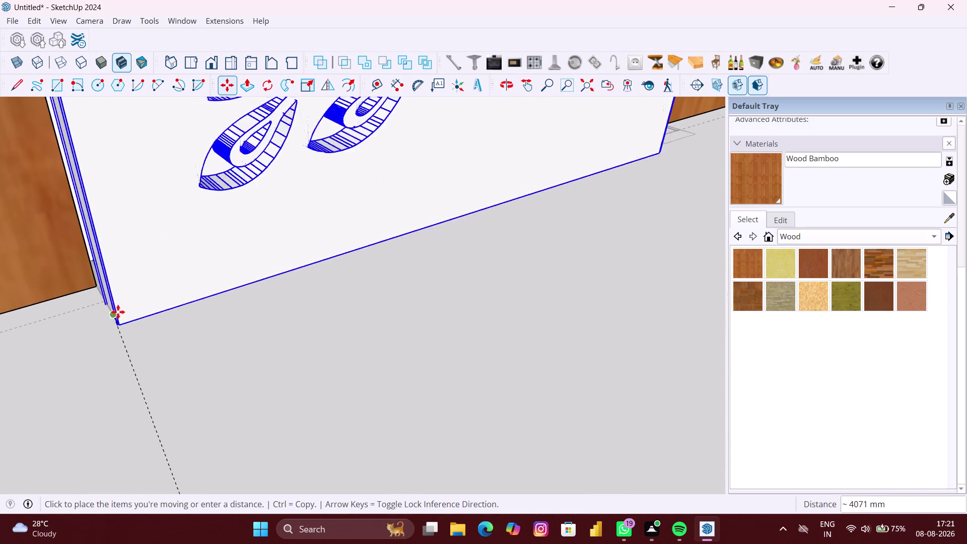
scroll(up, 3)
scroll(up, 3)
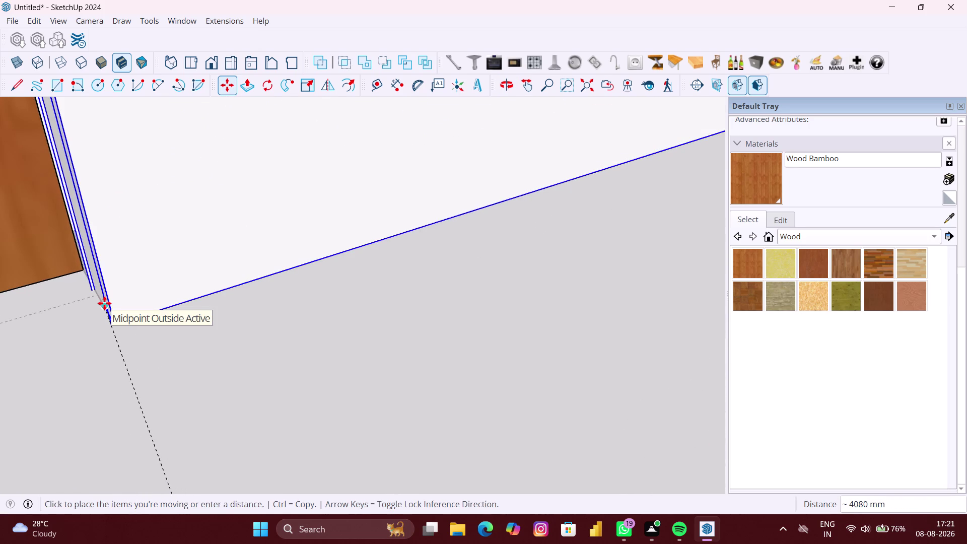
scroll(up, 3)
click(104, 304)
Orbit back to view the peacock panel seated on the cabinet front.
scroll(down, 3)
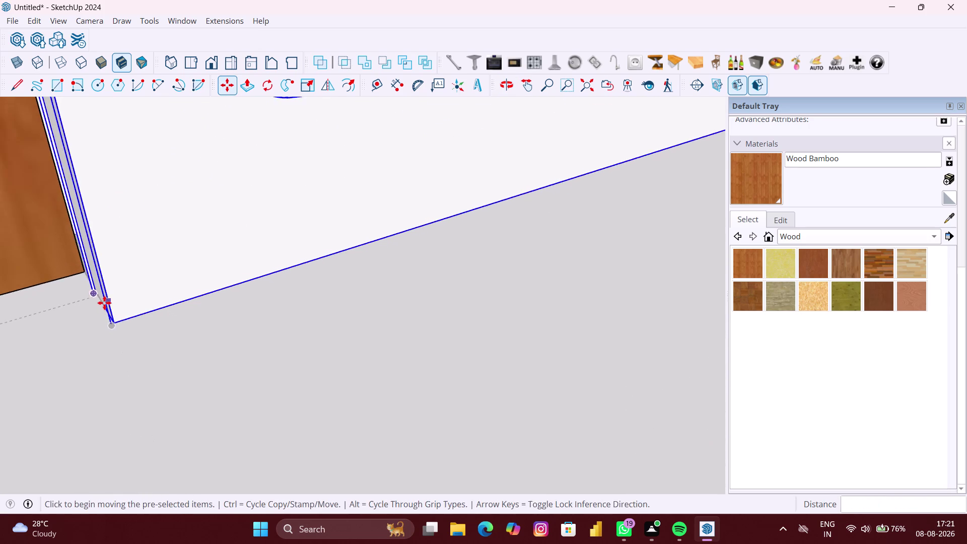
scroll(down, 3)
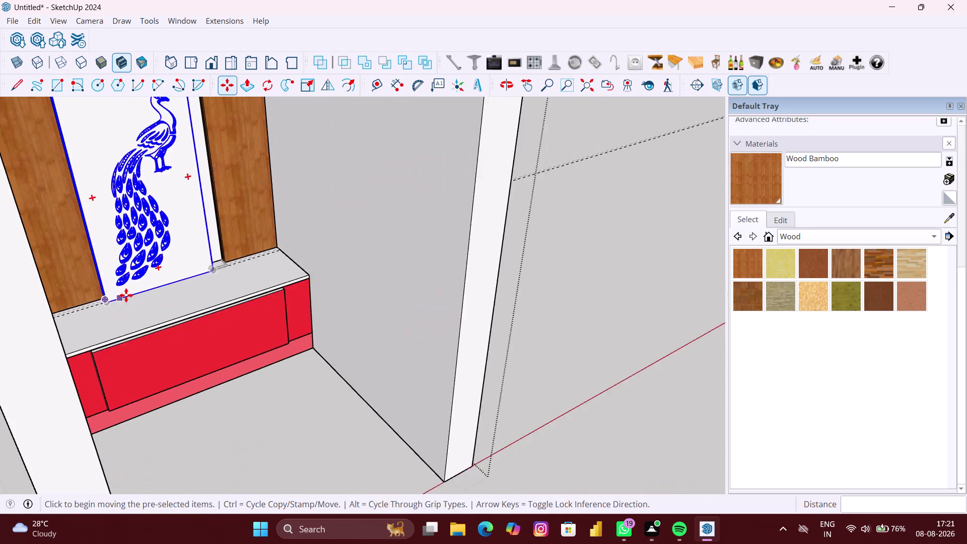
middle_drag(150, 291, 69, 213)
middle_drag(227, 235, 208, 226)
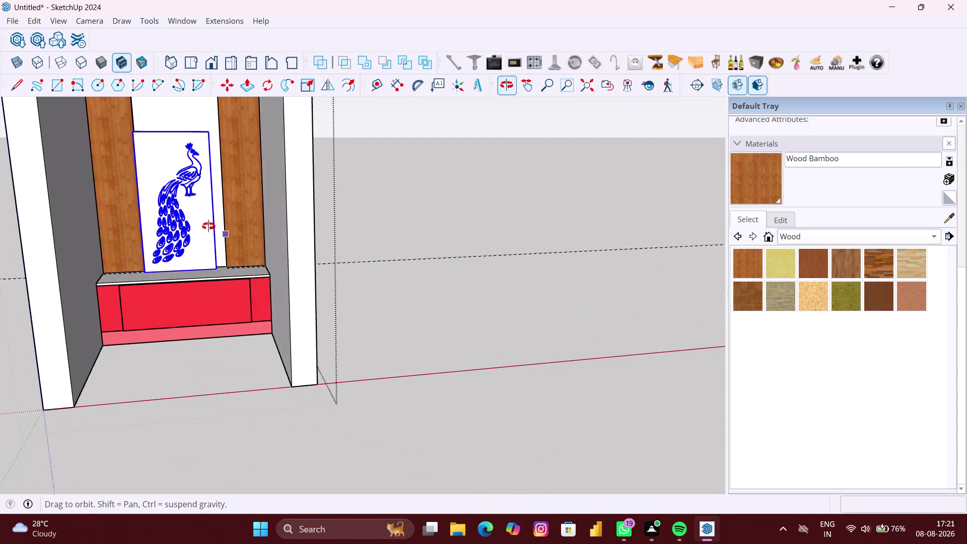
middle_drag(209, 227, 207, 225)
scroll(up, 3)
scroll(up, 3)
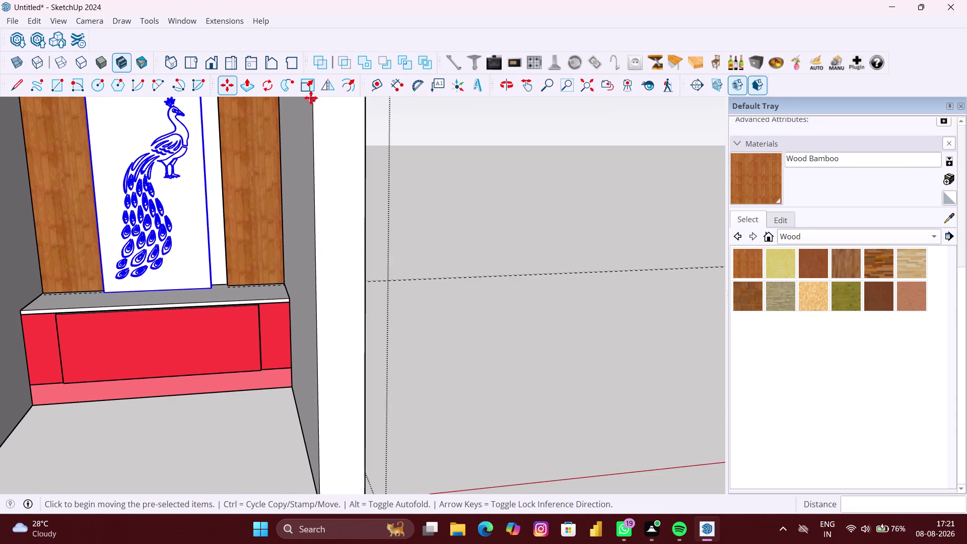
click(310, 94)
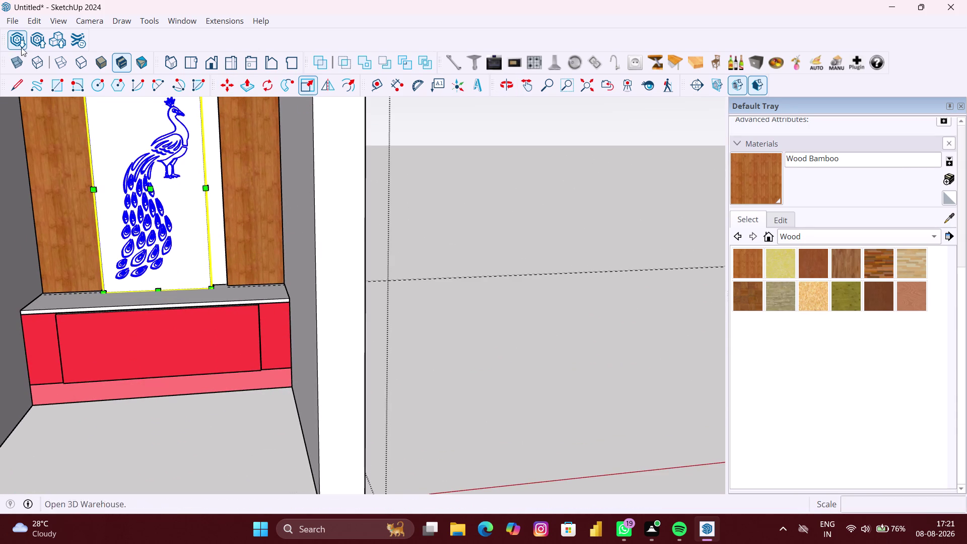
Stretch the peacock panel's bottom edge down to the drawer base top.
click(15, 58)
middle_drag(194, 247, 209, 245)
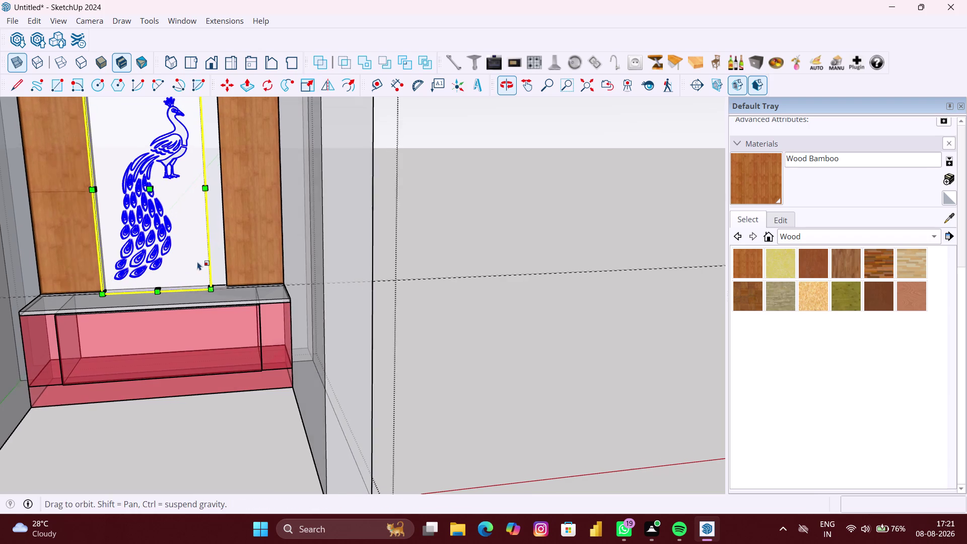
scroll(up, 3)
middle_drag(151, 288, 169, 264)
scroll(up, 3)
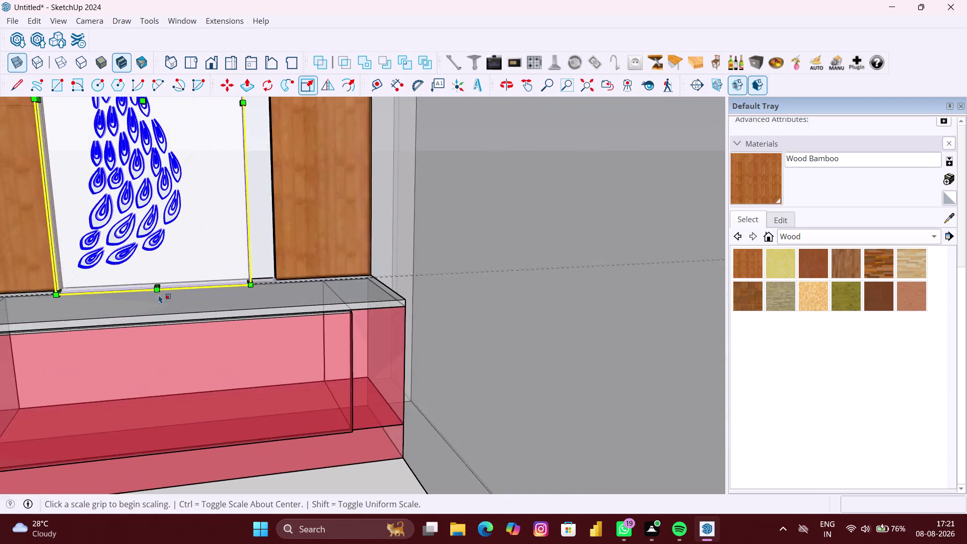
scroll(up, 3)
scroll(up, 3)
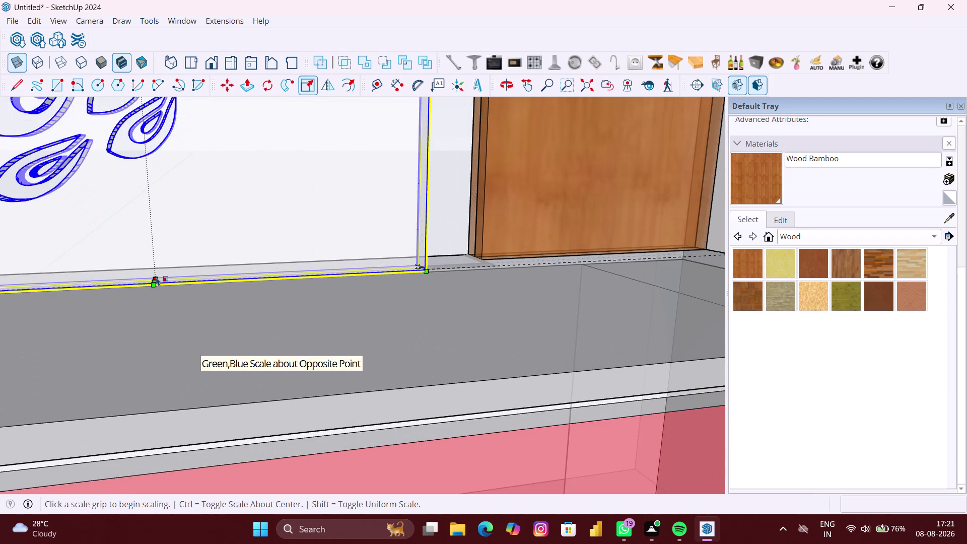
click(159, 280)
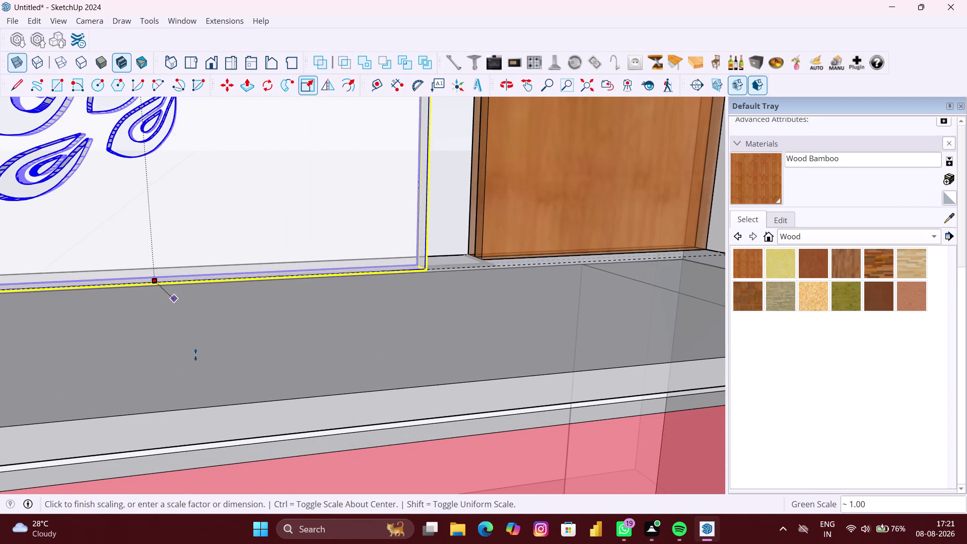
scroll(down, 3)
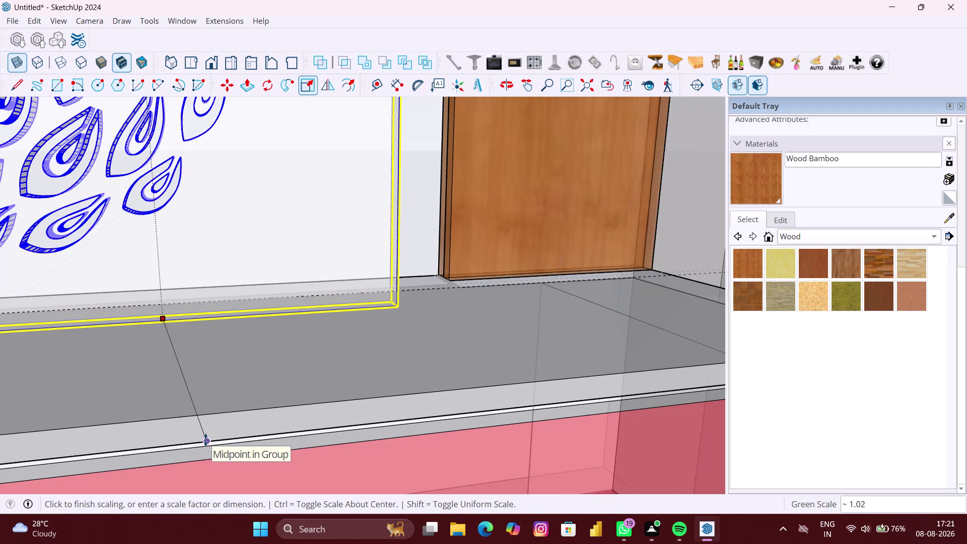
click(206, 440)
Widen the panel from its side edge until it is flush with the bamboo panel.
scroll(down, 3)
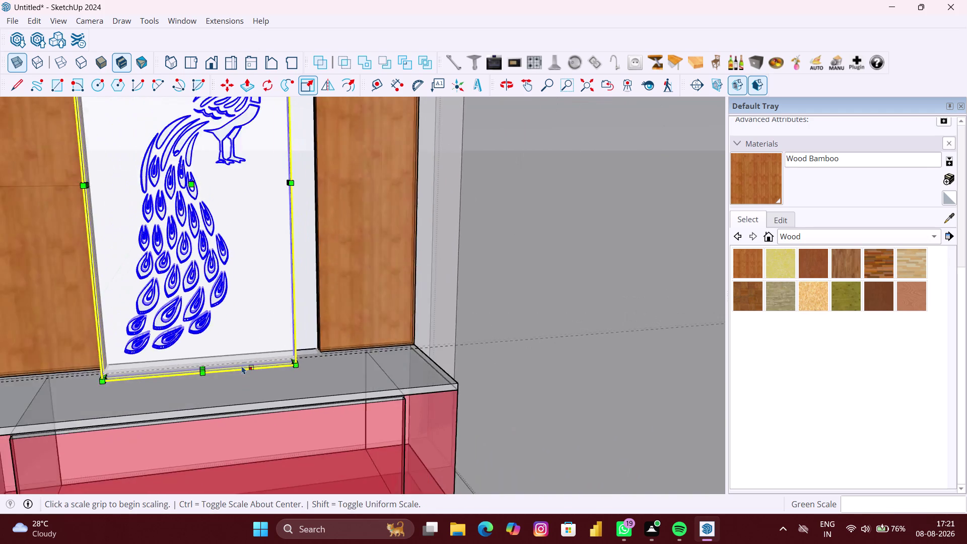
scroll(down, 3)
scroll(down, 3)
middle_drag(238, 197, 182, 197)
scroll(up, 3)
scroll(up, 3)
scroll(up, 3)
scroll(up, 3)
scroll(up, 3)
middle_drag(254, 200, 246, 202)
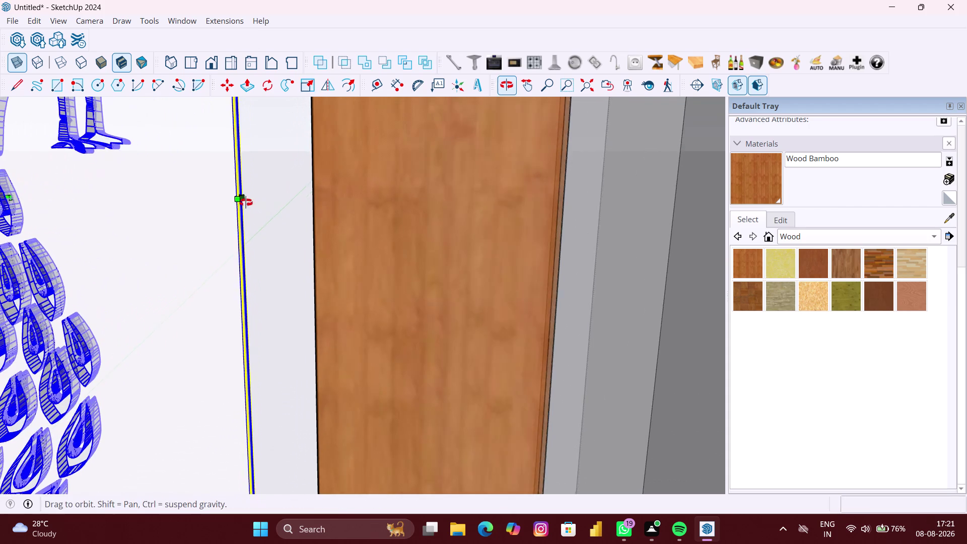
middle_drag(246, 203, 234, 208)
scroll(up, 3)
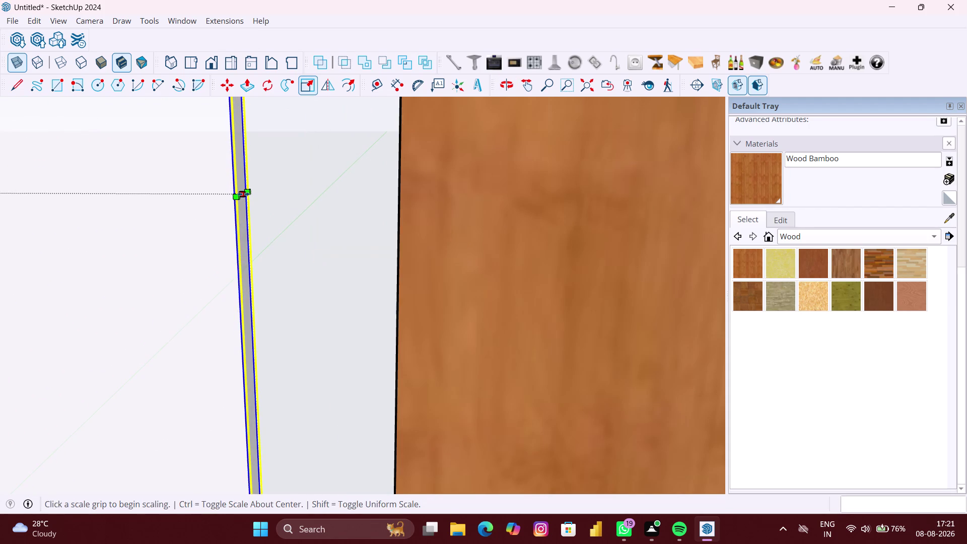
click(243, 194)
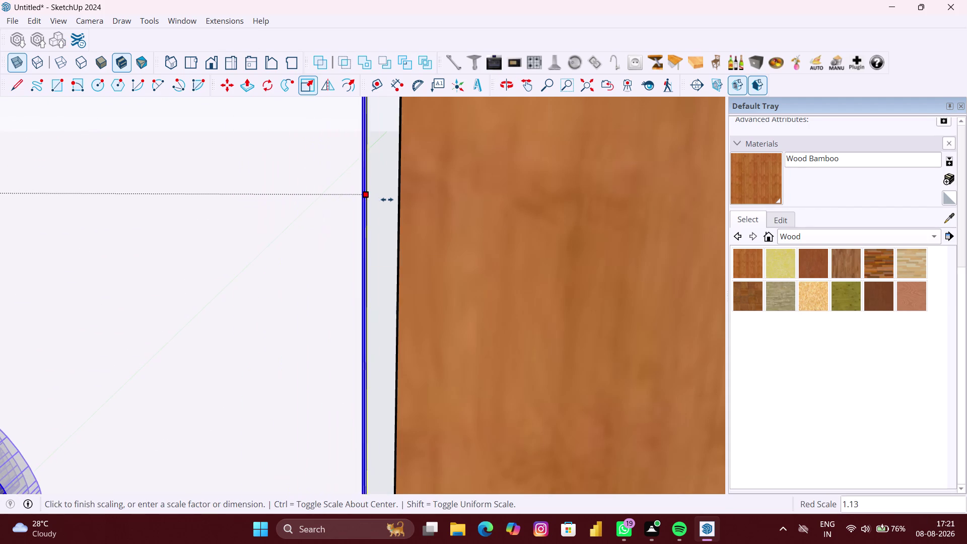
scroll(up, 3)
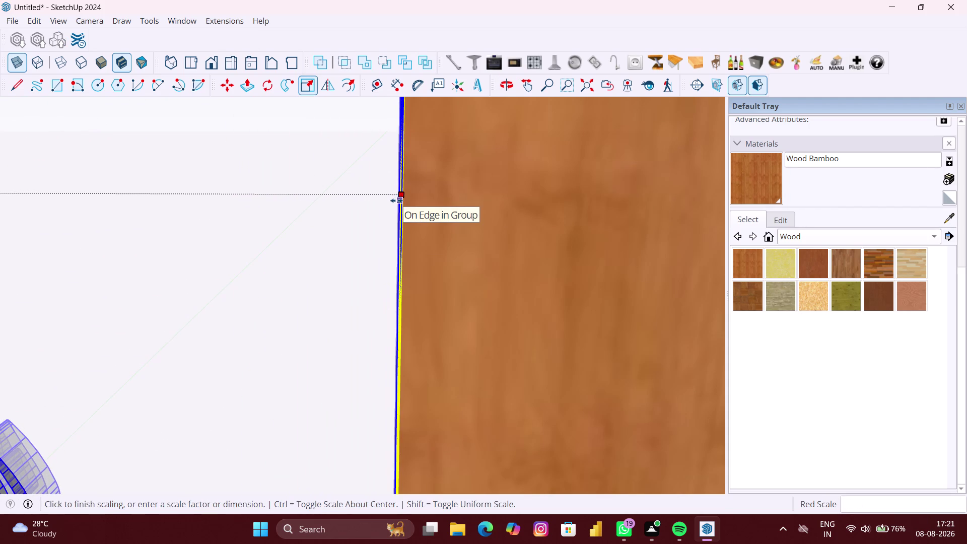
click(401, 206)
scroll(down, 3)
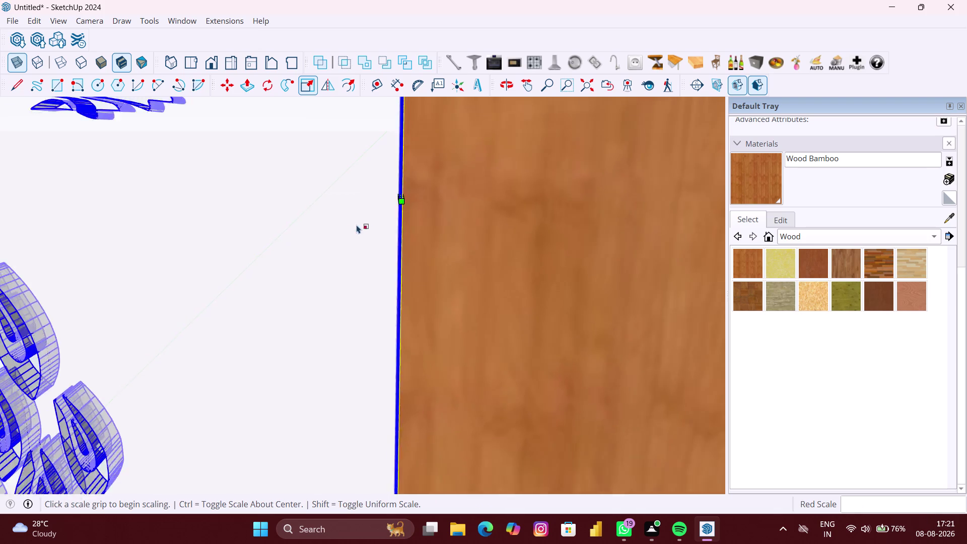
scroll(down, 3)
middle_drag(243, 243, 363, 261)
scroll(up, 3)
scroll(up, 3)
middle_drag(277, 246, 313, 248)
Widen the peacock panel across to the opposite bamboo side panel.
scroll(up, 3)
scroll(up, 3)
middle_drag(293, 240, 321, 243)
click(306, 234)
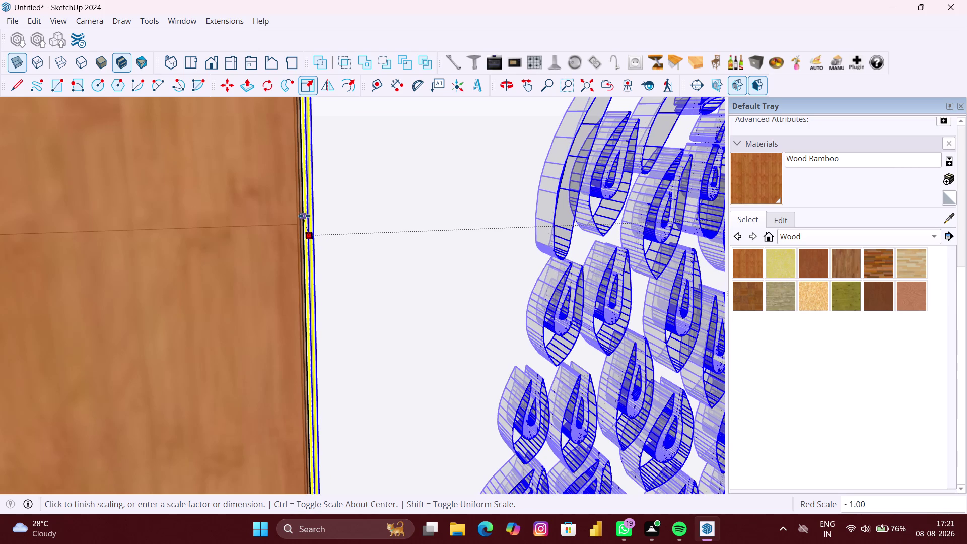
scroll(up, 3)
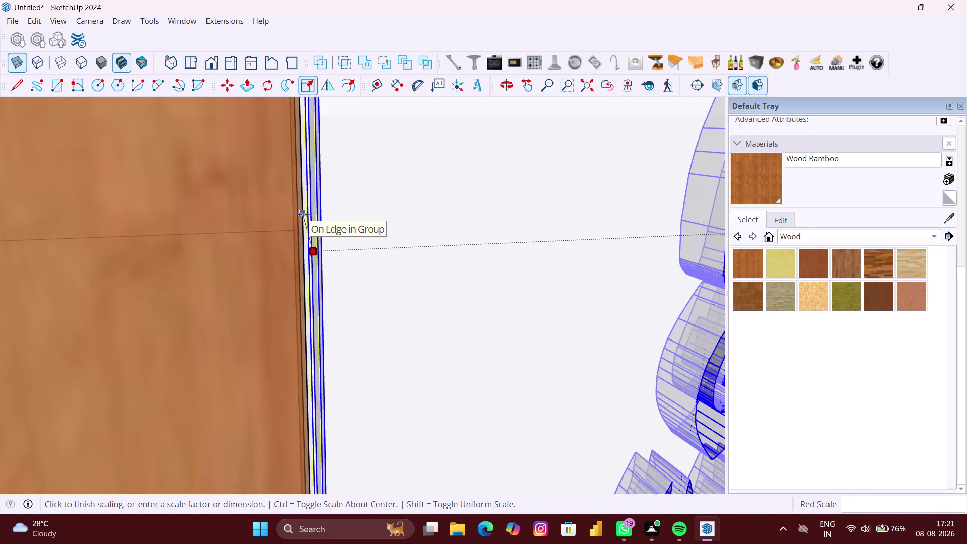
click(300, 214)
Orbit and zoom in close on the peacock panel's top edge.
scroll(down, 3)
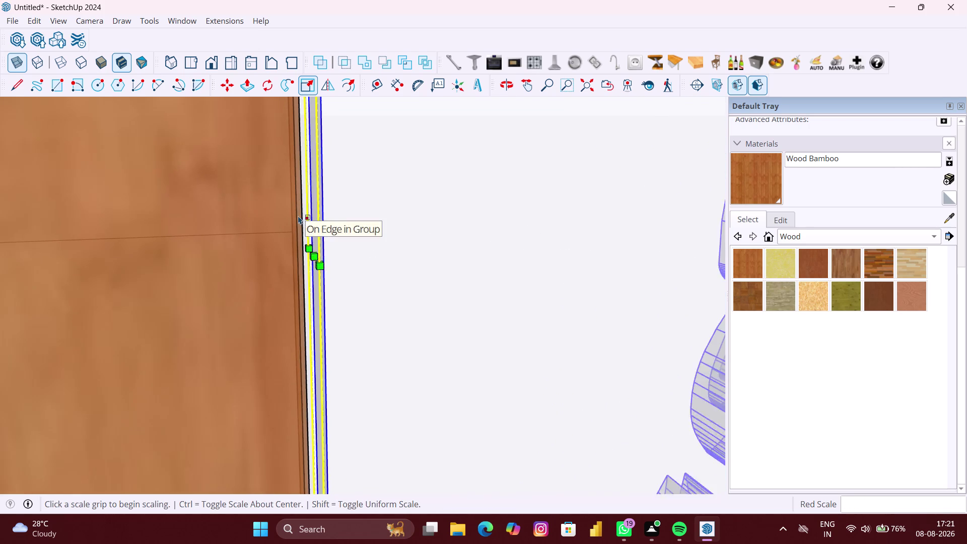
scroll(down, 3)
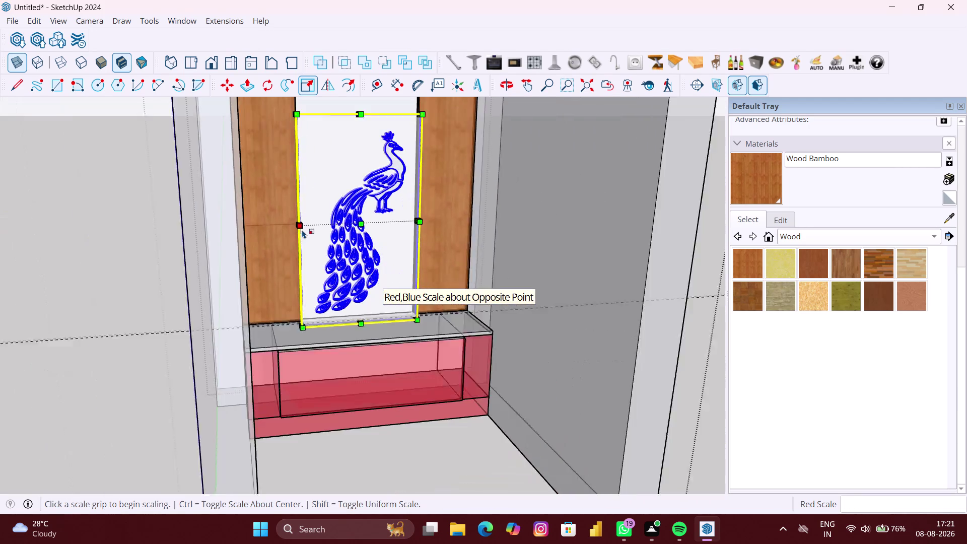
scroll(down, 3)
middle_drag(390, 229, 320, 233)
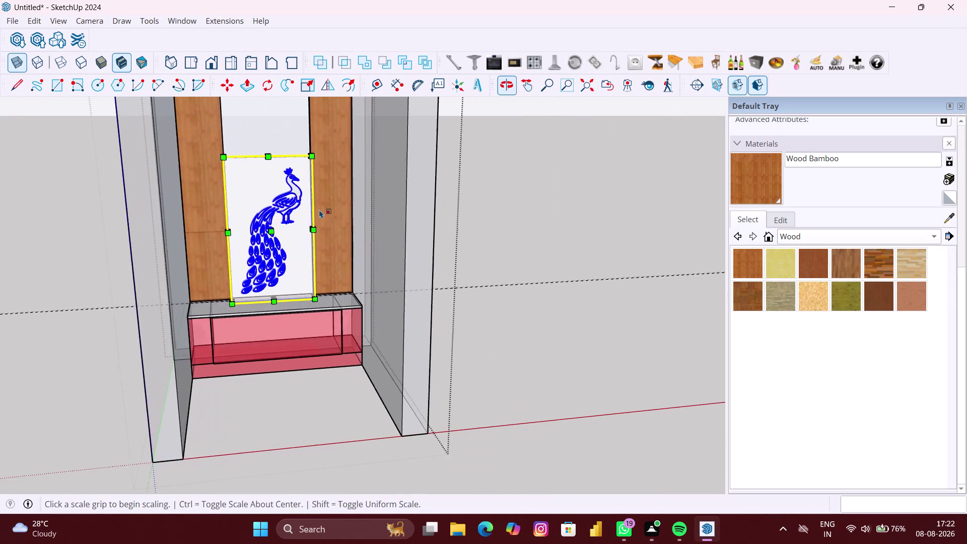
scroll(down, 3)
middle_drag(306, 188, 306, 244)
scroll(up, 3)
middle_drag(287, 219, 271, 227)
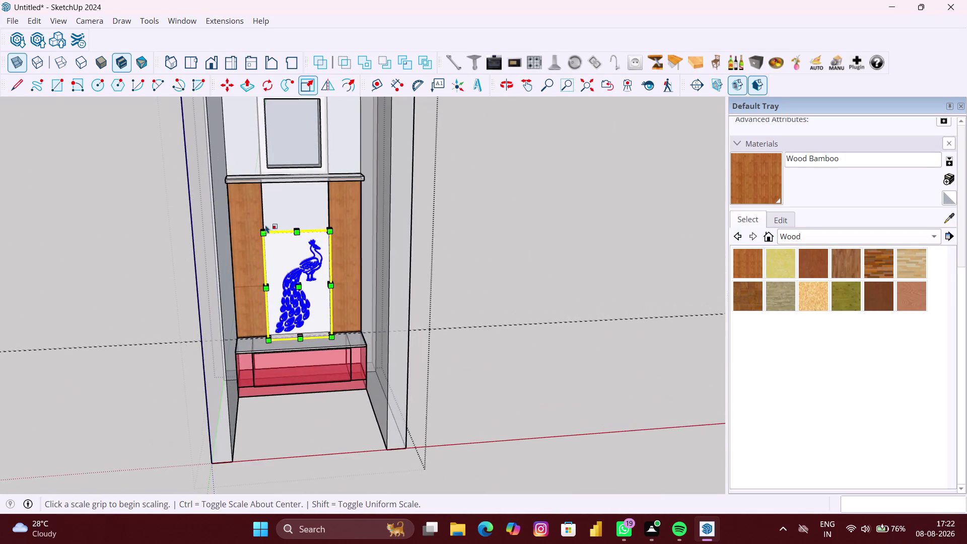
scroll(up, 3)
scroll(up, 3)
middle_drag(300, 225, 300, 211)
scroll(up, 3)
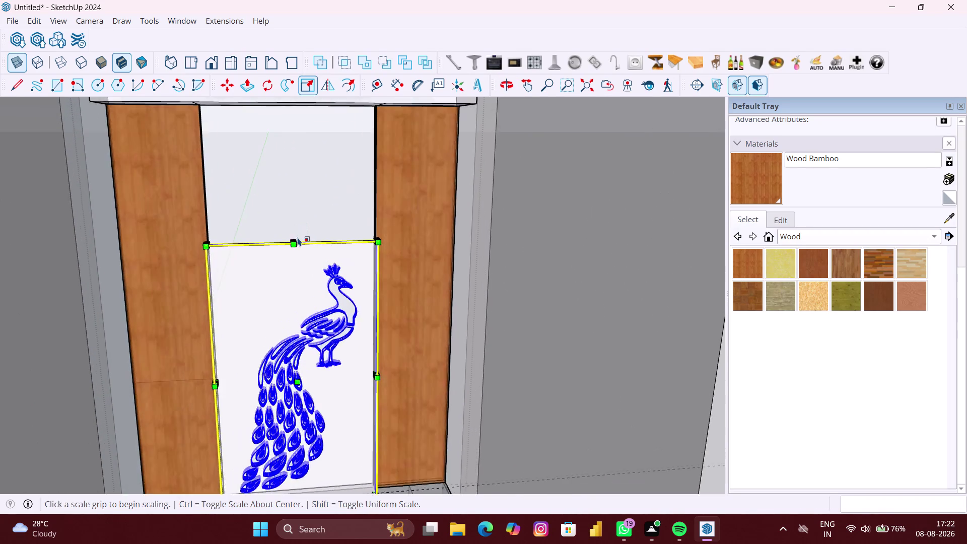
scroll(up, 3)
middle_drag(299, 238, 296, 276)
scroll(up, 3)
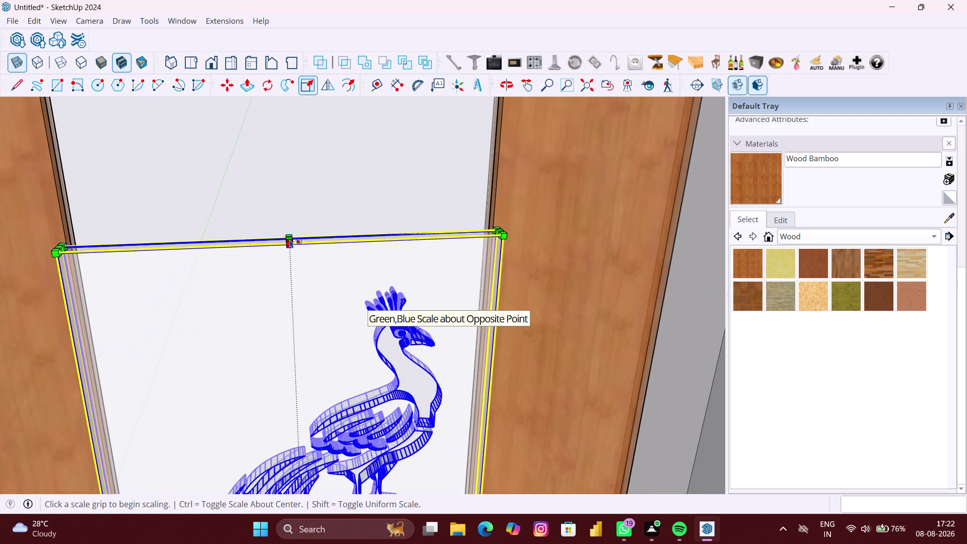
scroll(up, 3)
scroll(up, 3)
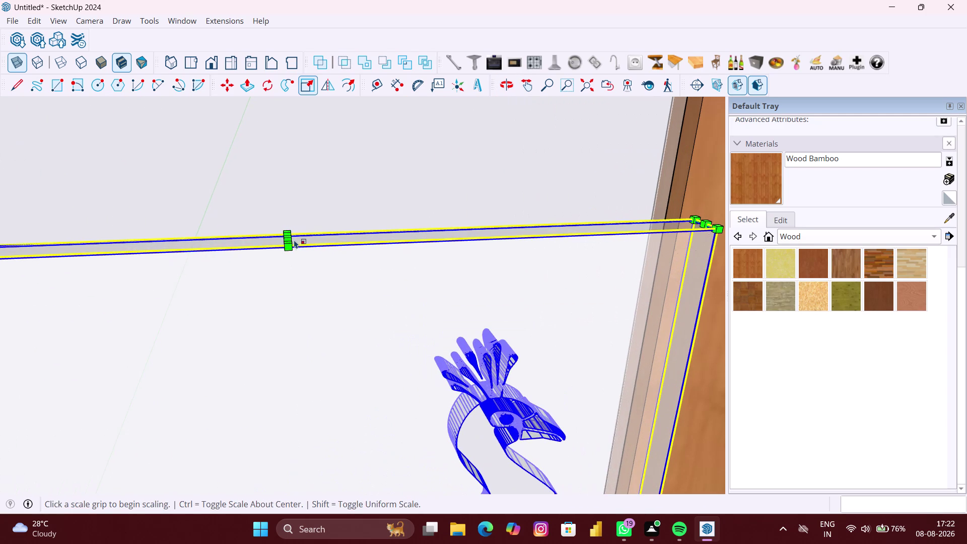
Stretch the peacock panel's top up to the shelf, then deselect it.
click(291, 235)
scroll(down, 3)
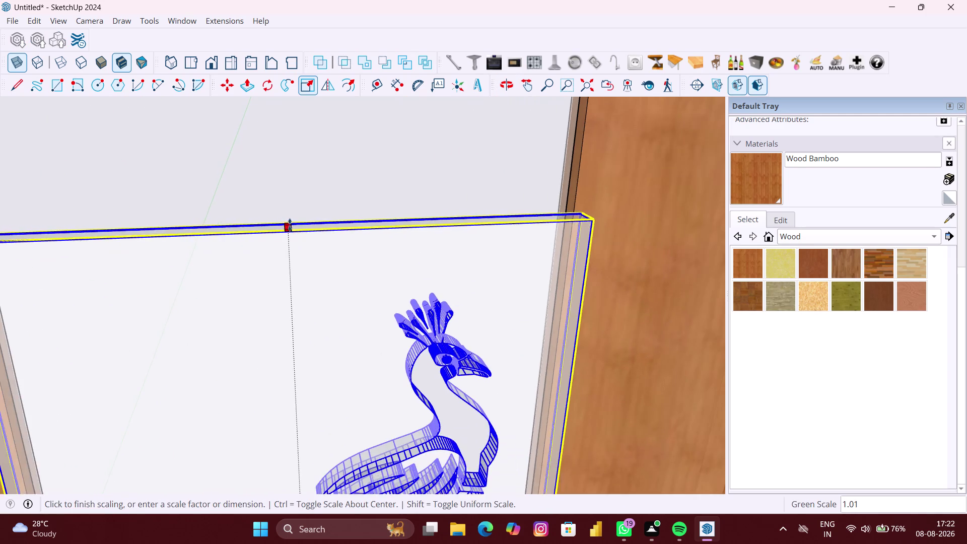
scroll(down, 3)
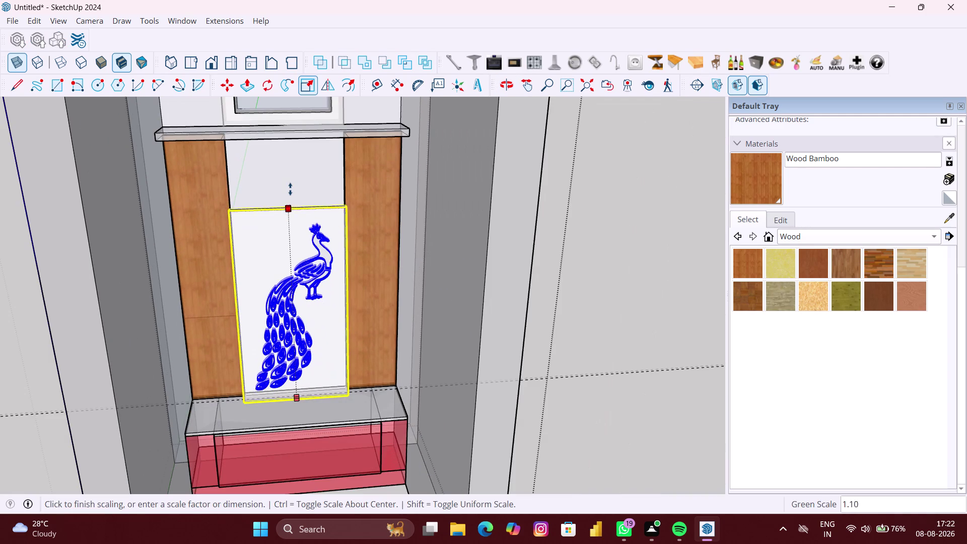
middle_drag(291, 150, 294, 120)
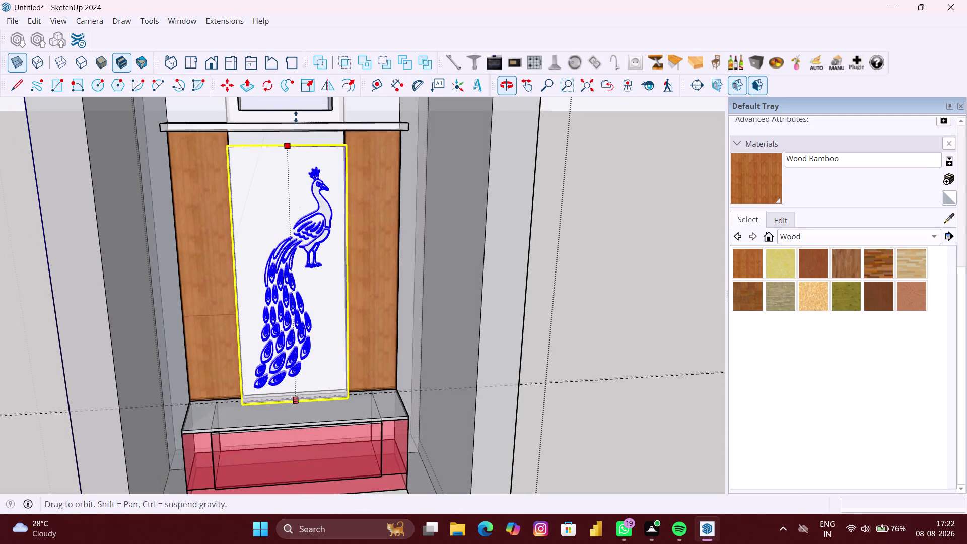
scroll(up, 3)
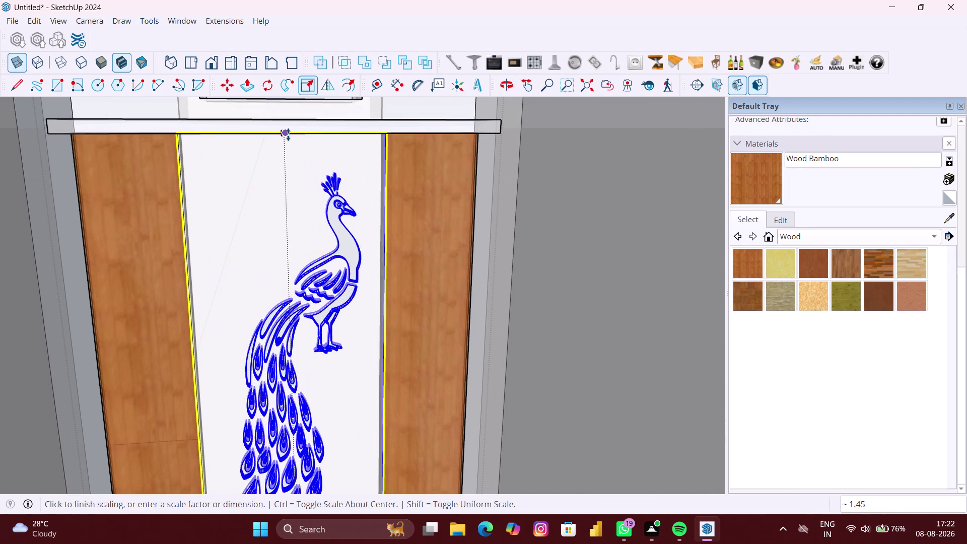
click(289, 134)
scroll(down, 3)
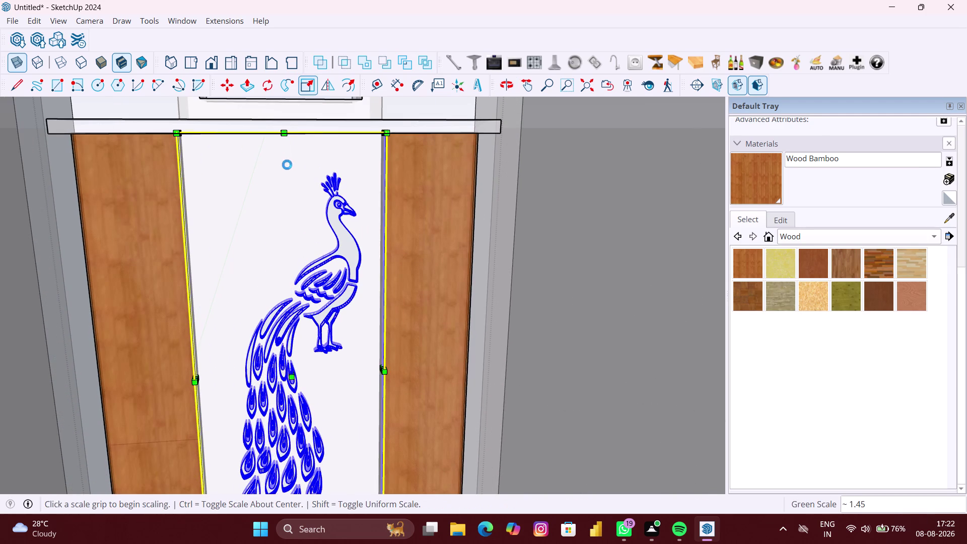
scroll(down, 3)
scroll(down, 3)
scroll(down, 3)
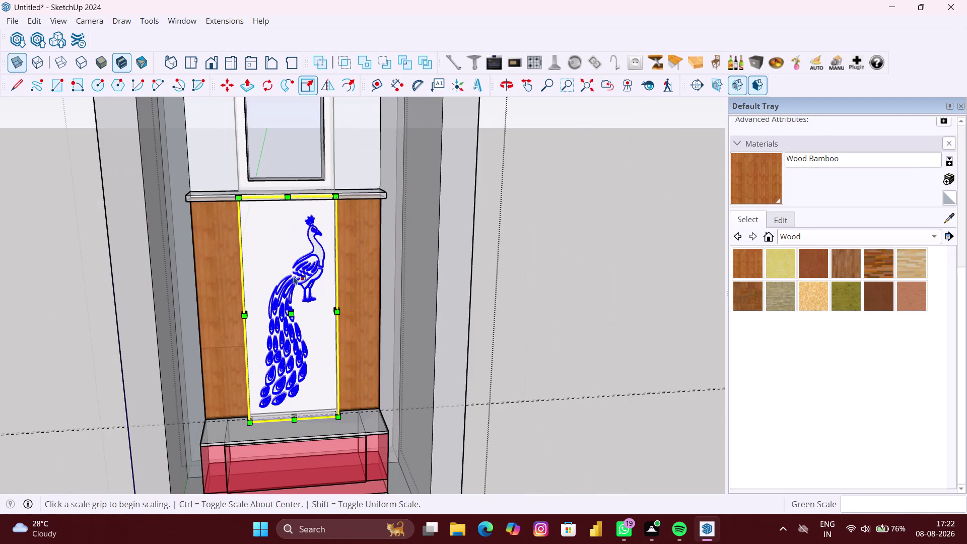
key(space)
click(530, 323)
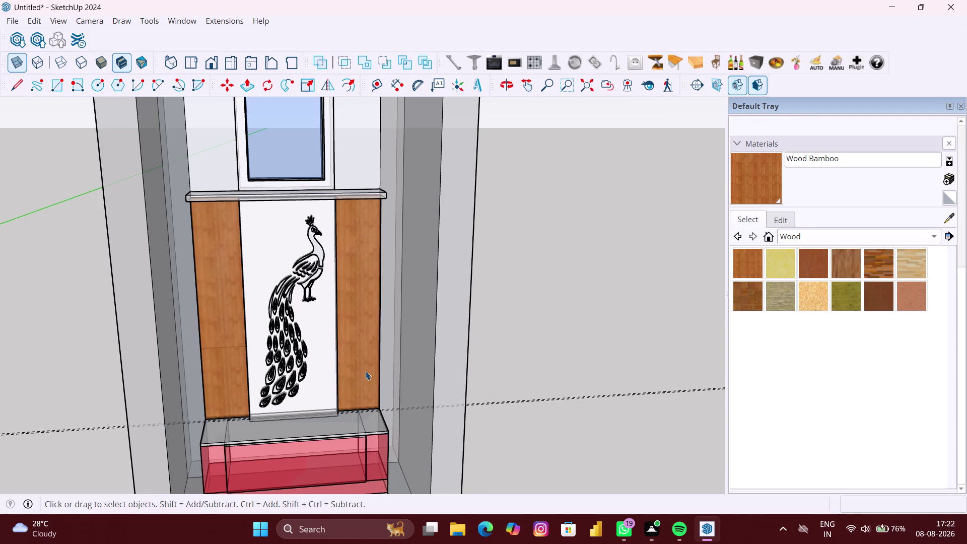
scroll(down, 3)
middle_drag(362, 371, 328, 327)
scroll(up, 3)
middle_drag(308, 418, 314, 385)
scroll(up, 3)
scroll(up, 3)
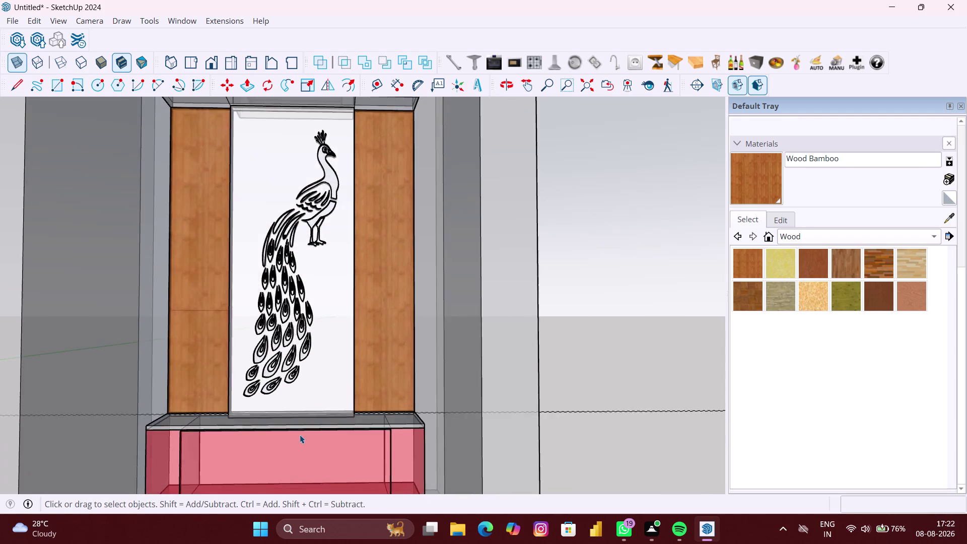
scroll(up, 3)
middle_drag(290, 419, 290, 430)
scroll(up, 3)
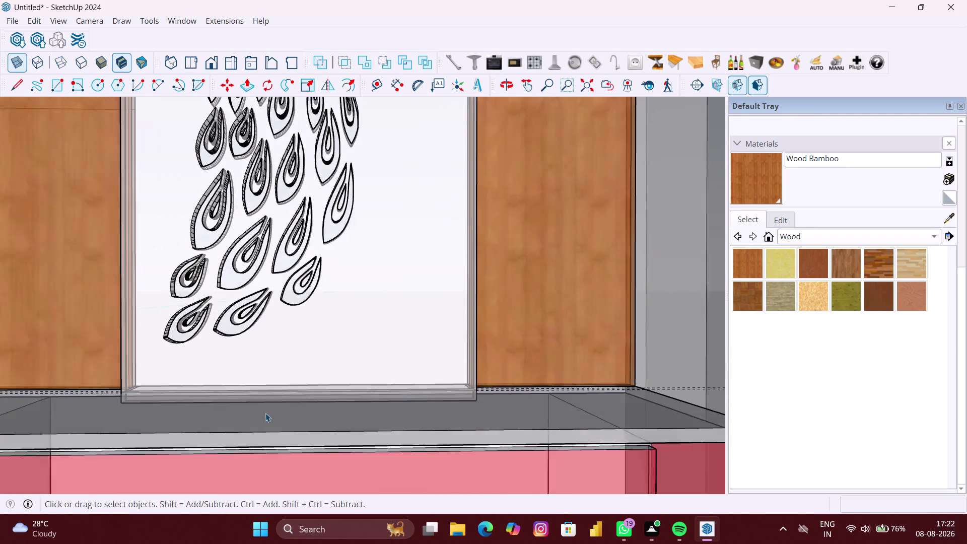
middle_drag(266, 413, 266, 428)
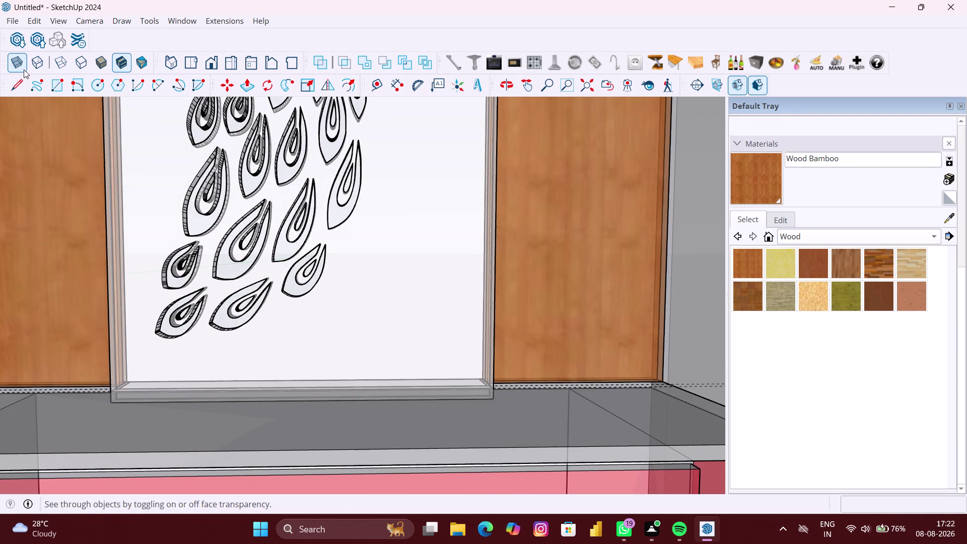
click(24, 69)
scroll(down, 3)
scroll(down, 3)
middle_drag(273, 335, 274, 296)
scroll(up, 3)
scroll(up, 3)
middle_drag(297, 365, 294, 373)
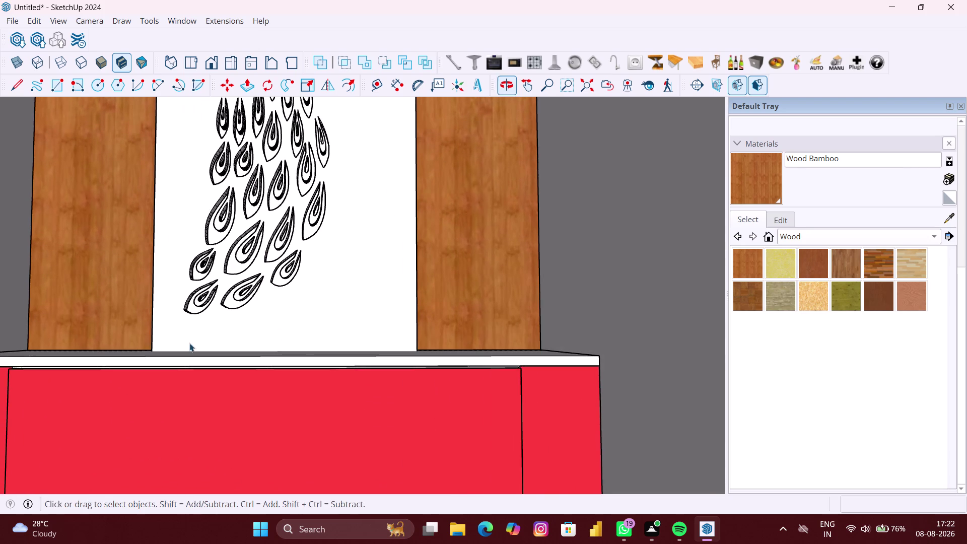
click(16, 56)
scroll(up, 3)
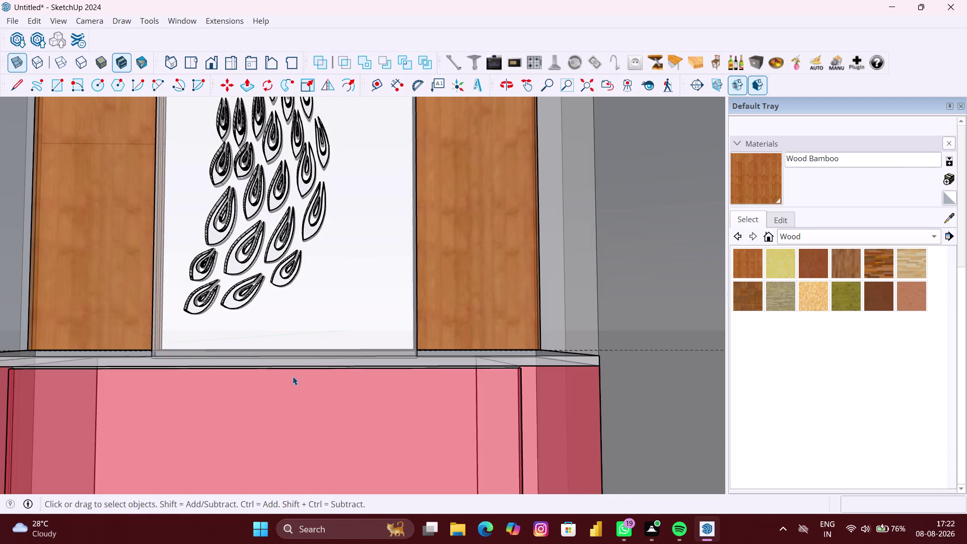
scroll(up, 3)
middle_drag(301, 371, 301, 334)
middle_drag(349, 362, 338, 395)
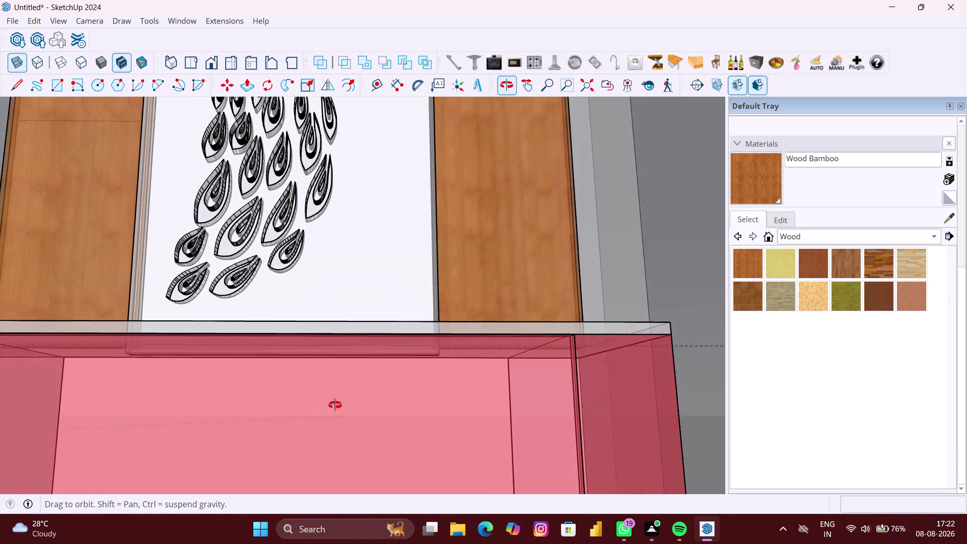
middle_drag(338, 394, 333, 454)
scroll(down, 3)
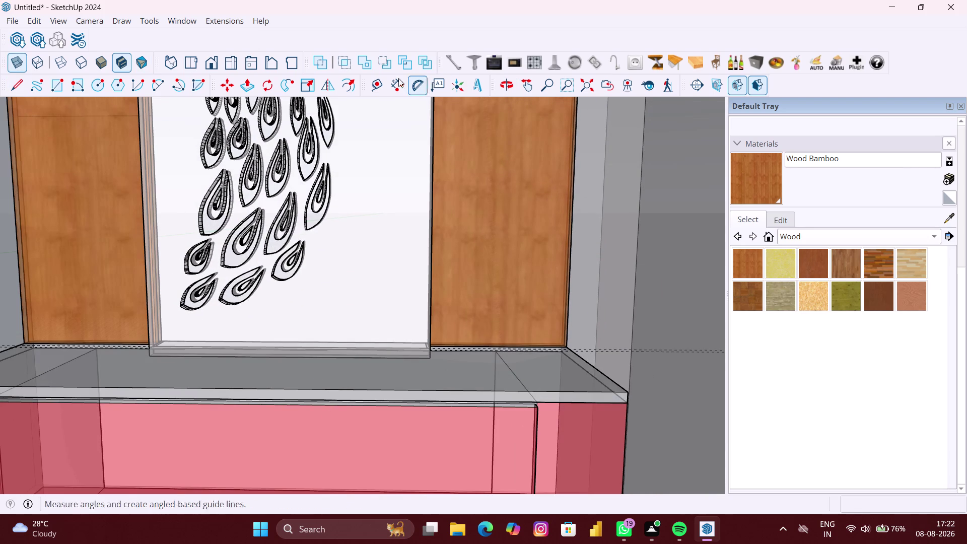
click(311, 82)
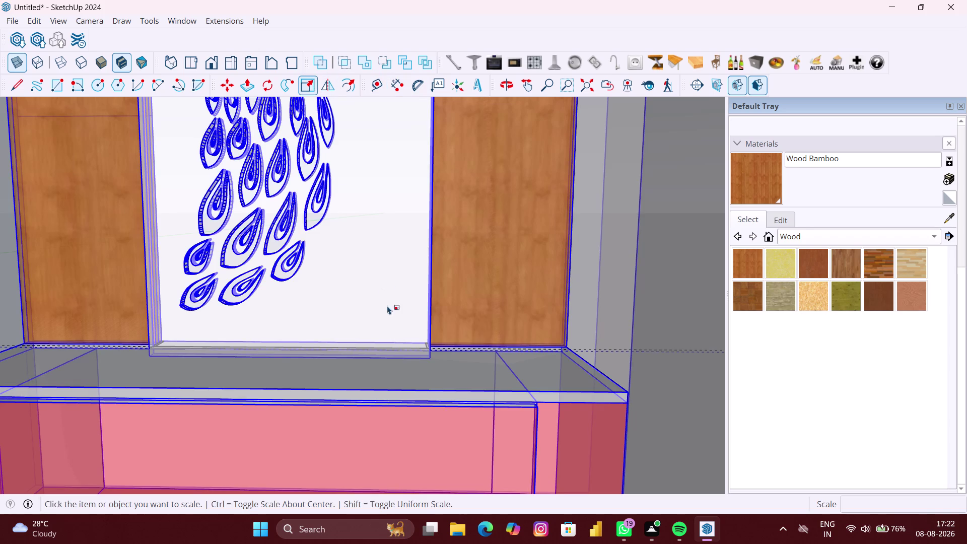
Select only the peacock back panel inside the cabinet for scaling.
scroll(up, 3)
scroll(down, 3)
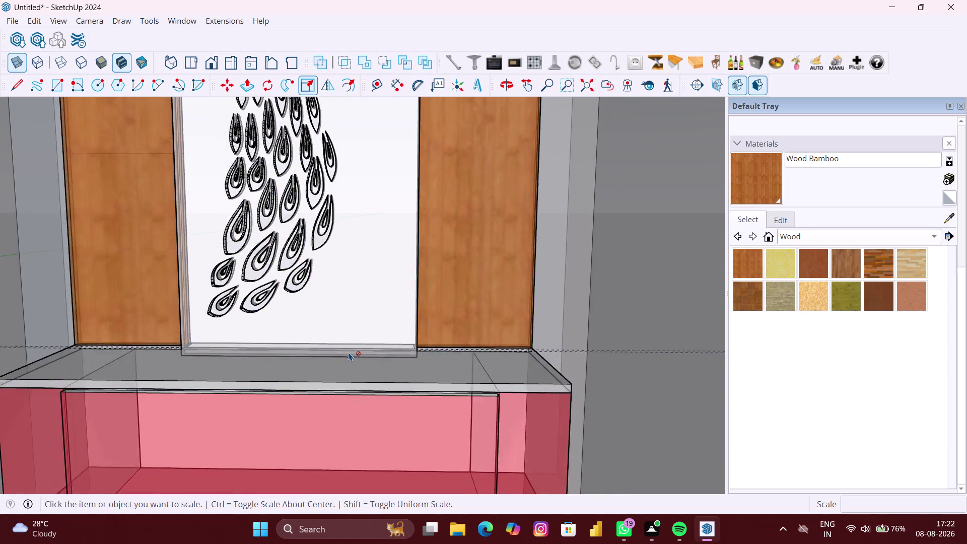
scroll(down, 3)
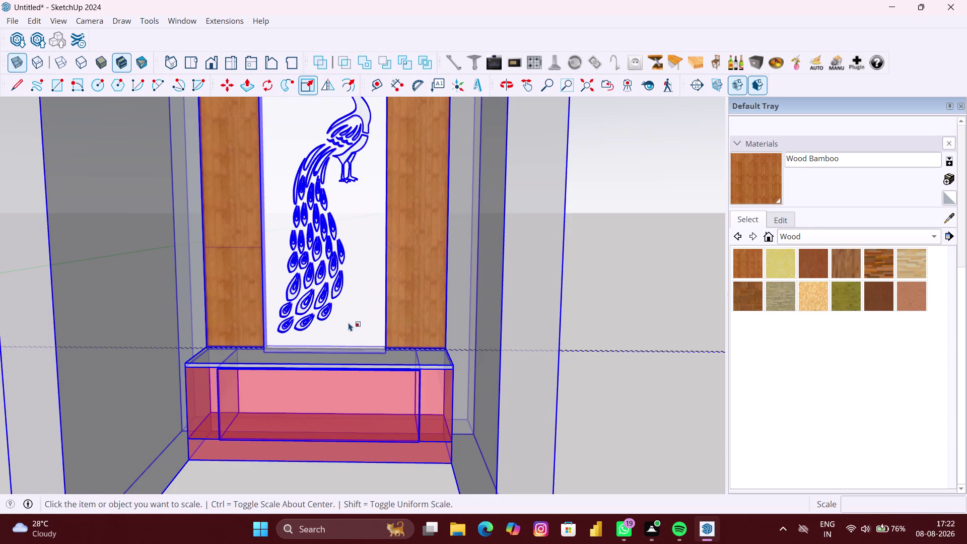
key(space)
click(624, 334)
click(364, 246)
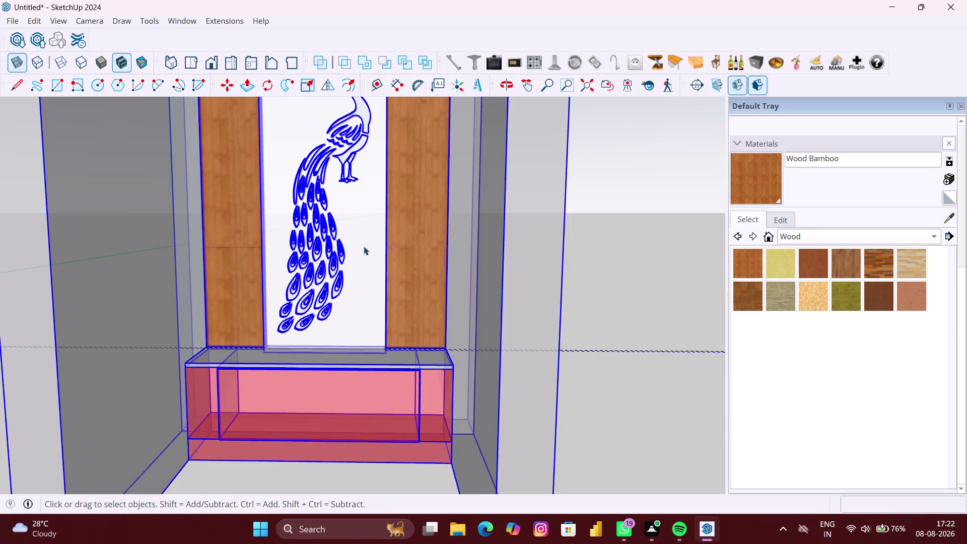
double_click(364, 246)
click(361, 245)
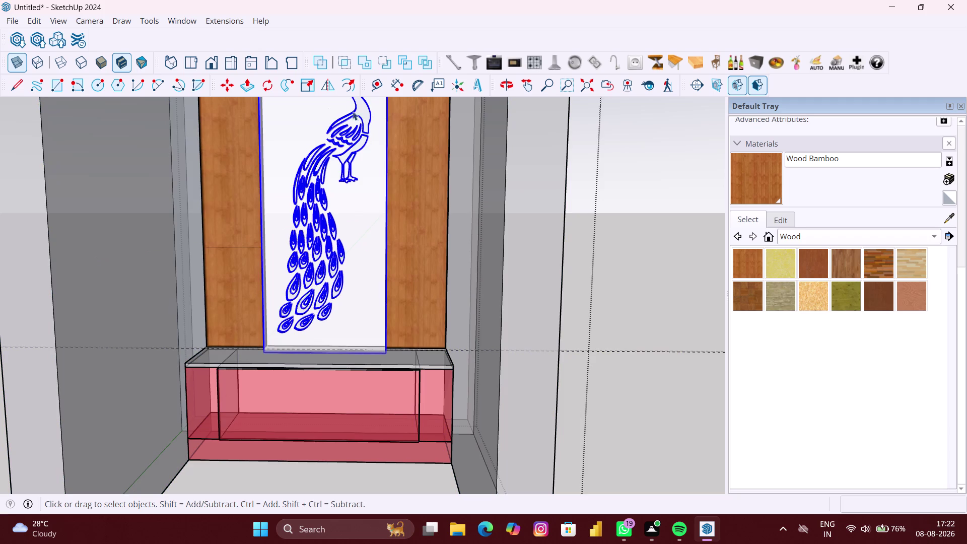
click(309, 86)
Lower the peacock panel's bottom edge down onto the red drawer base.
scroll(up, 3)
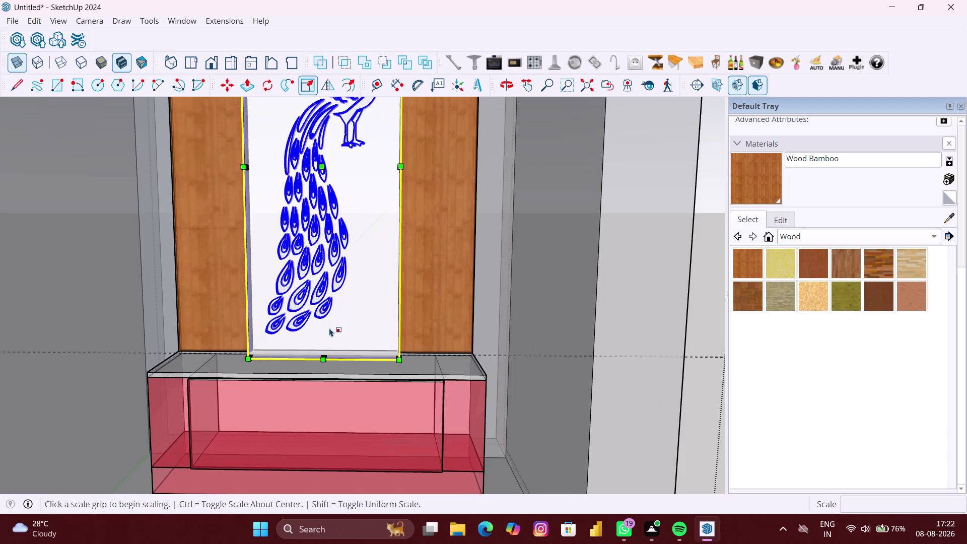
middle_drag(330, 328, 331, 313)
scroll(up, 3)
middle_drag(325, 361, 318, 383)
scroll(up, 3)
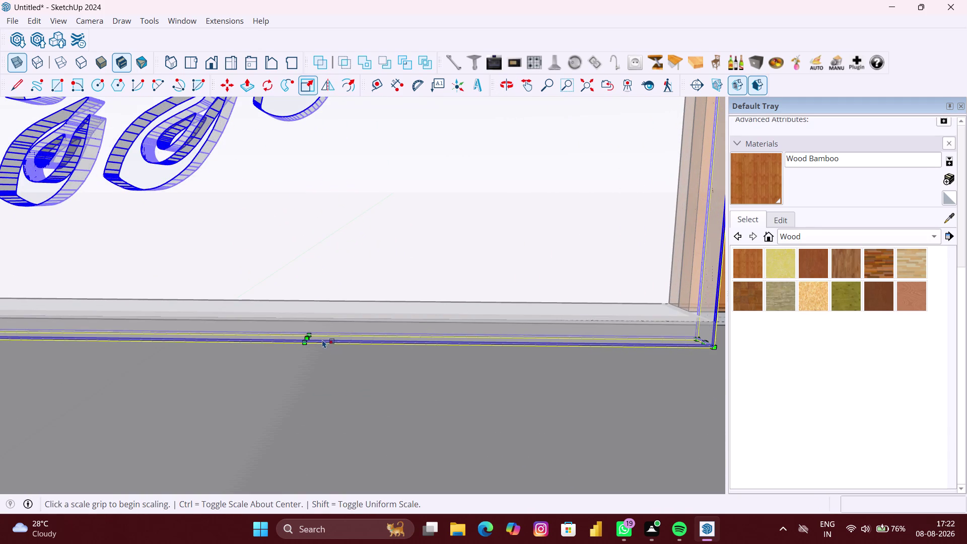
click(307, 338)
scroll(down, 3)
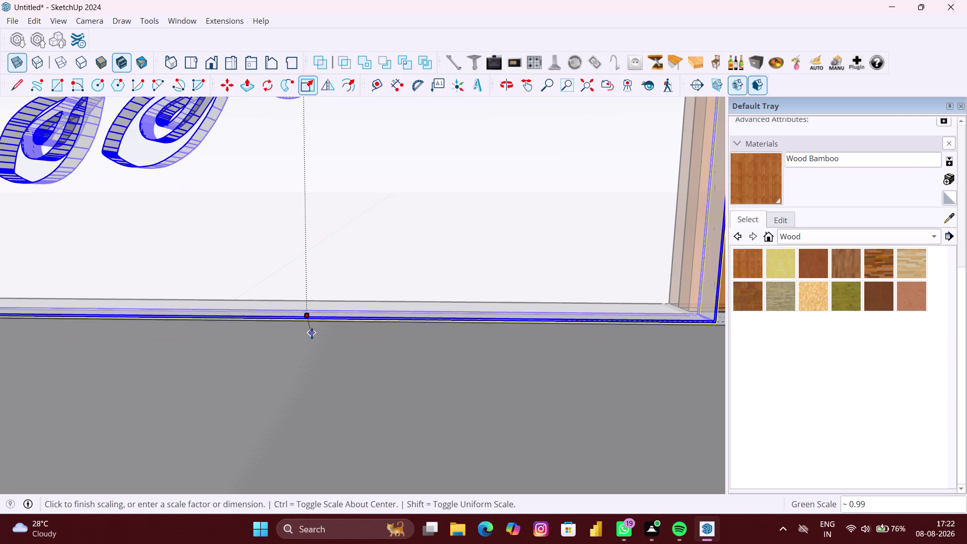
scroll(down, 3)
scroll(down, 3)
middle_drag(289, 377, 325, 333)
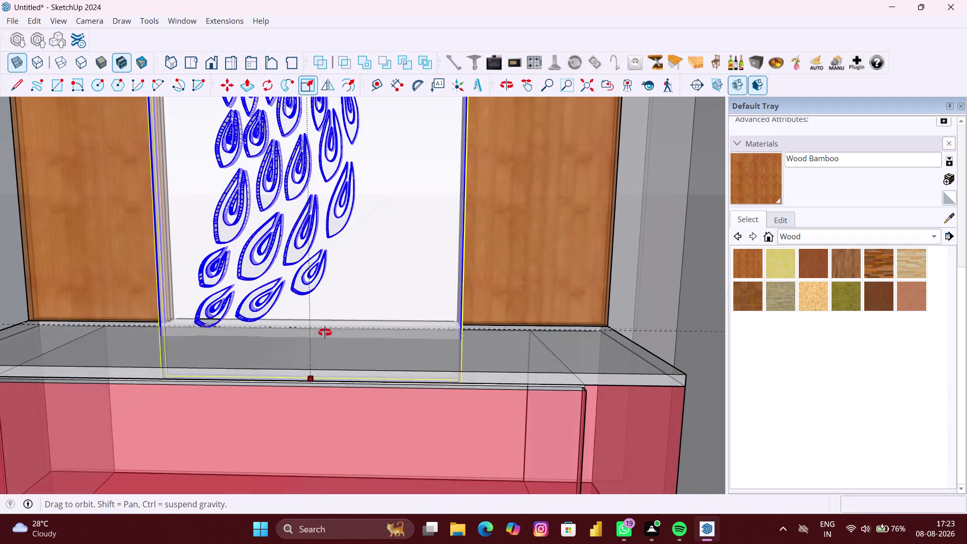
middle_drag(325, 333, 408, 289)
scroll(up, 3)
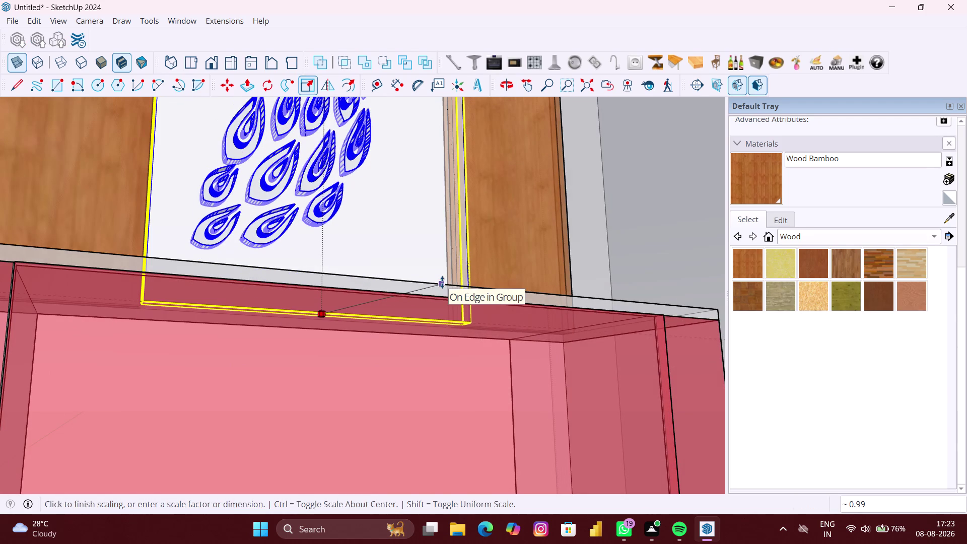
scroll(up, 3)
middle_drag(442, 282, 436, 320)
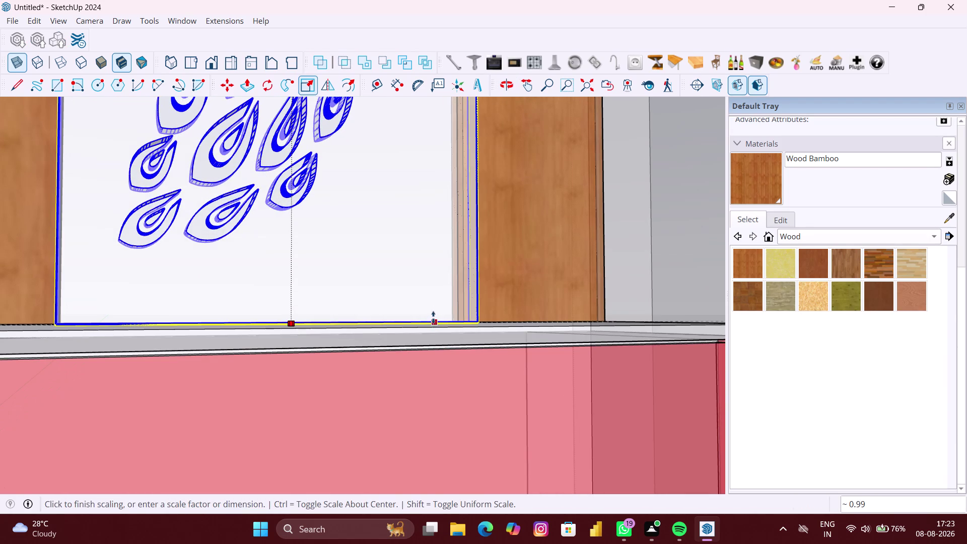
click(432, 320)
scroll(down, 3)
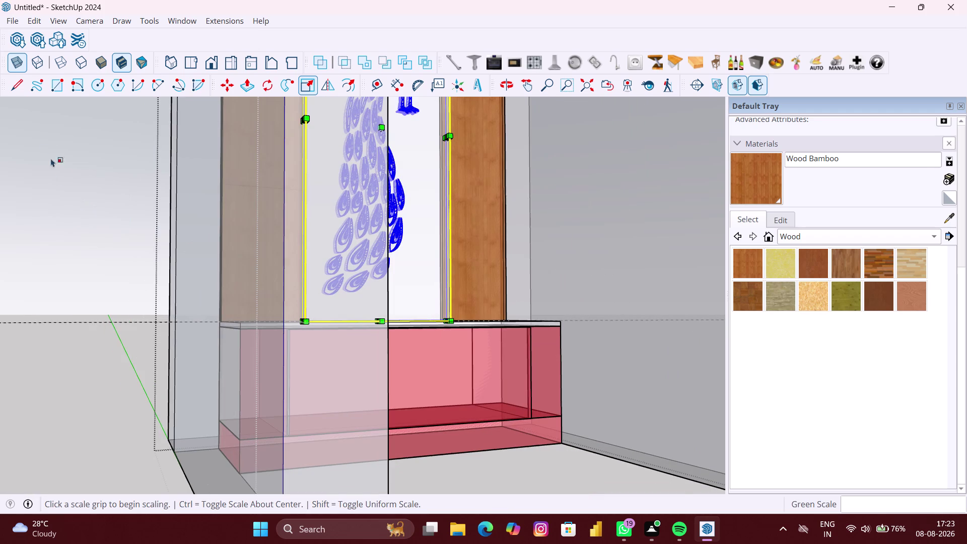
Reselect the peacock panel, adjust its size from the front, and clear the selection.
click(20, 60)
scroll(down, 3)
middle_drag(458, 316, 397, 339)
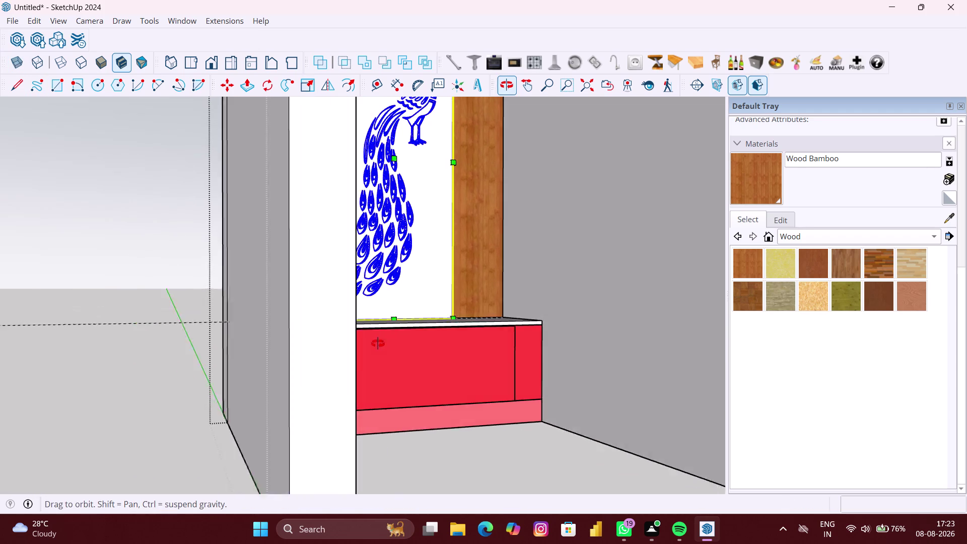
middle_drag(398, 339, 356, 352)
click(390, 408)
scroll(down, 3)
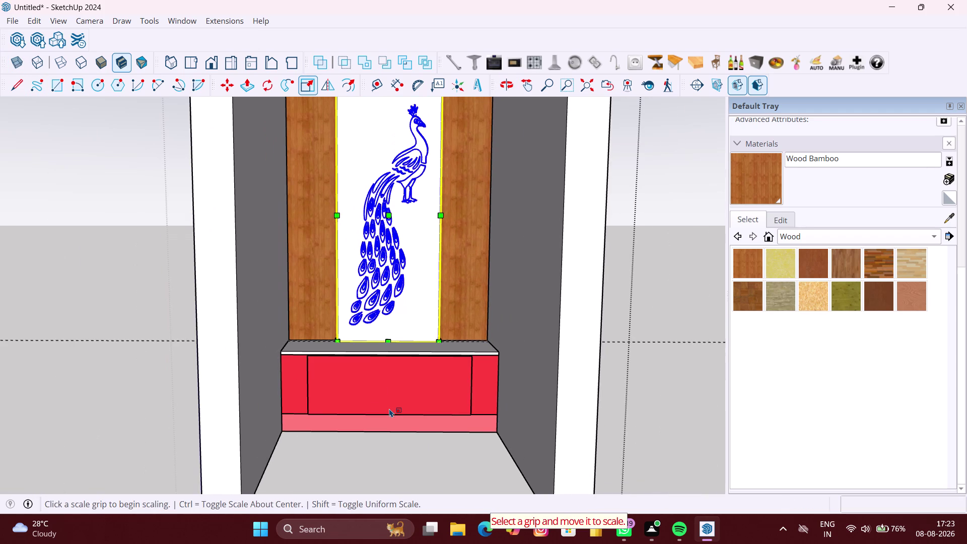
key(space)
scroll(down, 3)
click(629, 388)
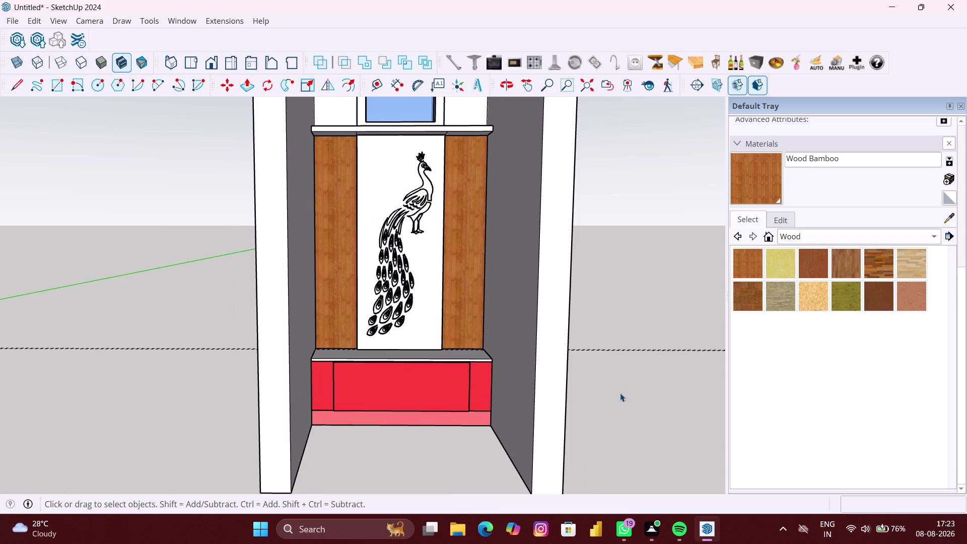
middle_drag(451, 350, 448, 351)
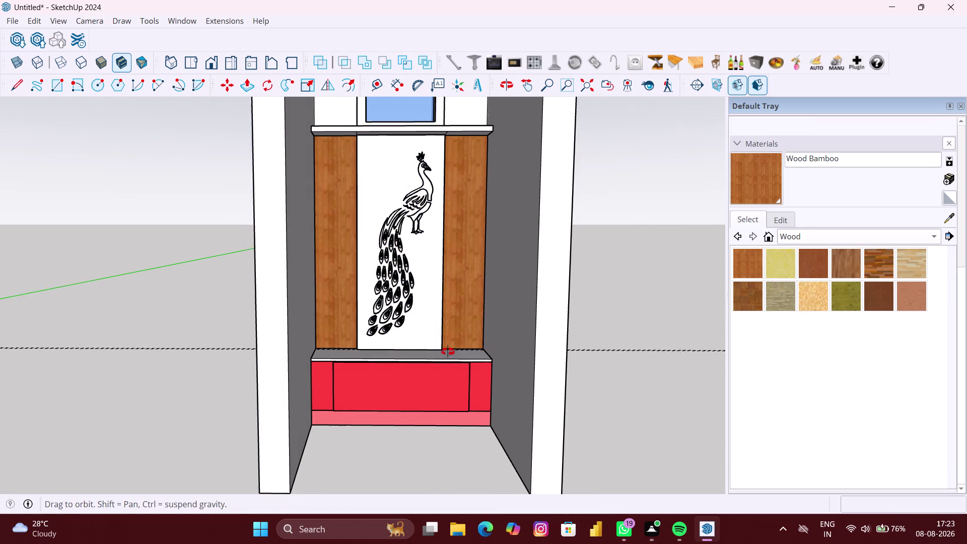
middle_drag(448, 351, 444, 355)
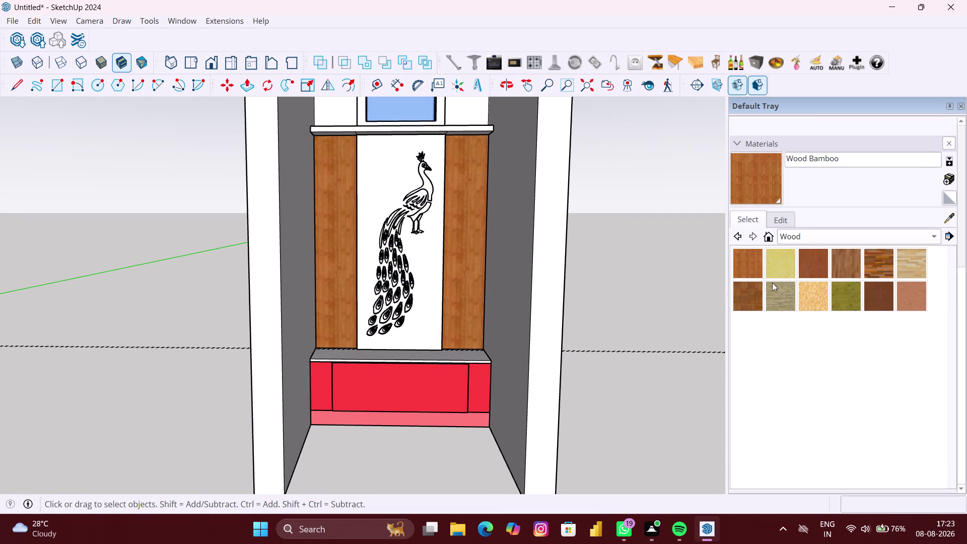
scroll(down, 3)
scroll(down, 3)
middle_drag(502, 289, 484, 294)
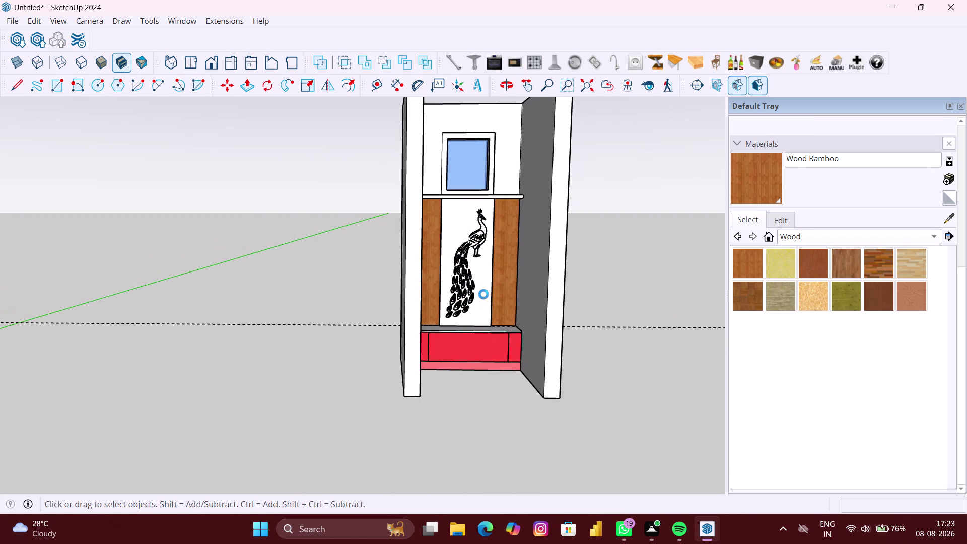
middle_drag(484, 294, 456, 294)
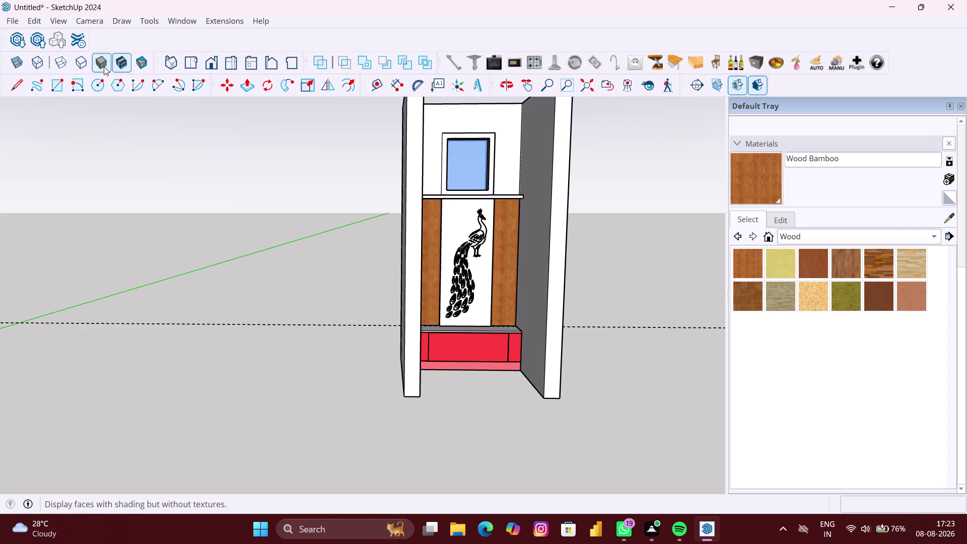
click(37, 22)
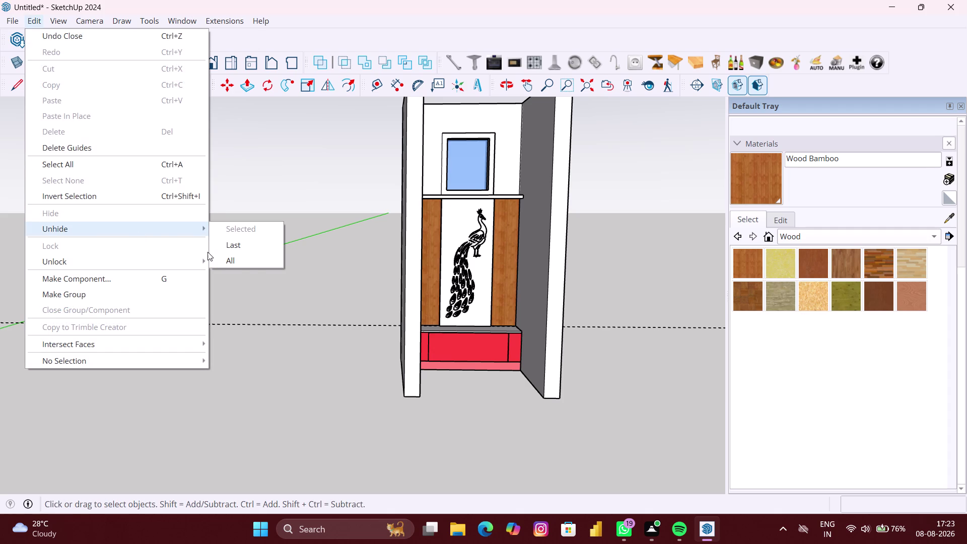
click(234, 260)
scroll(down, 3)
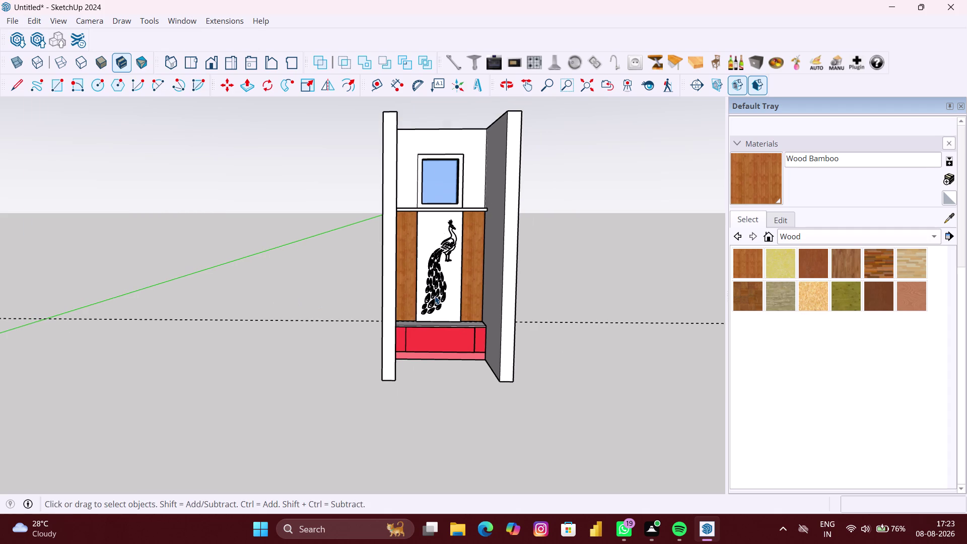
middle_click(435, 296)
scroll(up, 3)
click(404, 287)
scroll(up, 3)
middle_drag(420, 292, 366, 295)
scroll(up, 3)
click(420, 295)
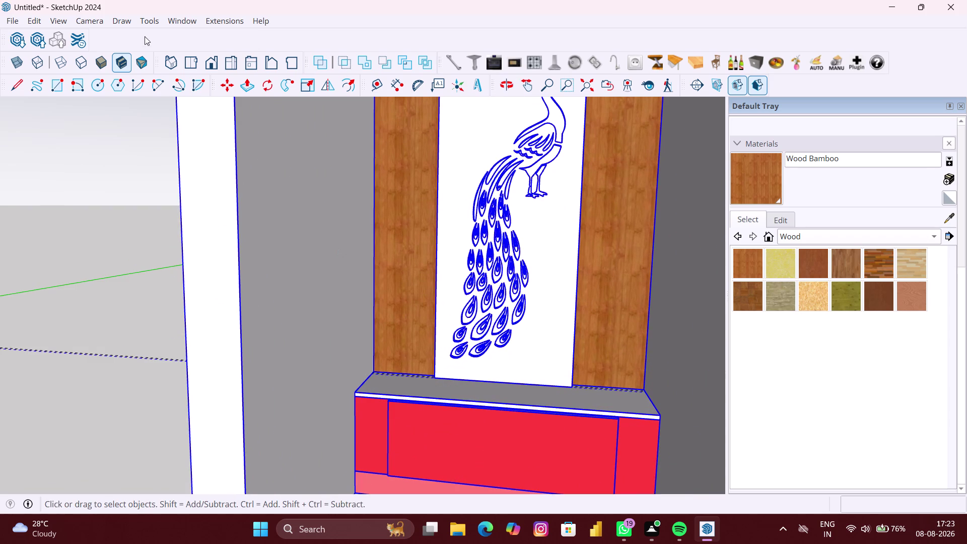
Turn on X-ray and inspect the bamboo panel's lower corner and edges.
click(20, 65)
scroll(up, 3)
middle_drag(401, 288, 411, 292)
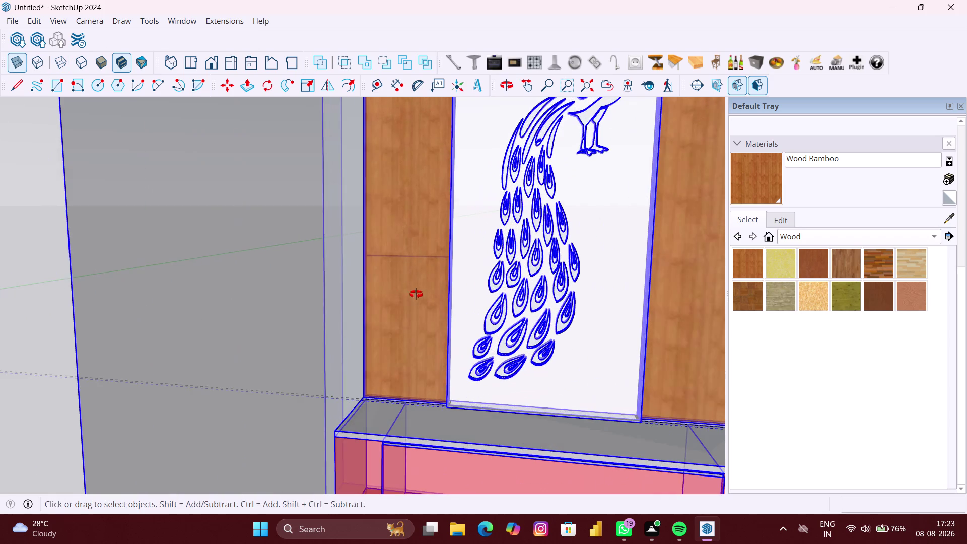
middle_drag(411, 292, 435, 304)
scroll(up, 3)
scroll(up, 3)
scroll(up, 3)
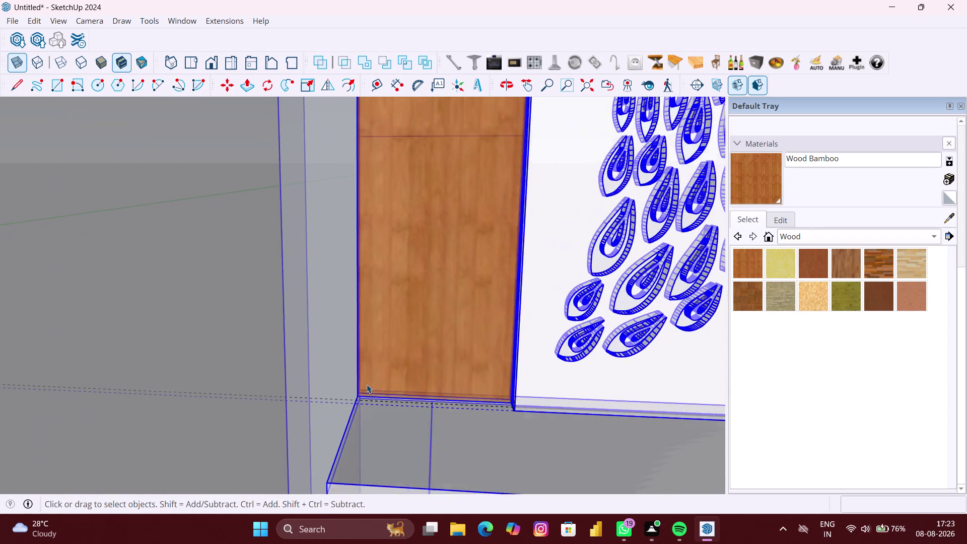
scroll(up, 3)
scroll(down, 3)
middle_drag(408, 421, 400, 438)
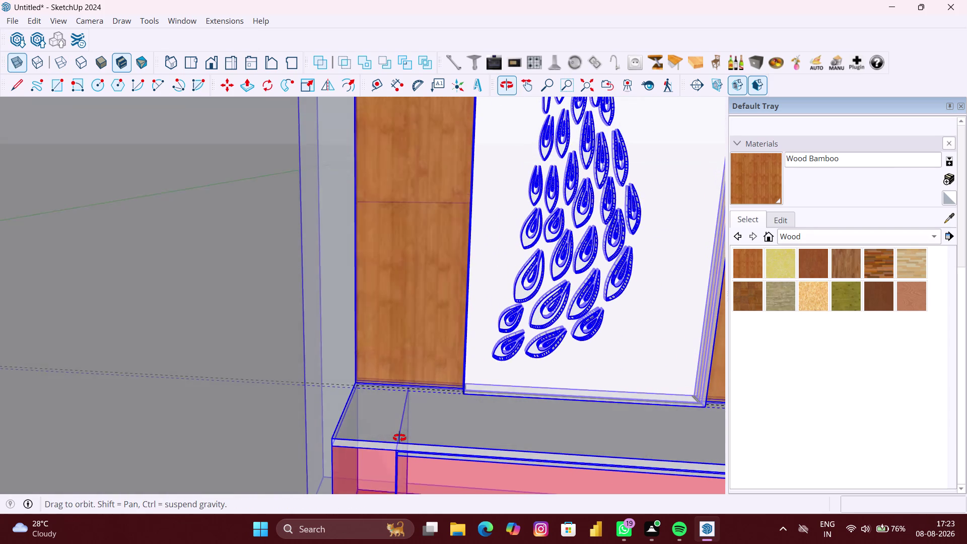
middle_drag(401, 438, 400, 439)
scroll(up, 3)
middle_drag(410, 377, 525, 378)
scroll(up, 3)
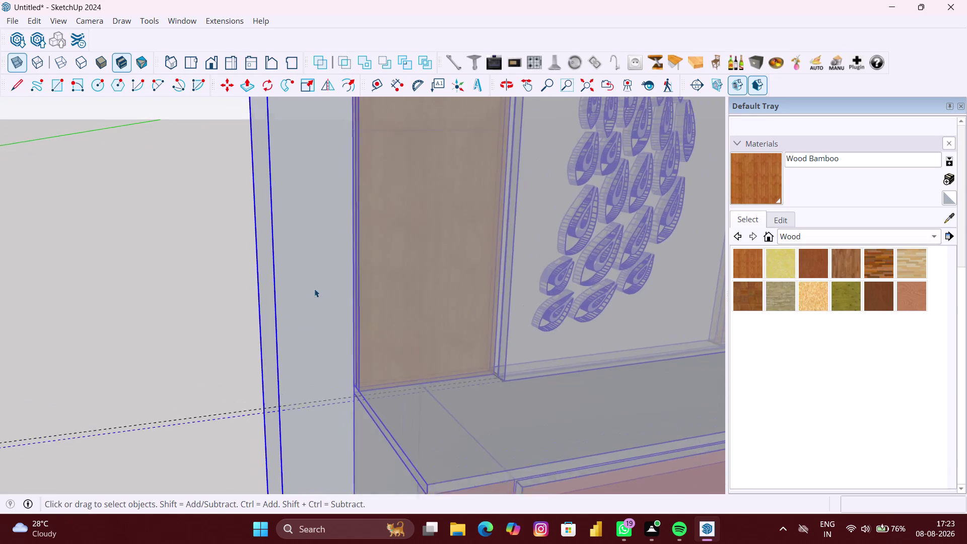
middle_drag(322, 291, 221, 302)
scroll(up, 3)
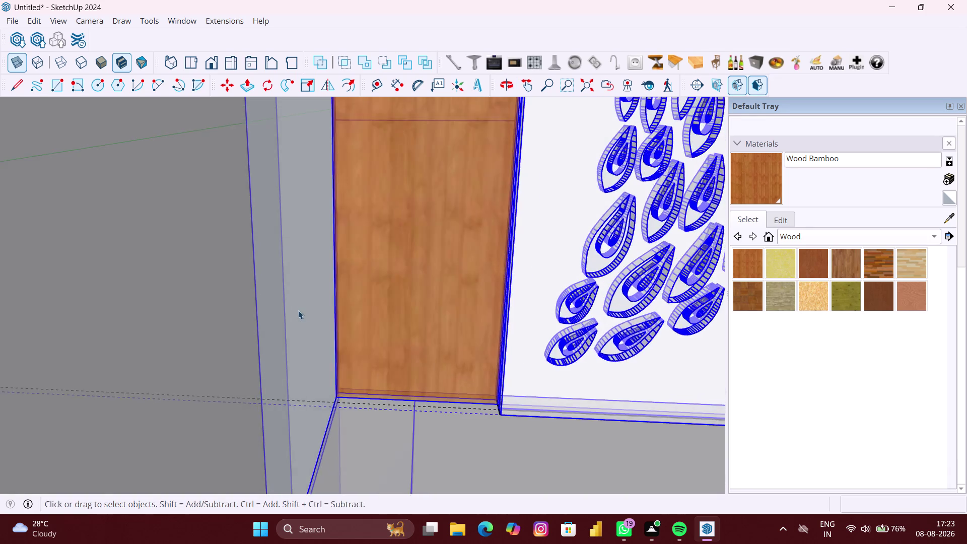
scroll(up, 3)
middle_drag(334, 314, 454, 327)
scroll(up, 3)
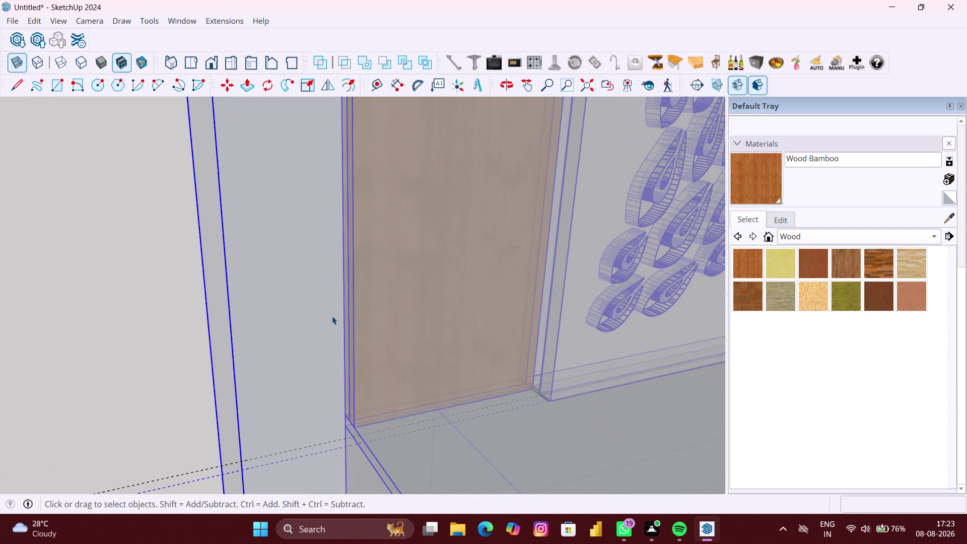
middle_drag(334, 316, 373, 326)
scroll(up, 3)
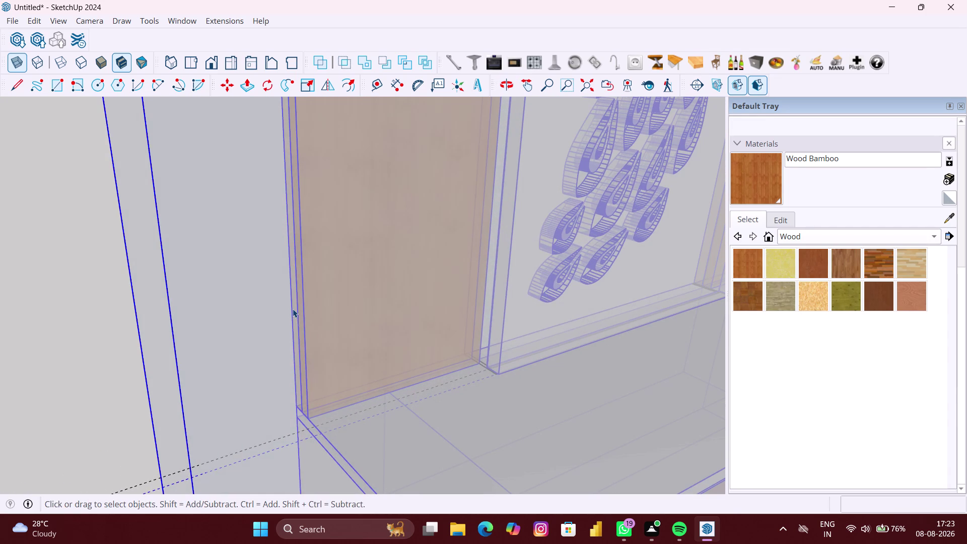
Select the vertical edge beside the bamboo panel and view its context menu.
click(293, 309)
click(293, 308)
click(293, 309)
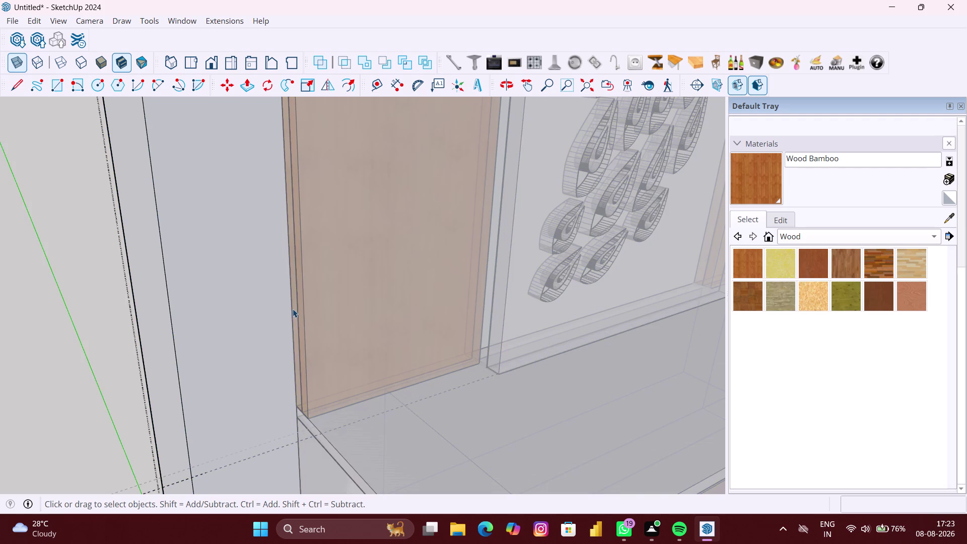
scroll(up, 3)
click(291, 308)
right_click(292, 309)
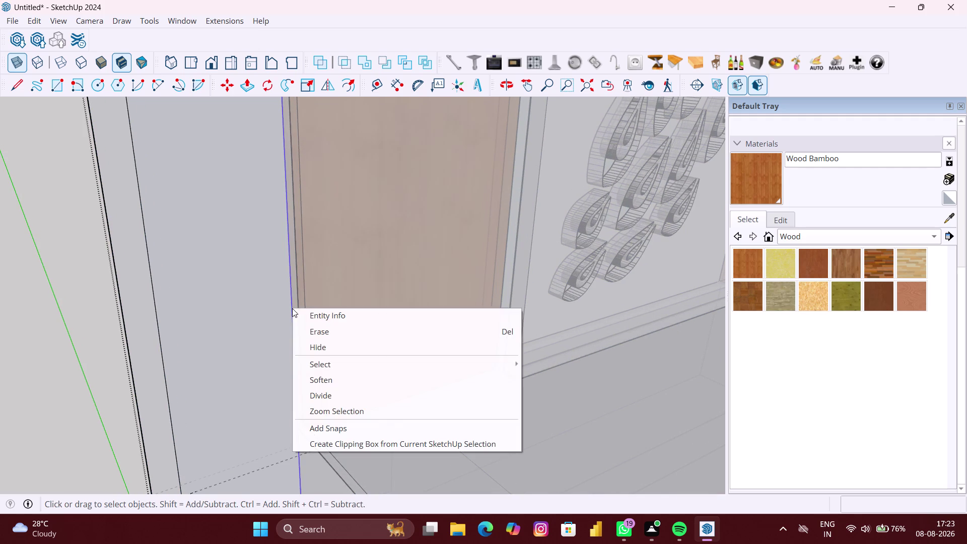
click(14, 18)
Unhide all hidden objects via Edit > Unhide > All and view the cabinet front.
click(37, 18)
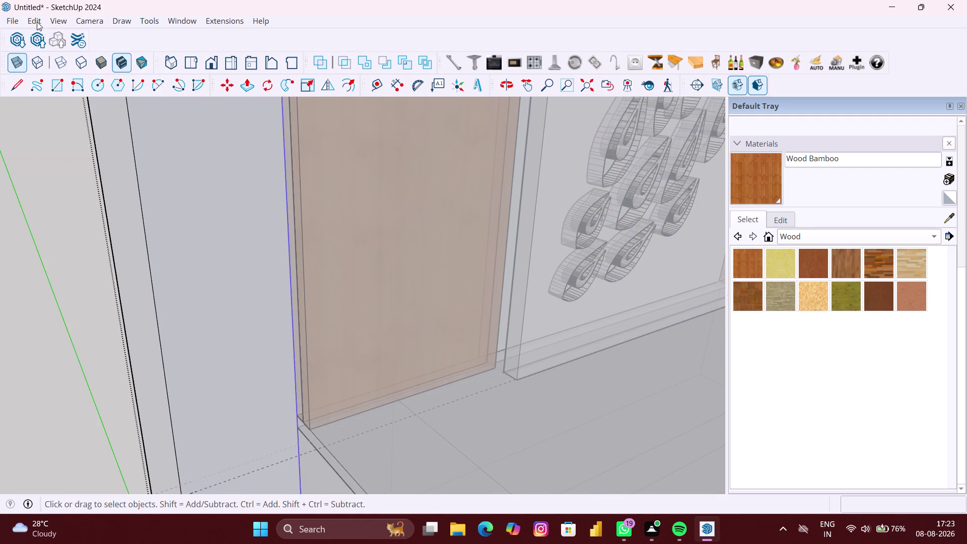
click(37, 22)
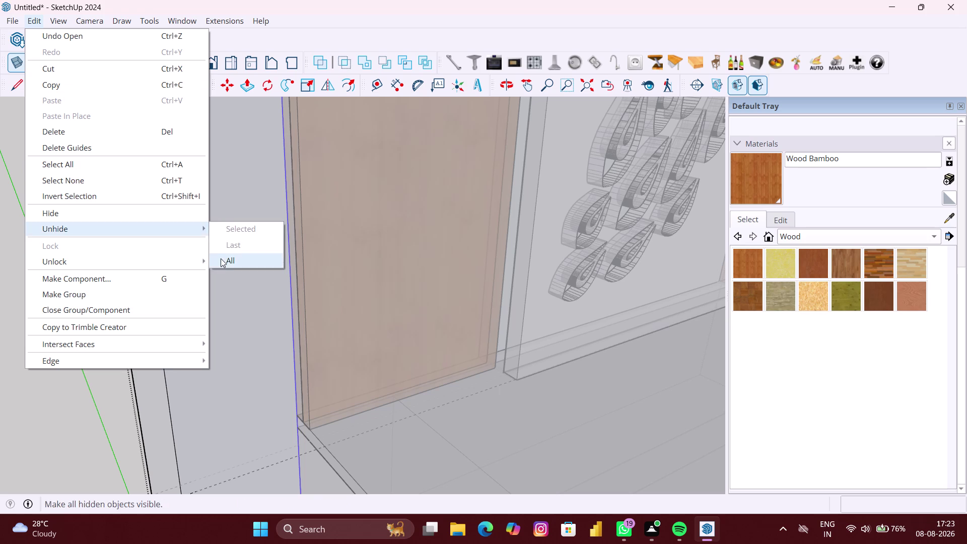
click(227, 259)
scroll(down, 3)
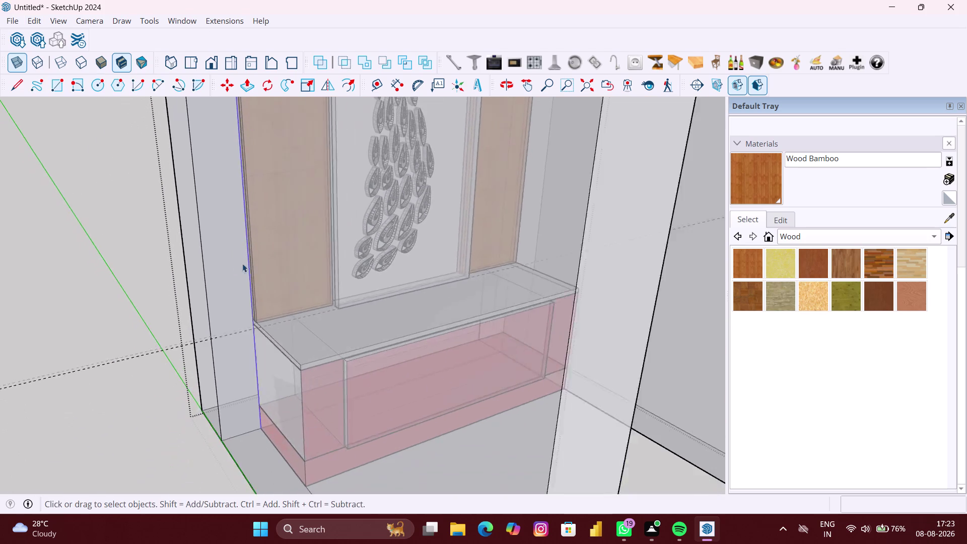
middle_drag(296, 260, 232, 236)
scroll(down, 3)
middle_drag(325, 260, 248, 251)
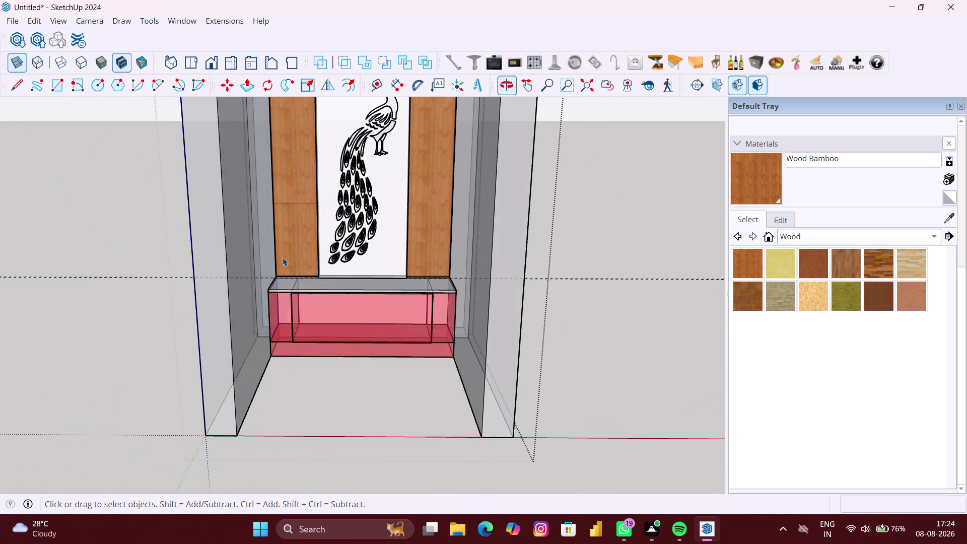
Enter the drawer base group and select its small top corner piece.
click(284, 257)
scroll(up, 3)
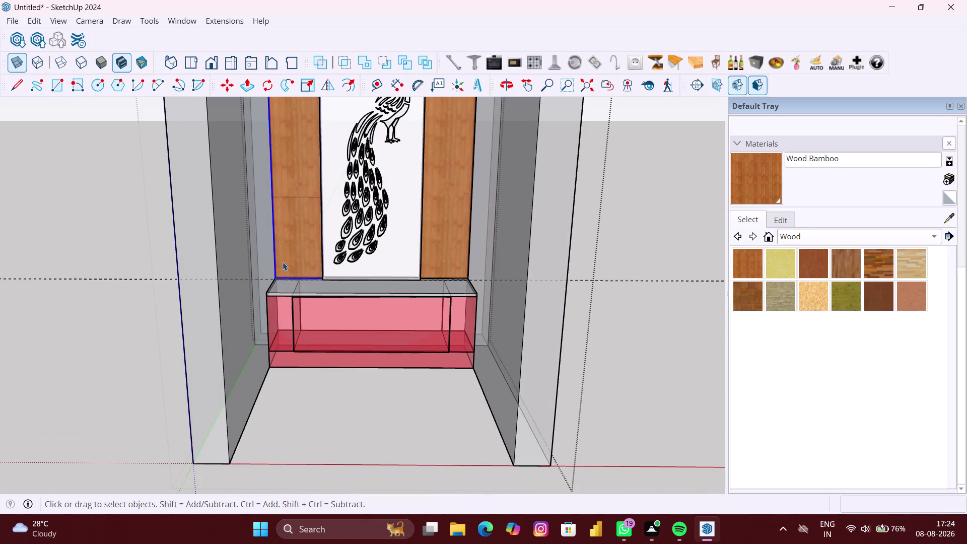
click(290, 286)
scroll(up, 3)
double_click(301, 289)
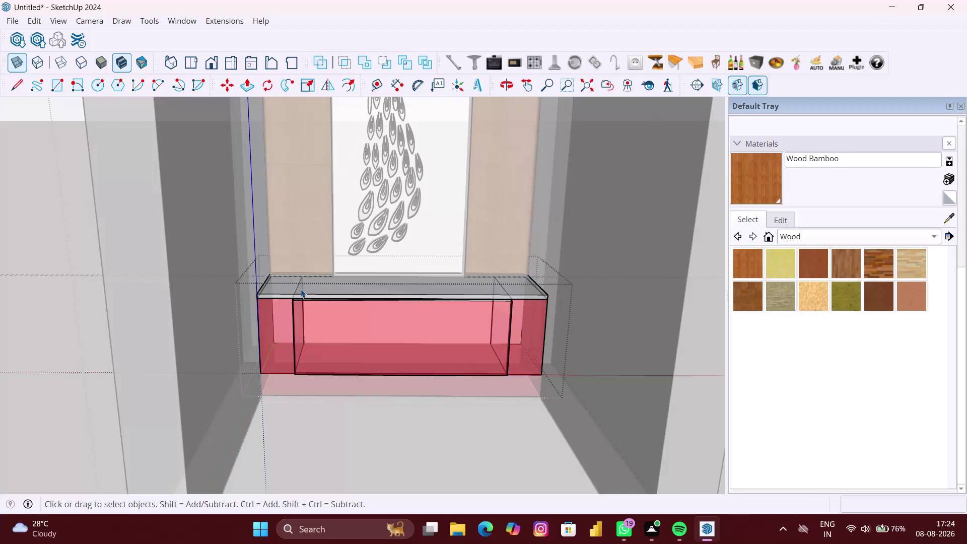
scroll(up, 3)
click(299, 284)
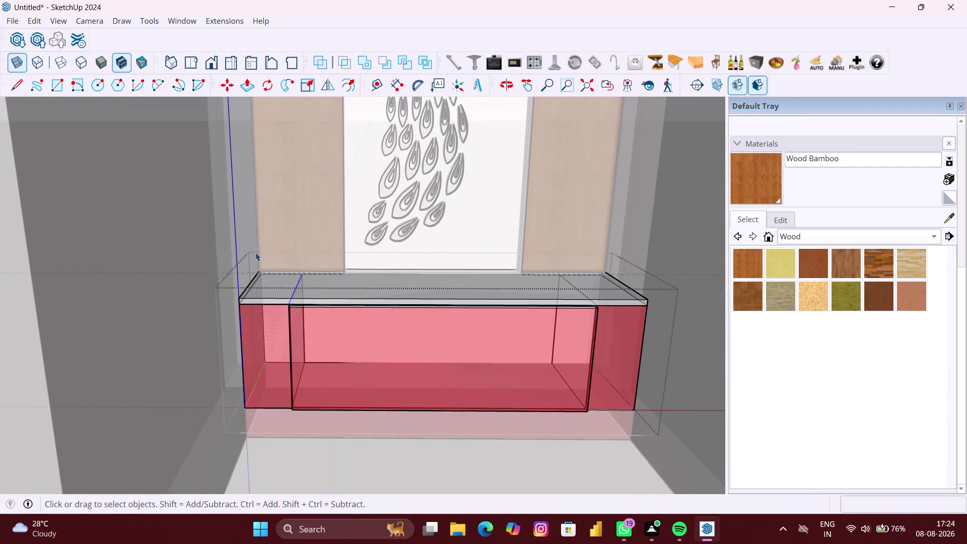
double_click(282, 285)
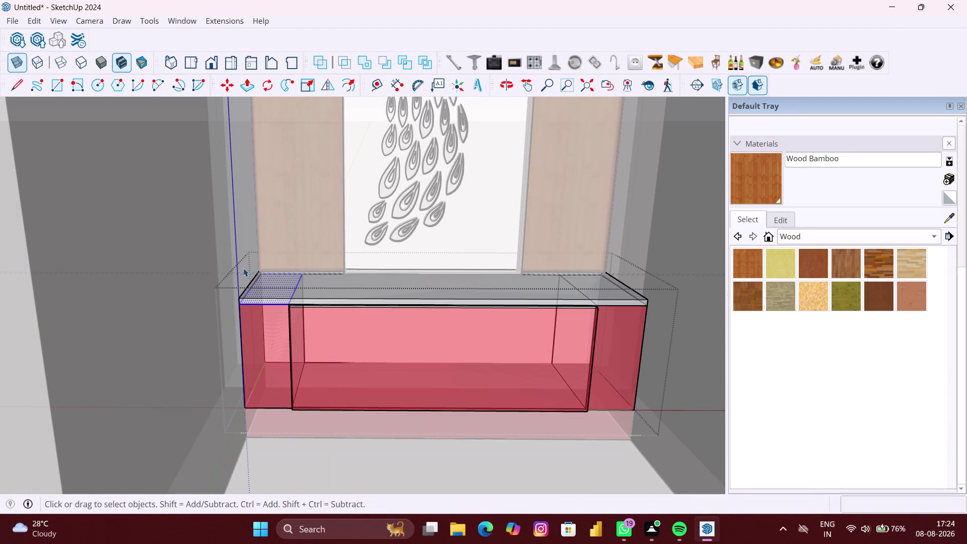
click(38, 19)
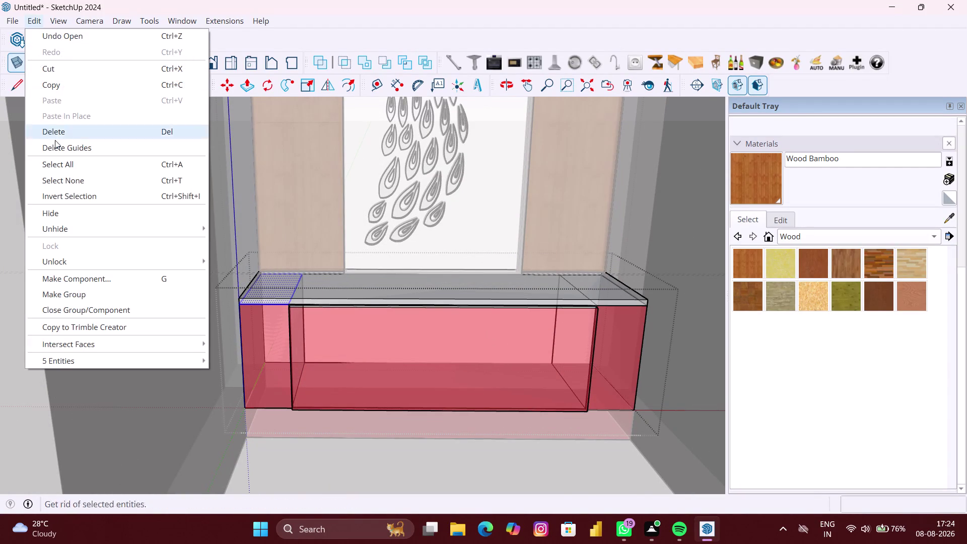
click(69, 230)
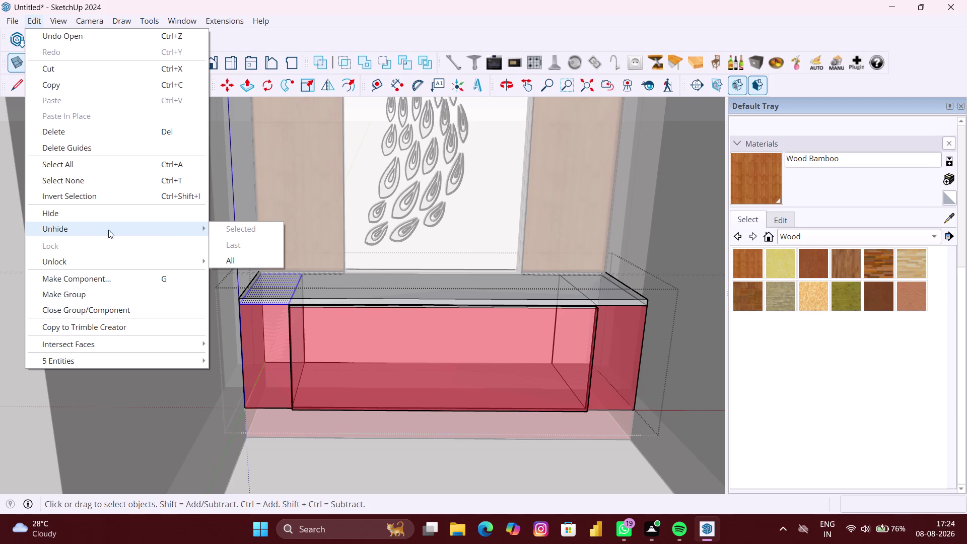
click(245, 262)
scroll(down, 3)
click(268, 281)
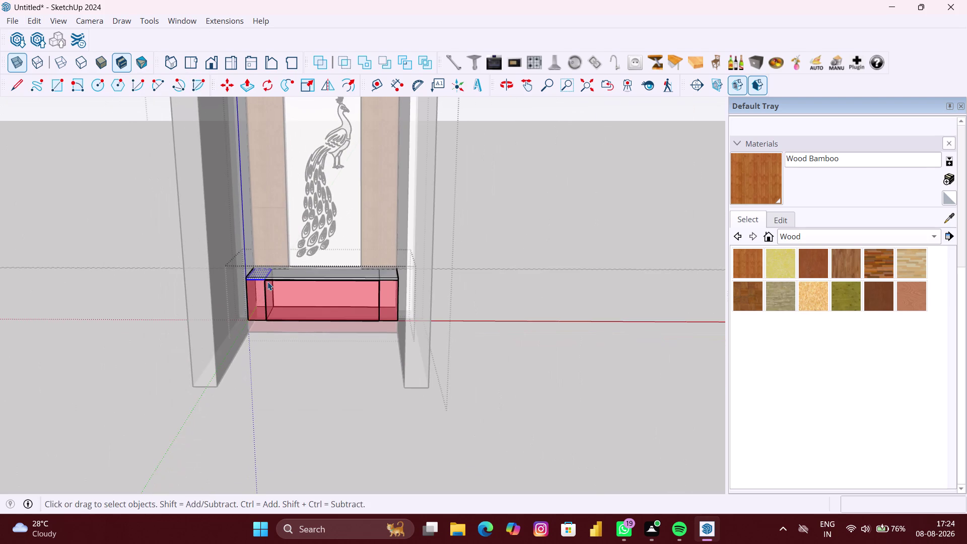
scroll(down, 3)
click(281, 219)
scroll(up, 3)
middle_drag(265, 217, 265, 218)
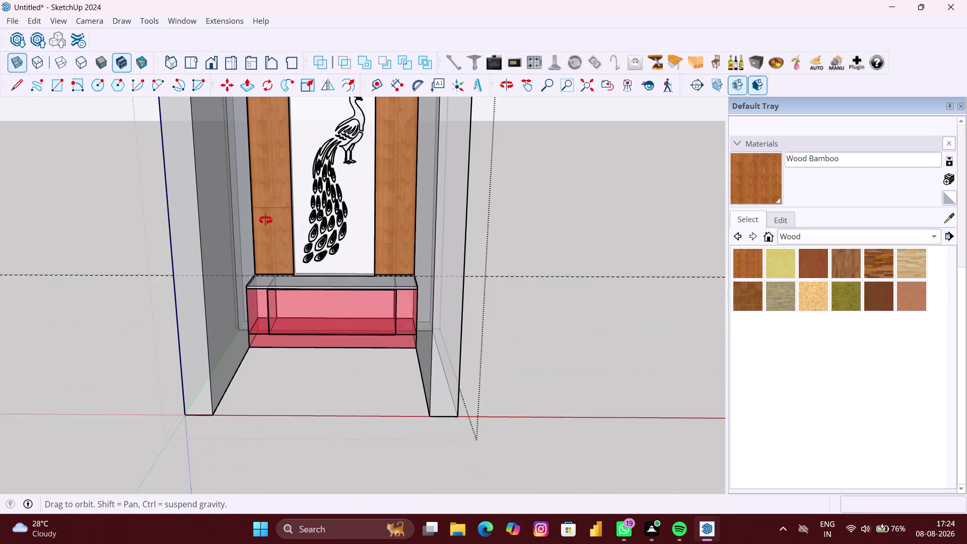
middle_drag(265, 218, 273, 225)
scroll(up, 3)
scroll(up, 3)
click(283, 192)
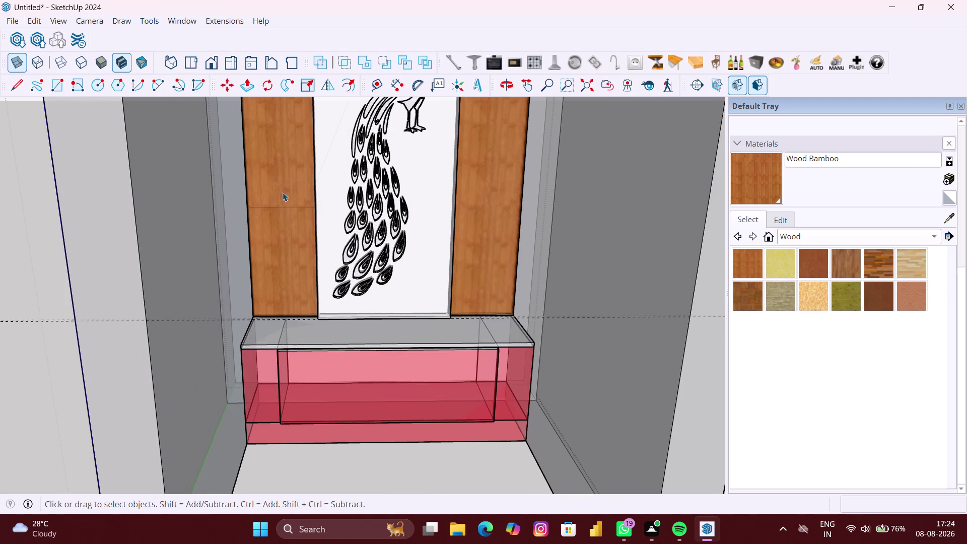
scroll(down, 3)
middle_click(273, 192)
scroll(up, 3)
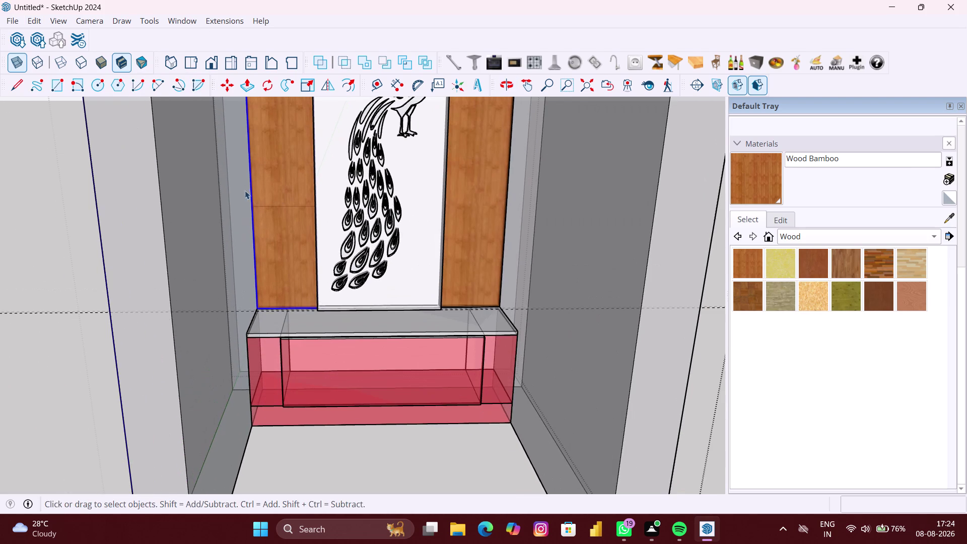
middle_drag(248, 189, 264, 192)
scroll(up, 3)
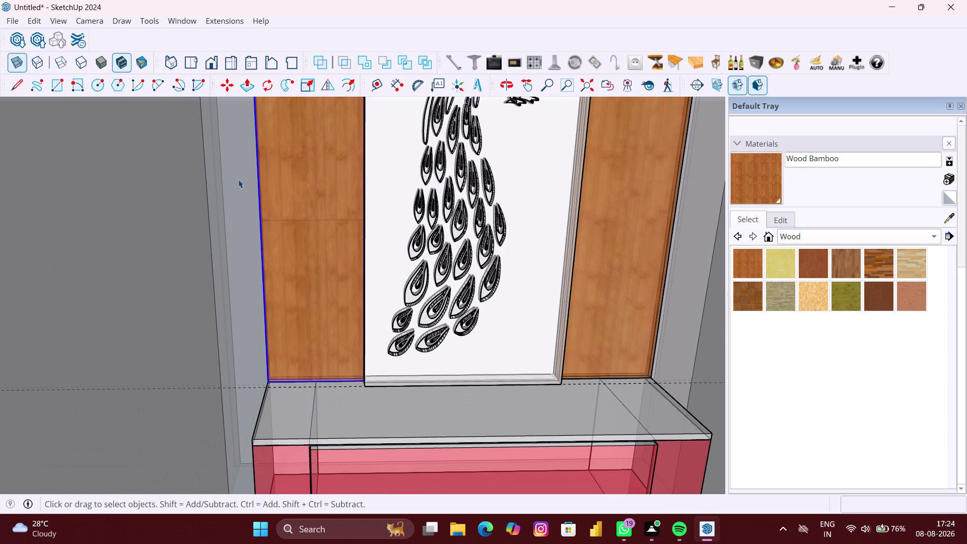
click(39, 25)
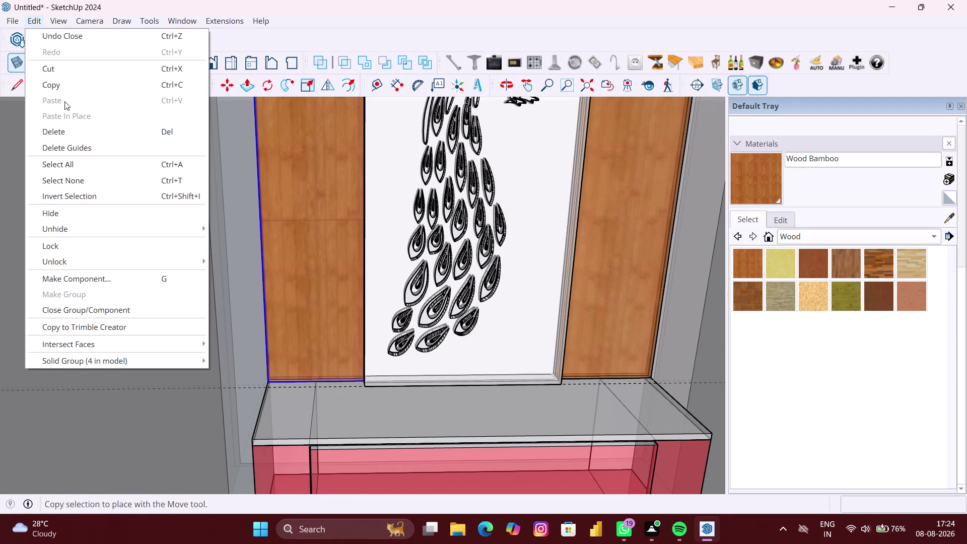
click(70, 227)
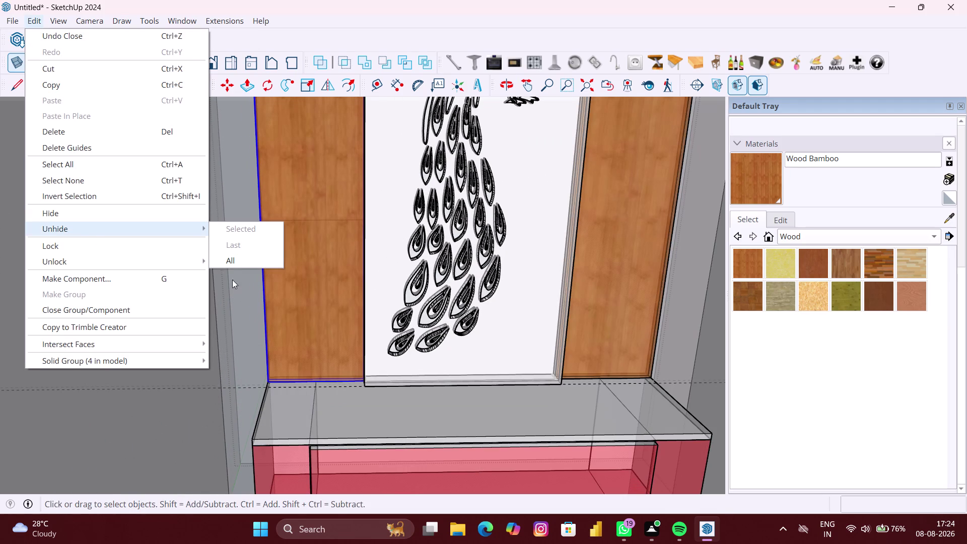
click(234, 258)
scroll(down, 3)
click(170, 264)
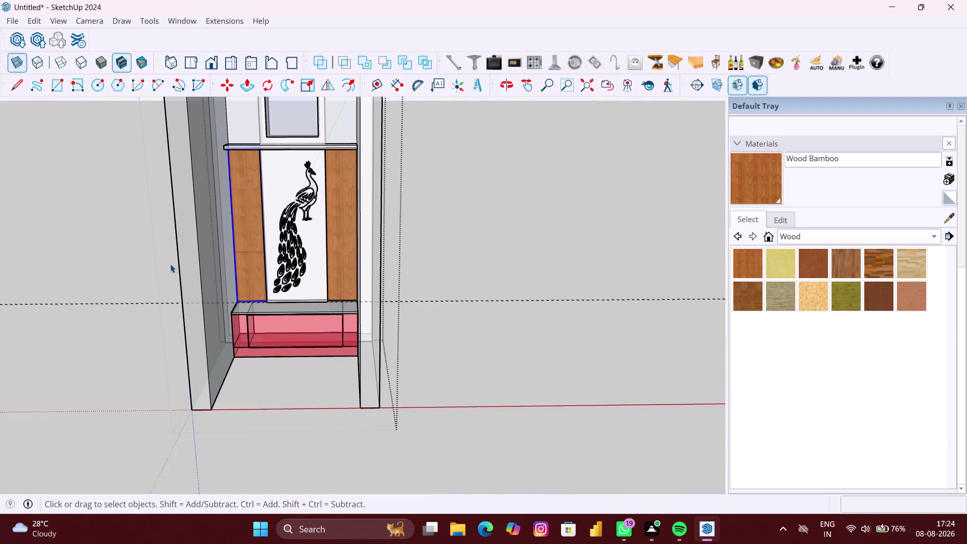
scroll(up, 3)
middle_drag(372, 241, 285, 255)
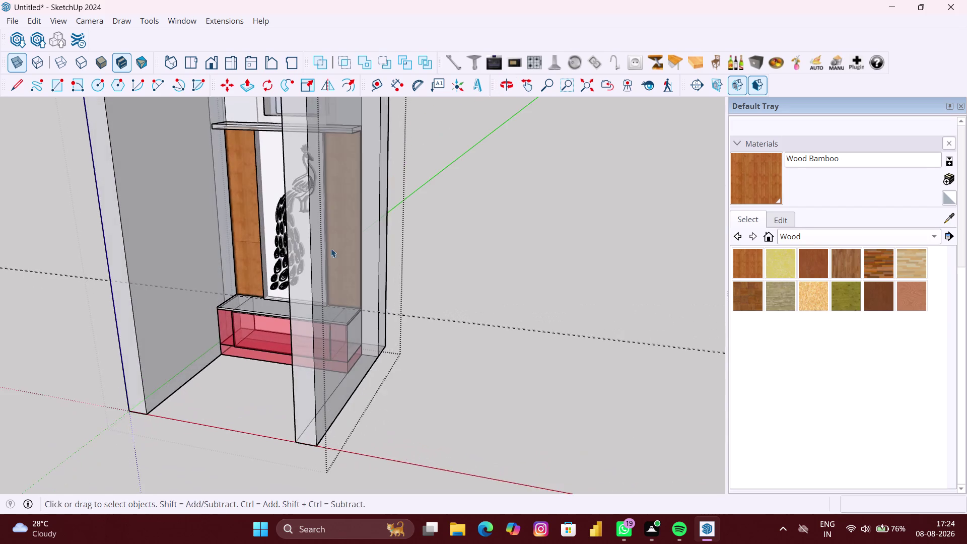
scroll(up, 3)
middle_drag(402, 241, 366, 244)
scroll(up, 3)
middle_drag(358, 246, 338, 250)
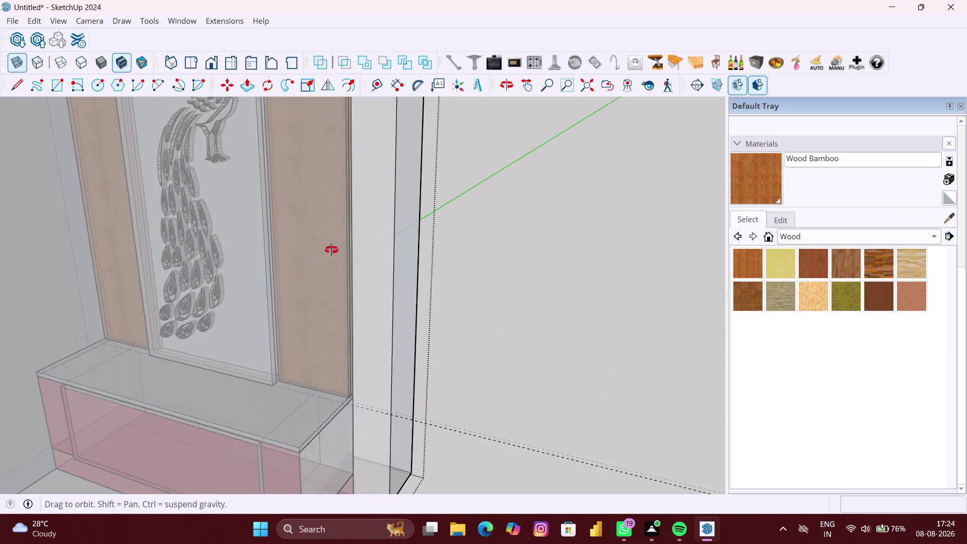
middle_drag(338, 250, 315, 251)
scroll(up, 3)
scroll(up, 3)
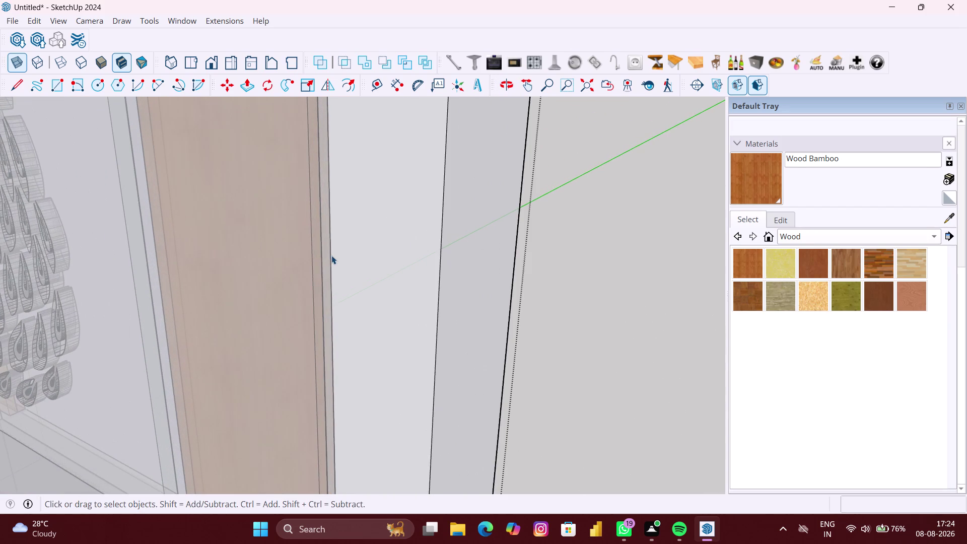
click(332, 256)
double_click(331, 256)
scroll(up, 3)
click(332, 255)
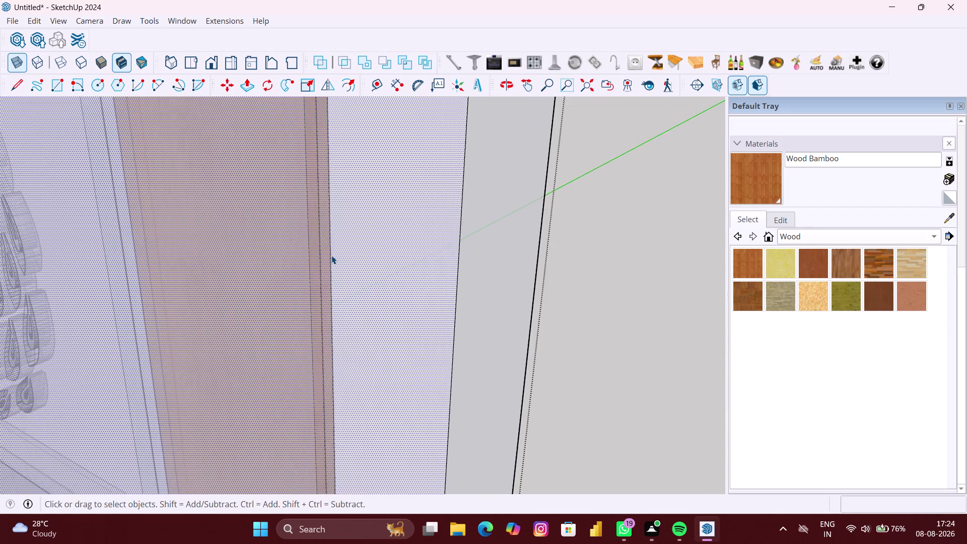
scroll(down, 3)
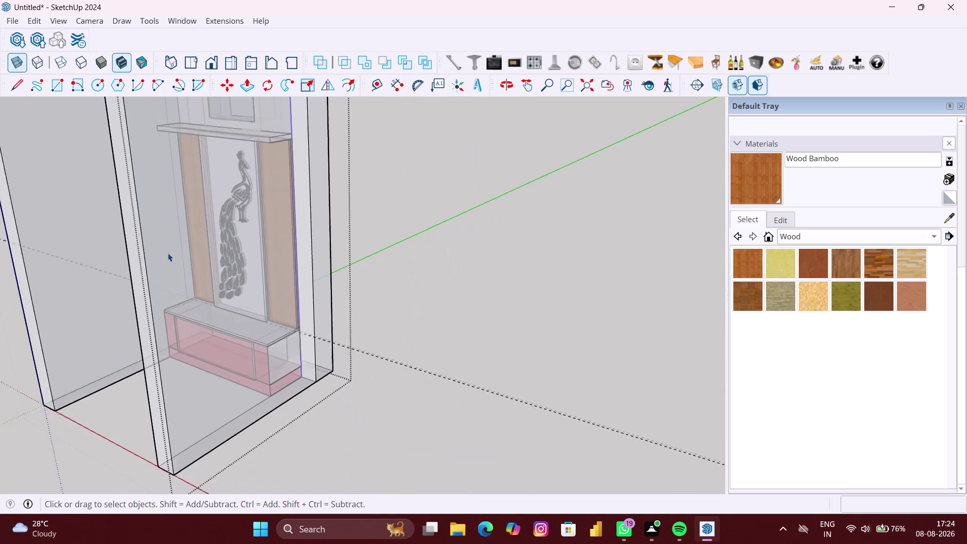
scroll(down, 3)
middle_drag(146, 245, 272, 225)
middle_drag(129, 236, 153, 236)
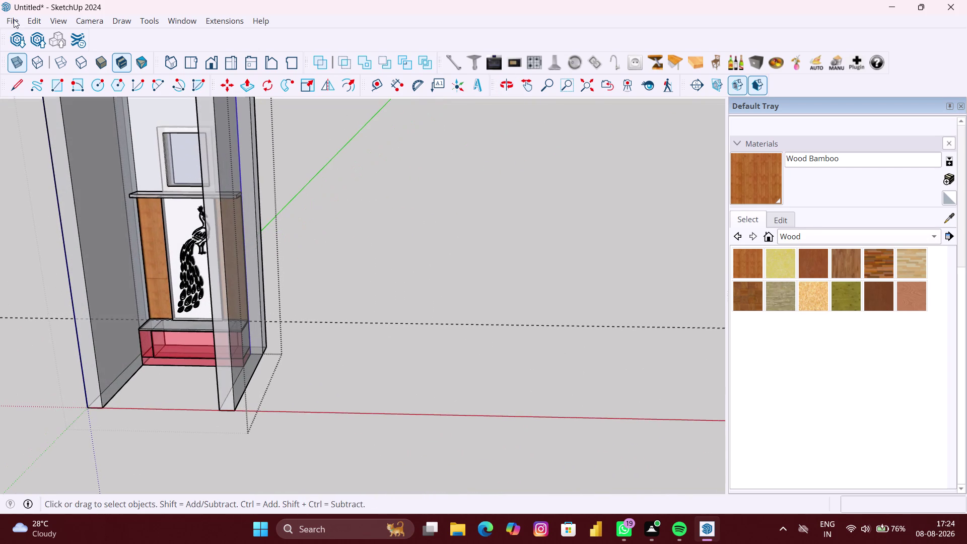
Check the Edit menu without unhiding anything, and orbit round to the cabinet front.
click(34, 22)
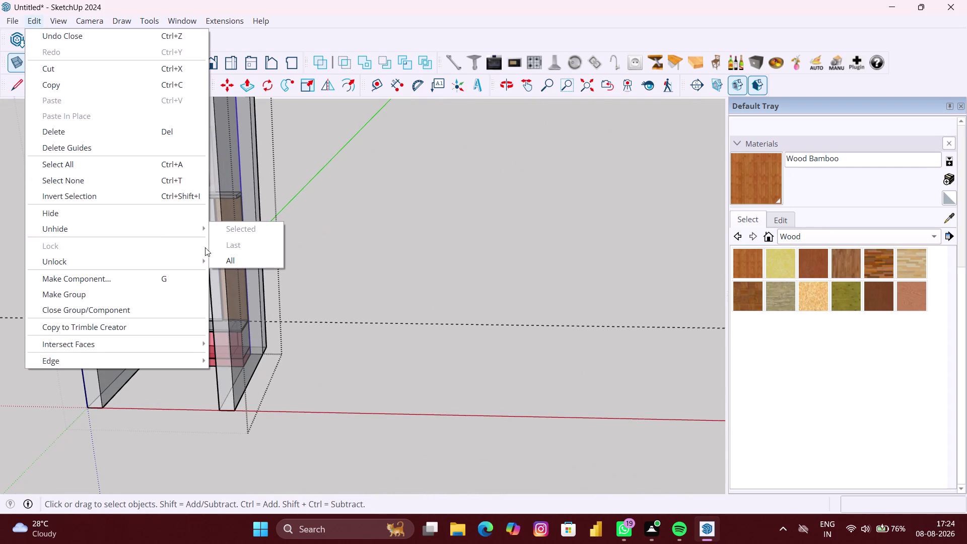
click(232, 263)
scroll(down, 3)
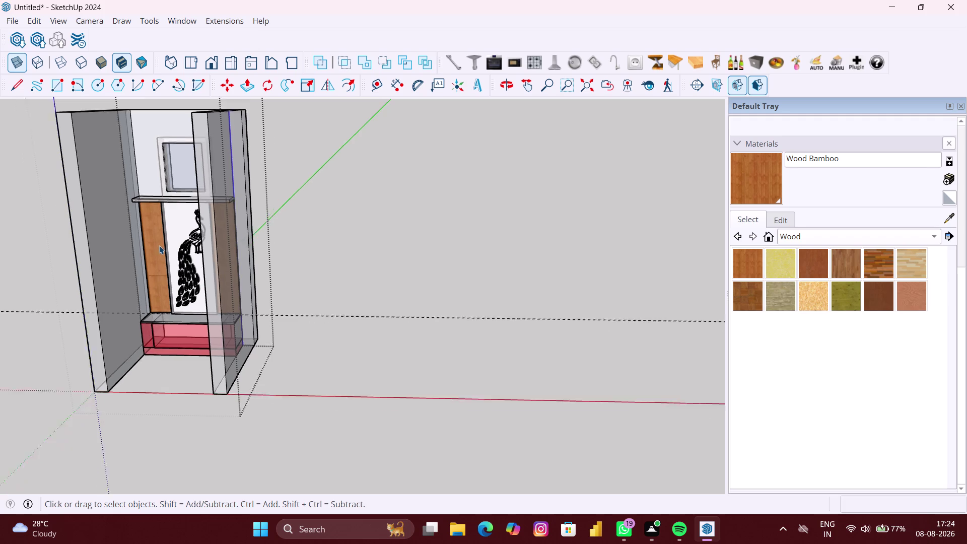
scroll(down, 3)
middle_drag(157, 239, 174, 239)
click(152, 197)
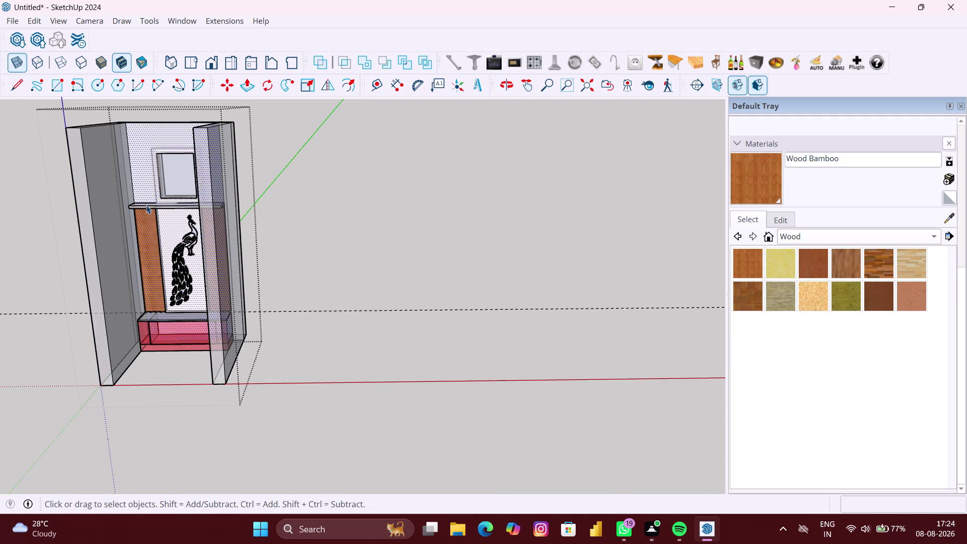
scroll(up, 3)
click(347, 273)
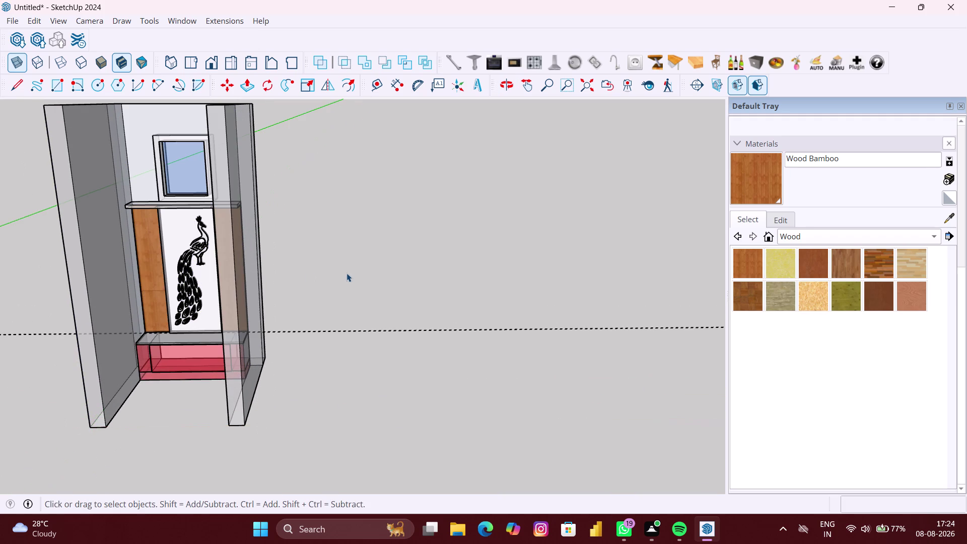
Zoom in past the peacock back panel and orbit down to the red drawer base.
middle_drag(210, 320, 280, 321)
scroll(up, 3)
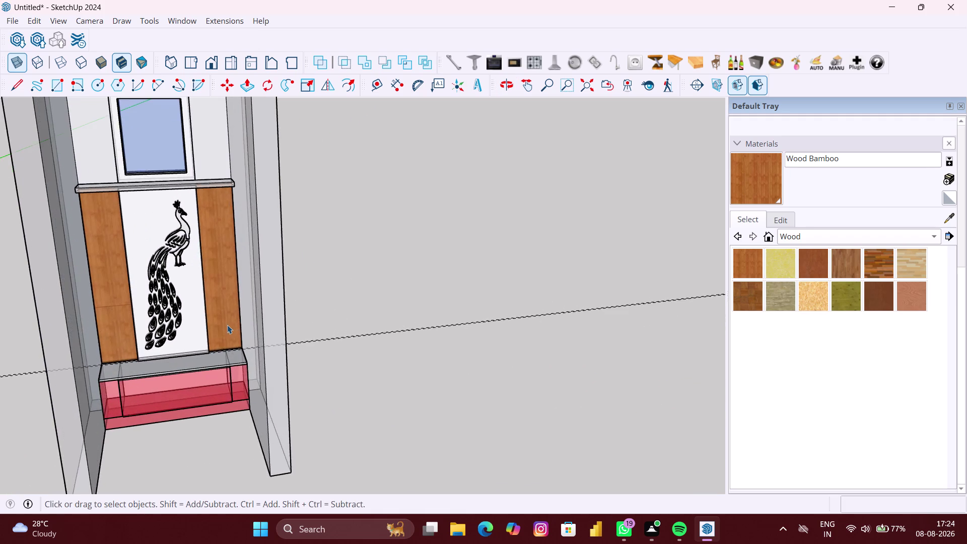
middle_drag(226, 326, 198, 351)
scroll(up, 3)
scroll(up, 3)
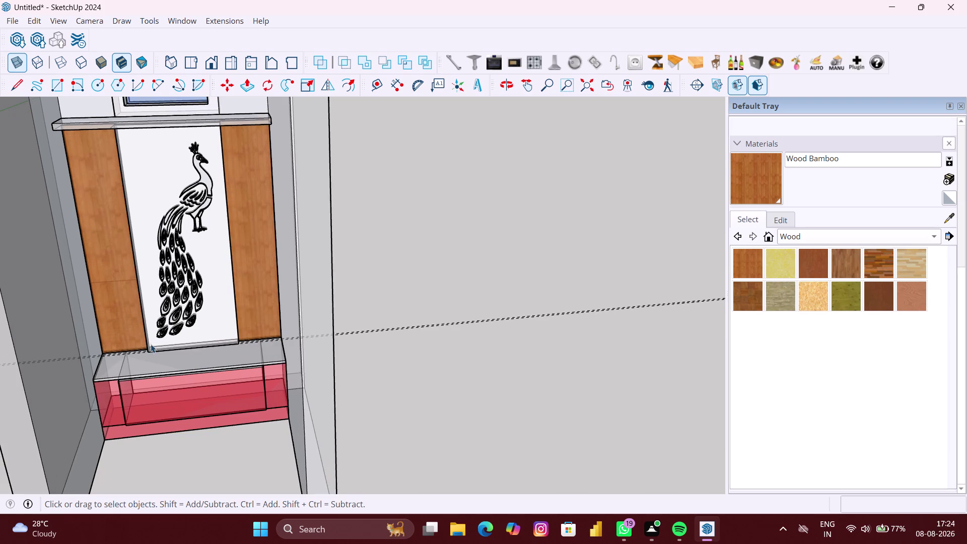
scroll(up, 3)
scroll(up, 3)
middle_drag(159, 357, 138, 375)
scroll(up, 3)
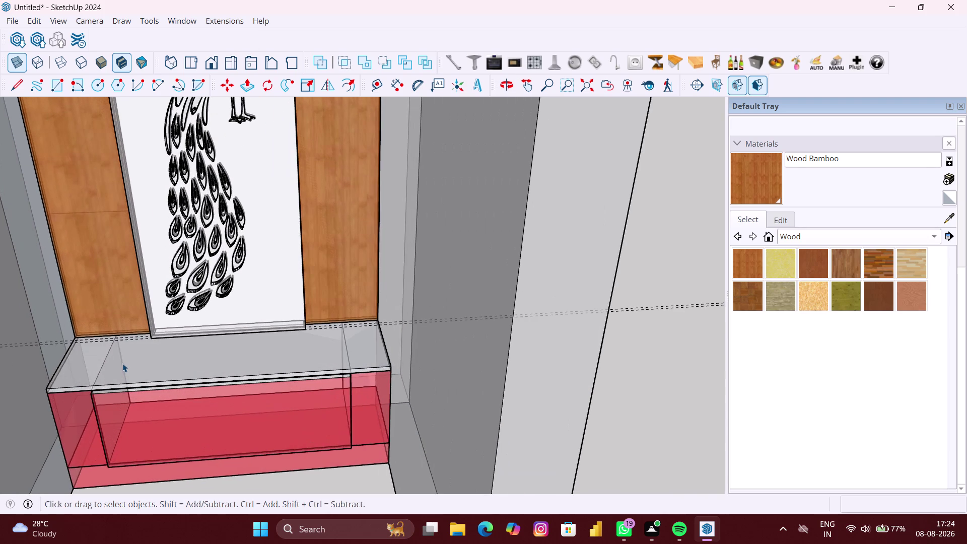
Enter the red drawer base group and select a divider face inside it.
click(123, 360)
double_click(122, 360)
scroll(up, 3)
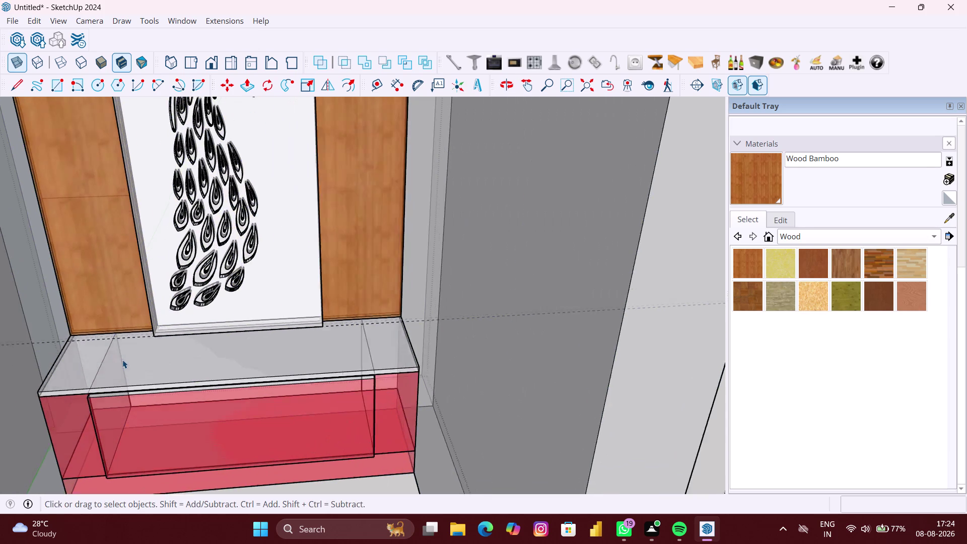
click(122, 360)
double_click(122, 359)
scroll(up, 3)
click(122, 356)
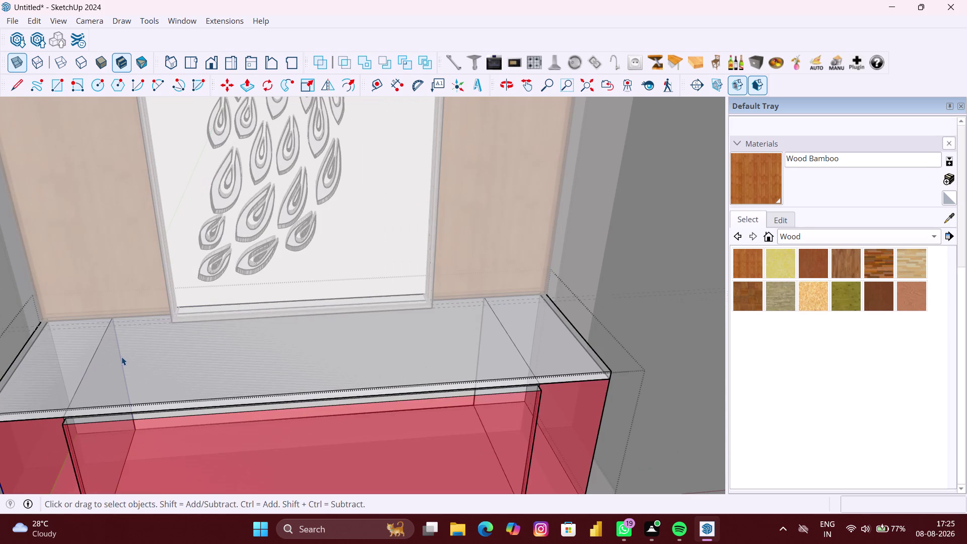
double_click(121, 357)
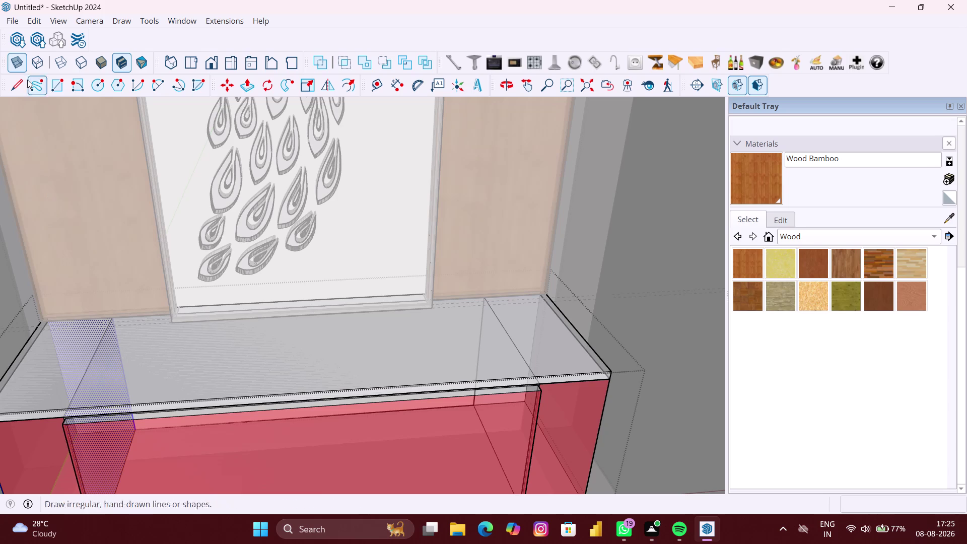
click(36, 20)
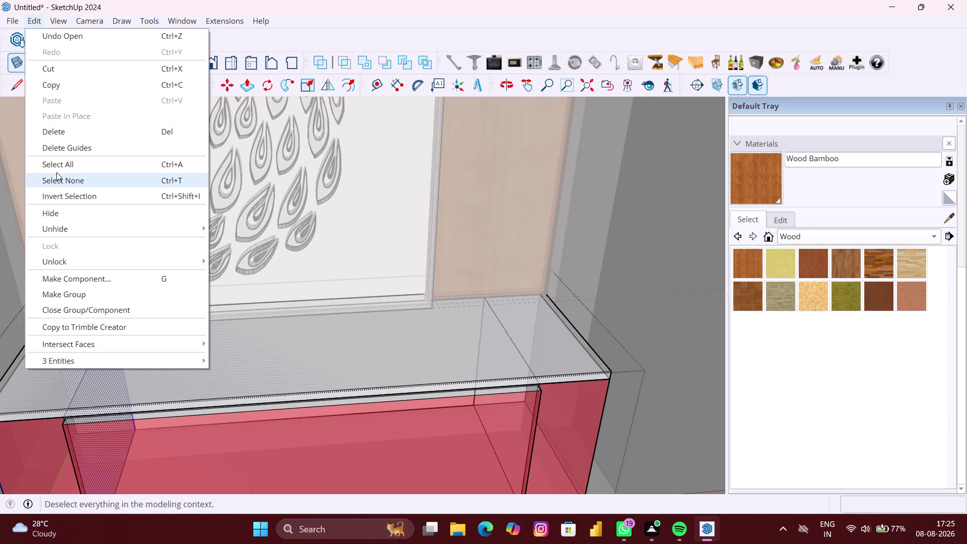
Select the whole cabinet and check Unhide and Unlock without changing anything, then deselect.
click(73, 233)
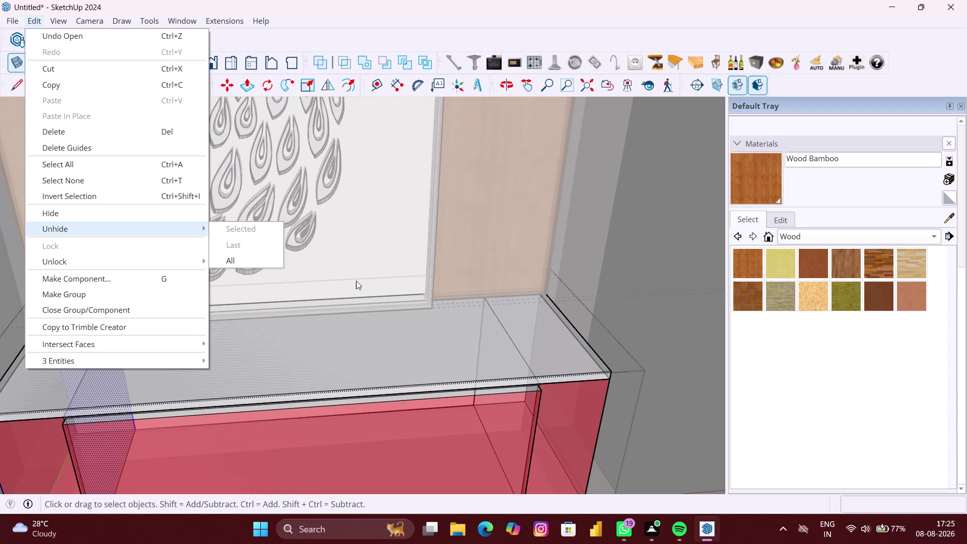
click(257, 259)
scroll(down, 3)
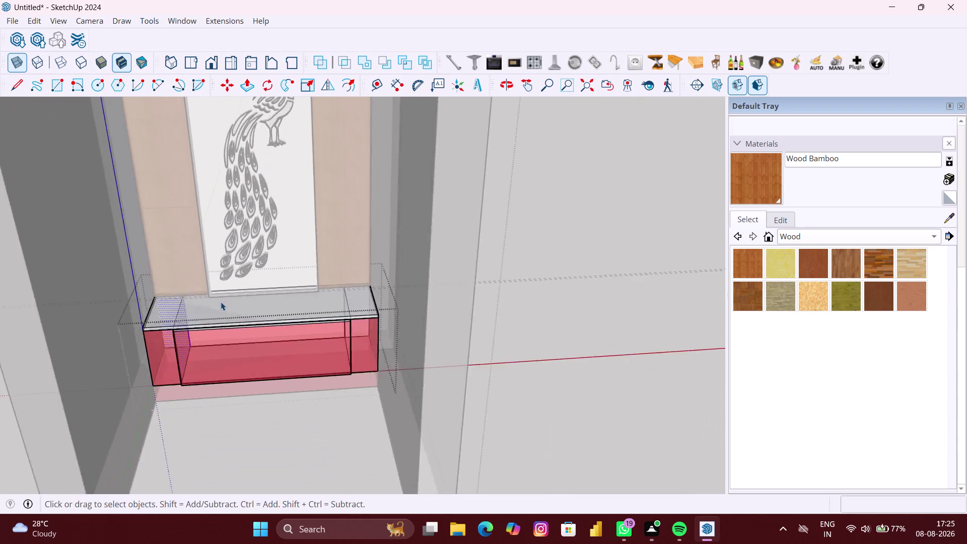
scroll(down, 3)
click(388, 346)
scroll(down, 3)
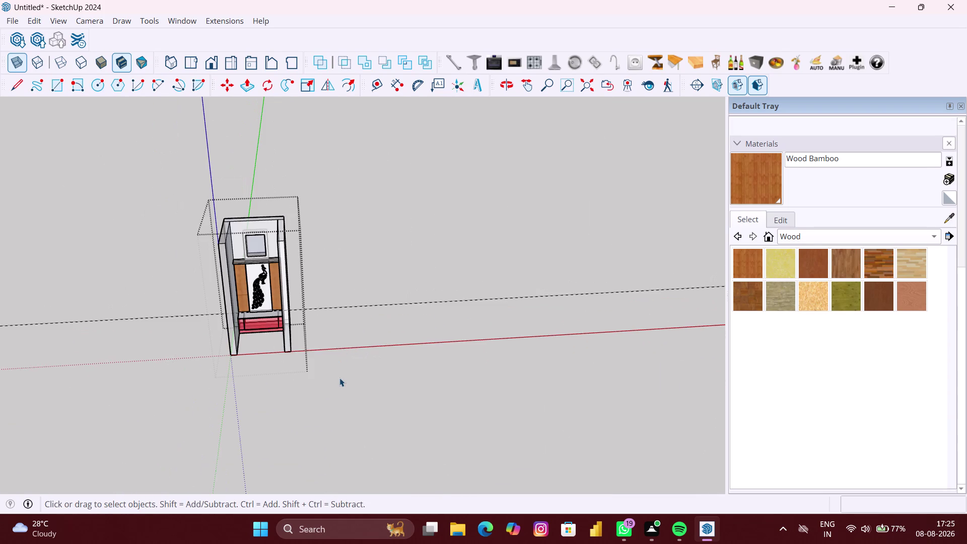
drag(340, 378, 154, 179)
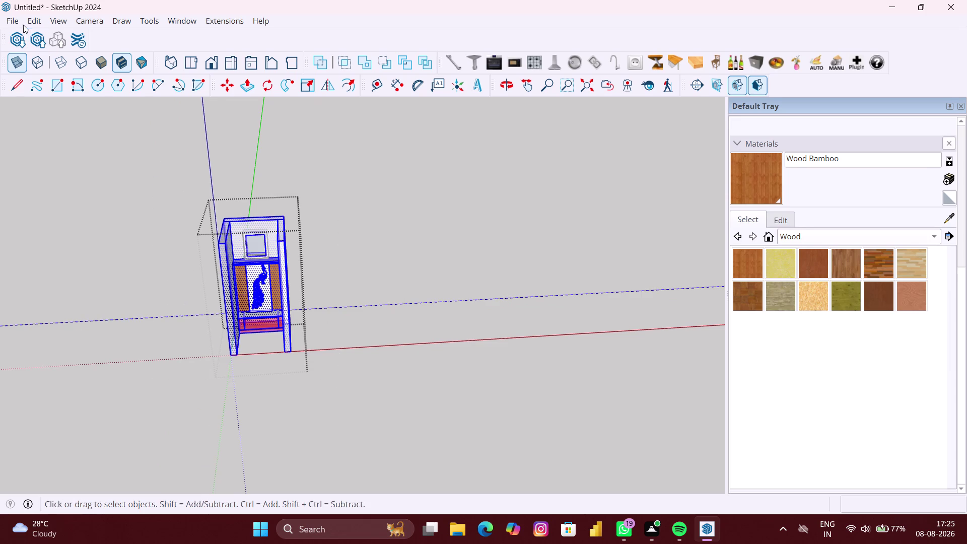
click(35, 21)
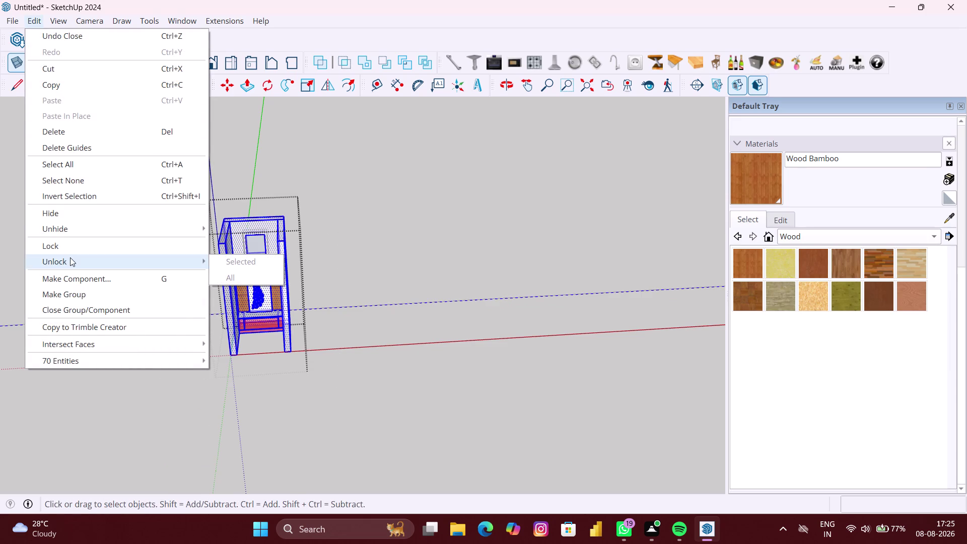
click(241, 259)
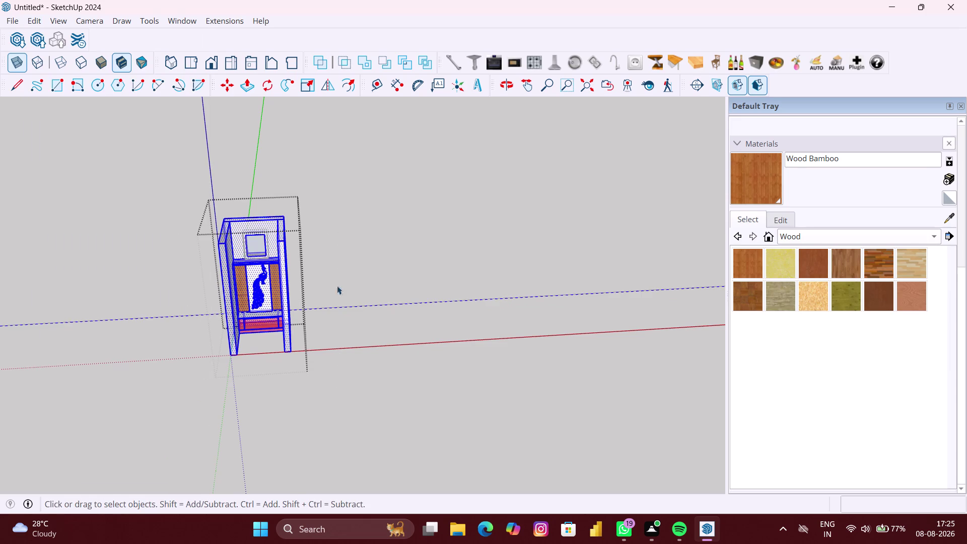
click(386, 301)
Orbit and zoom back to face the red drawer base straight on.
scroll(up, 3)
middle_drag(302, 313, 315, 293)
scroll(up, 3)
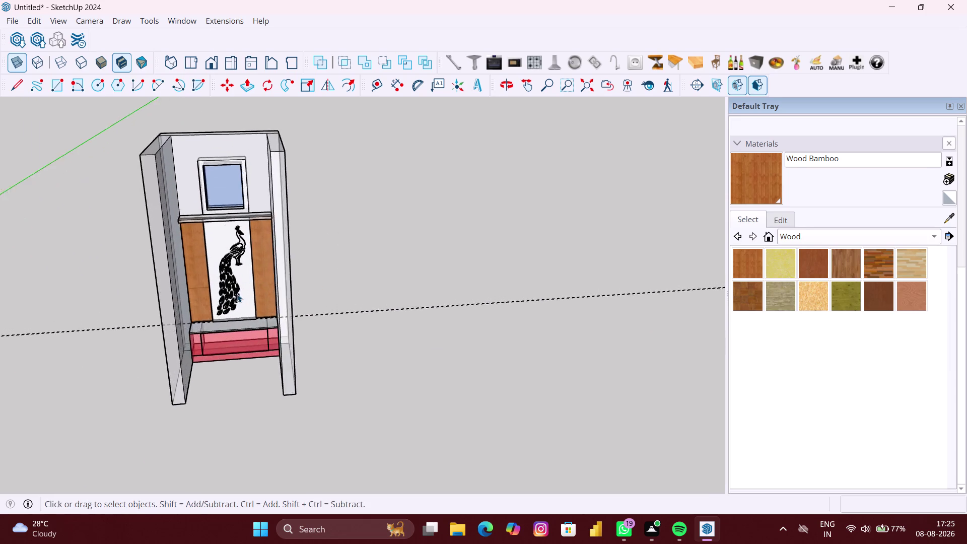
scroll(up, 3)
middle_drag(231, 292, 189, 289)
scroll(up, 3)
middle_drag(226, 327, 205, 329)
scroll(up, 3)
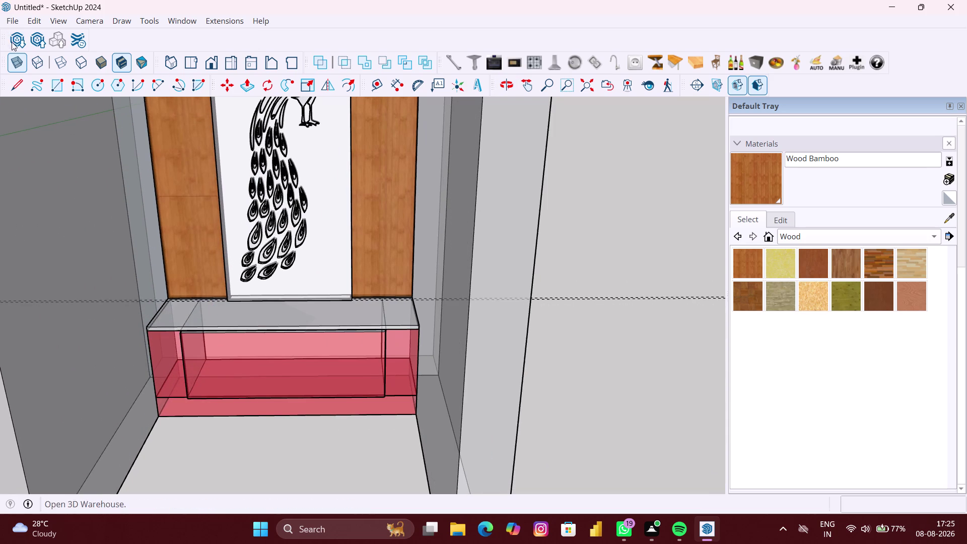